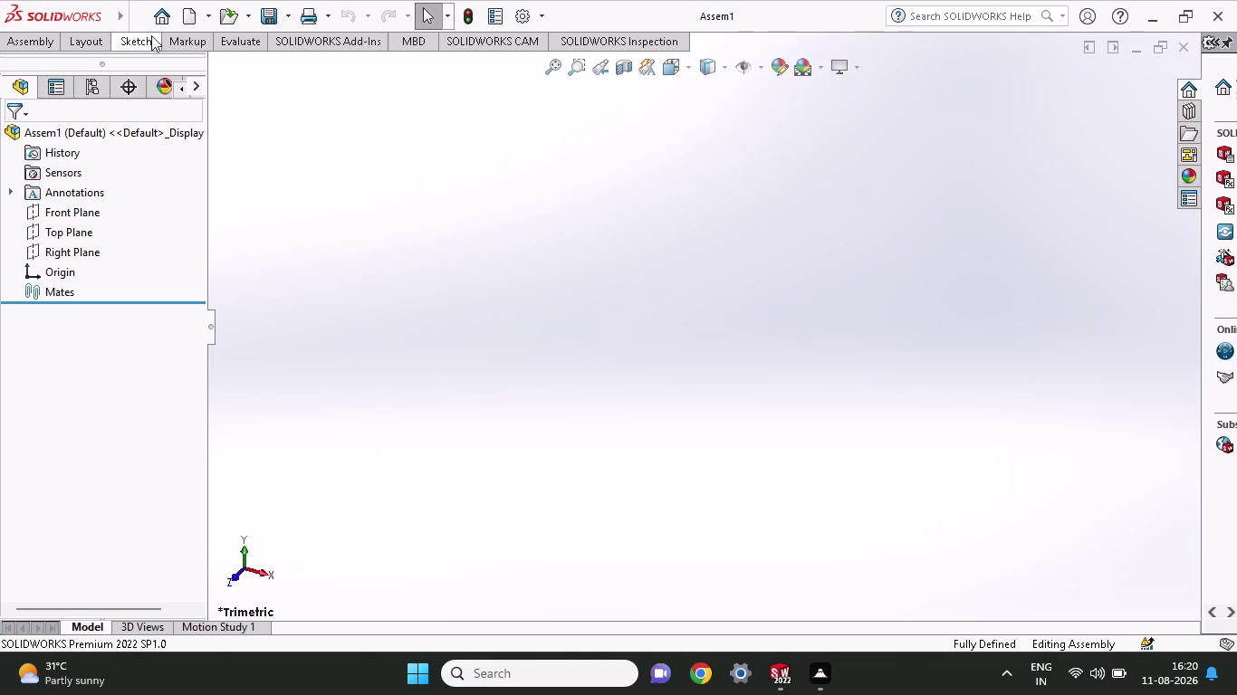
Create a new Part document from the New SOLIDWORKS Document dialog.
click(209, 15)
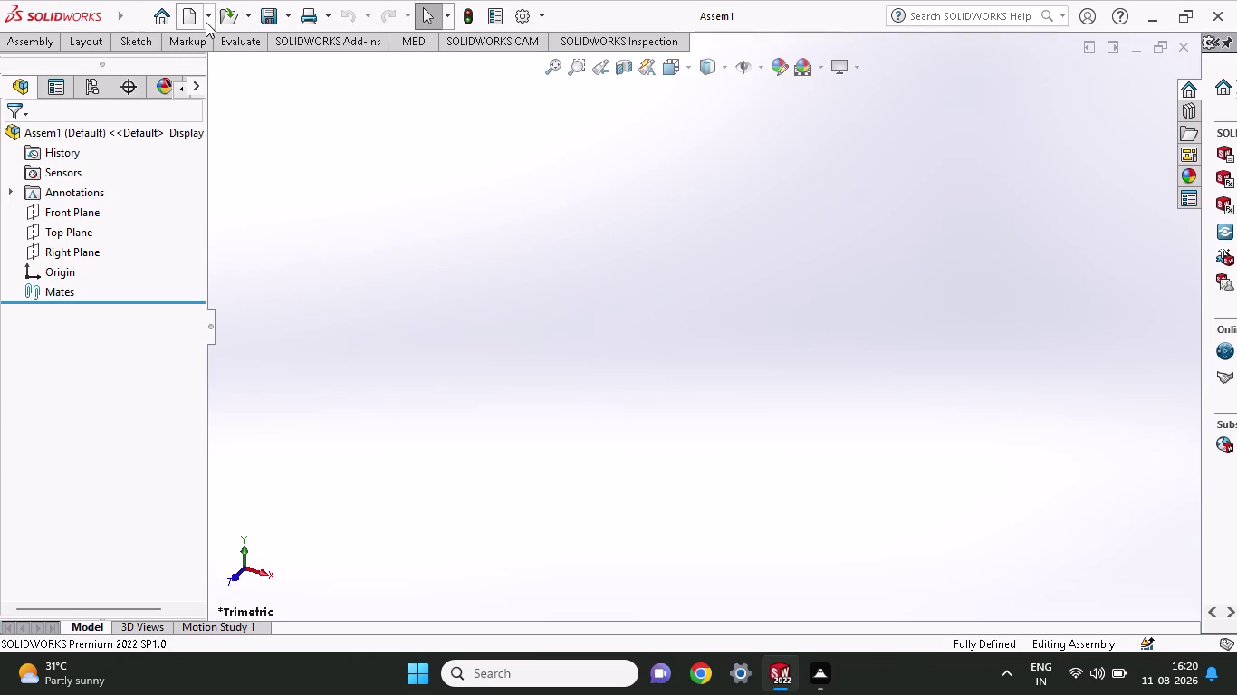
click(206, 22)
click(210, 40)
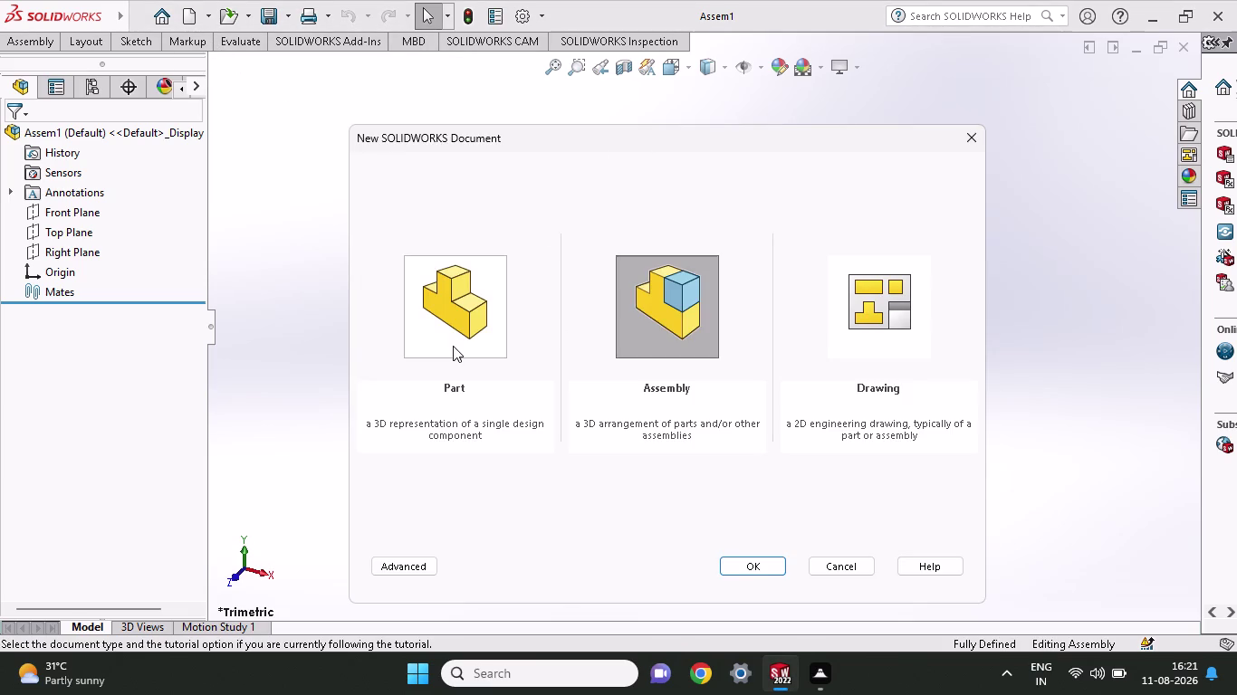
click(452, 346)
click(729, 560)
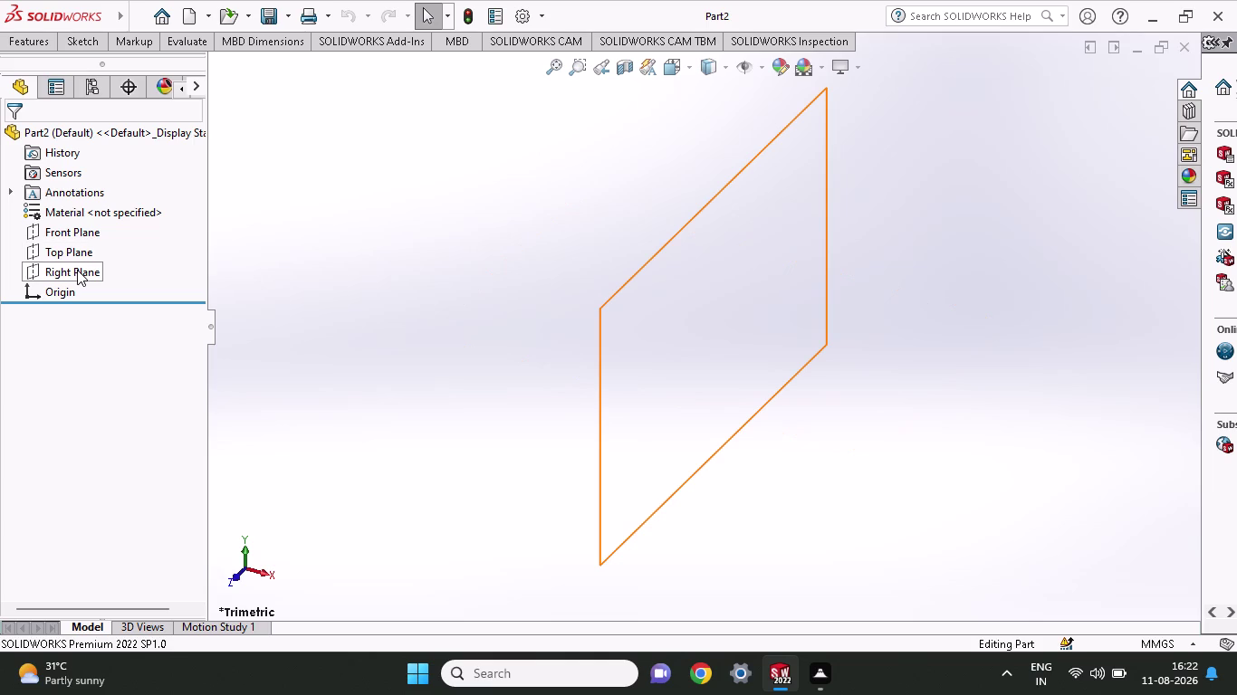
Sketch a center rectangle on the Front Plane, centred on the origin.
click(79, 231)
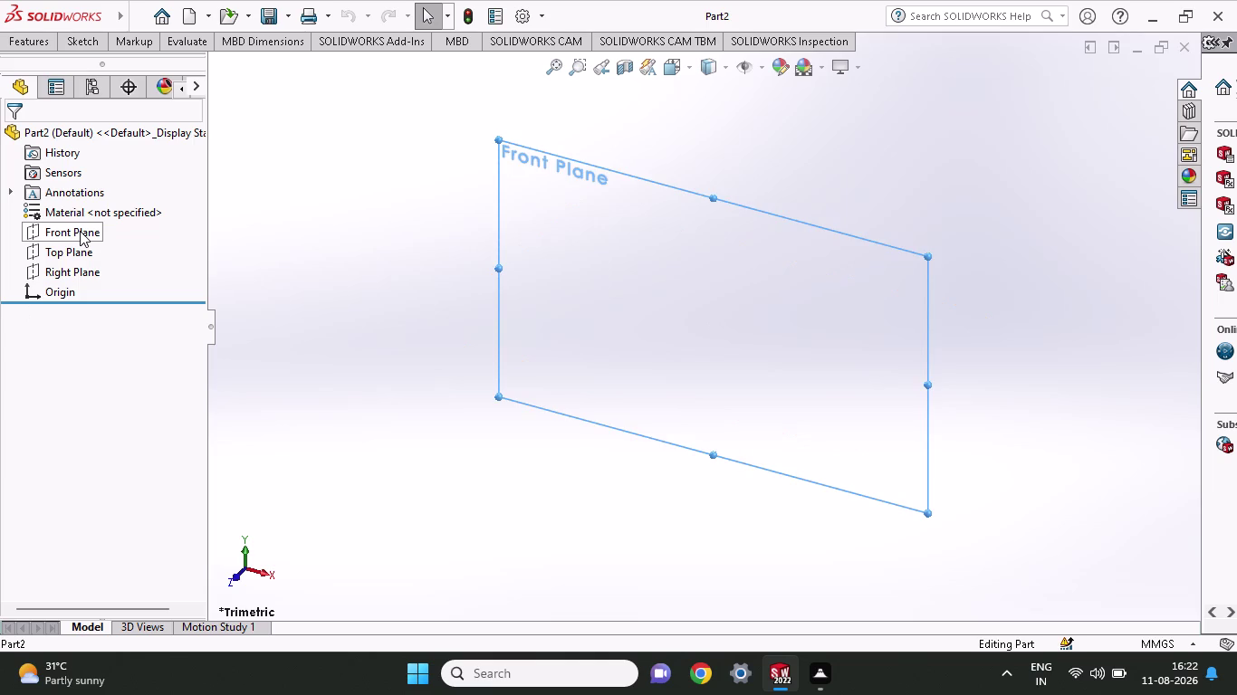
click(104, 210)
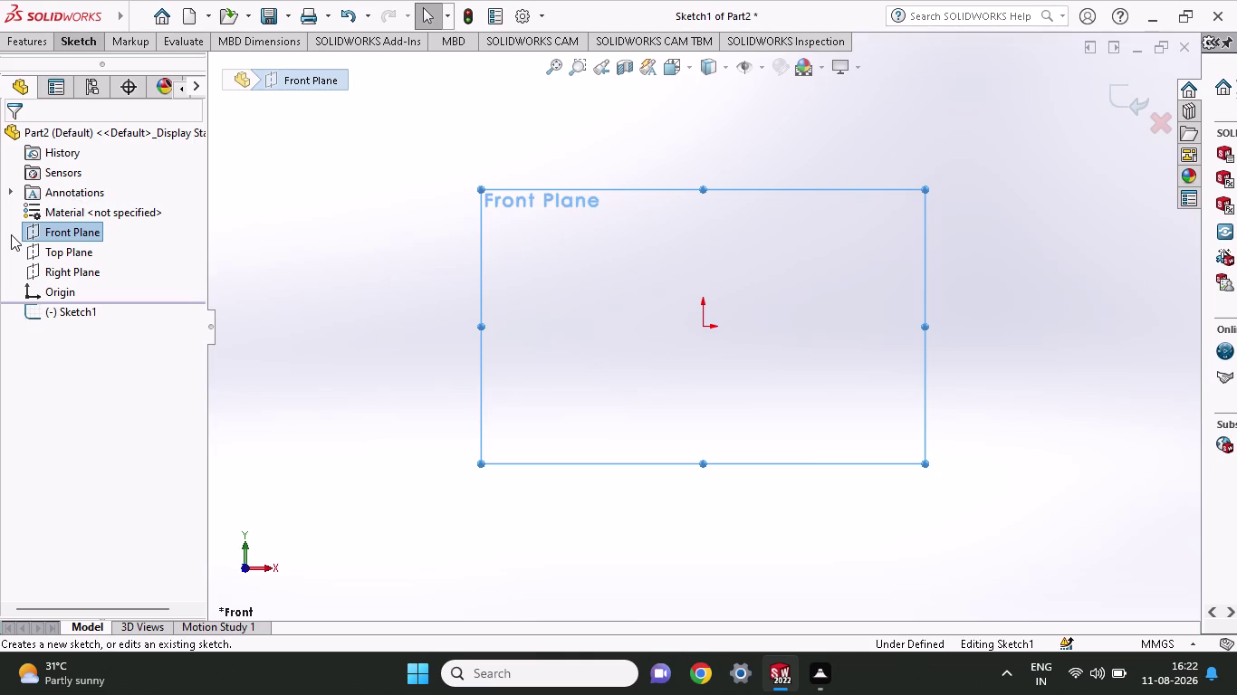
click(64, 43)
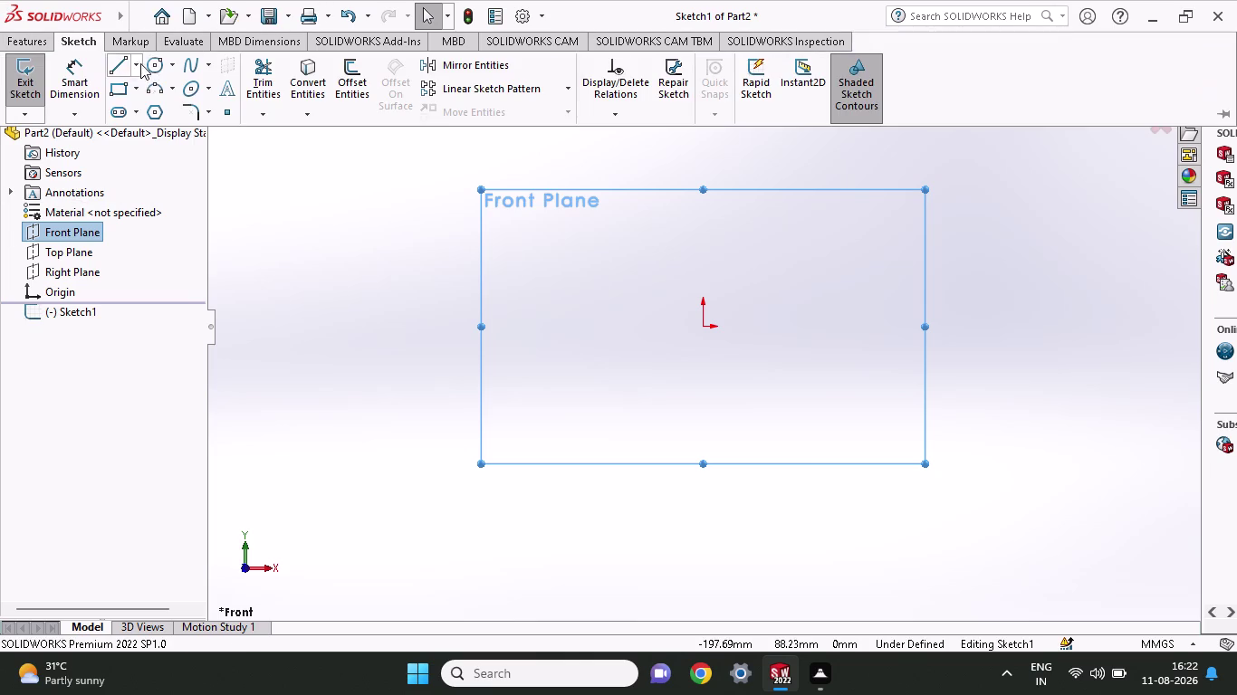
click(135, 96)
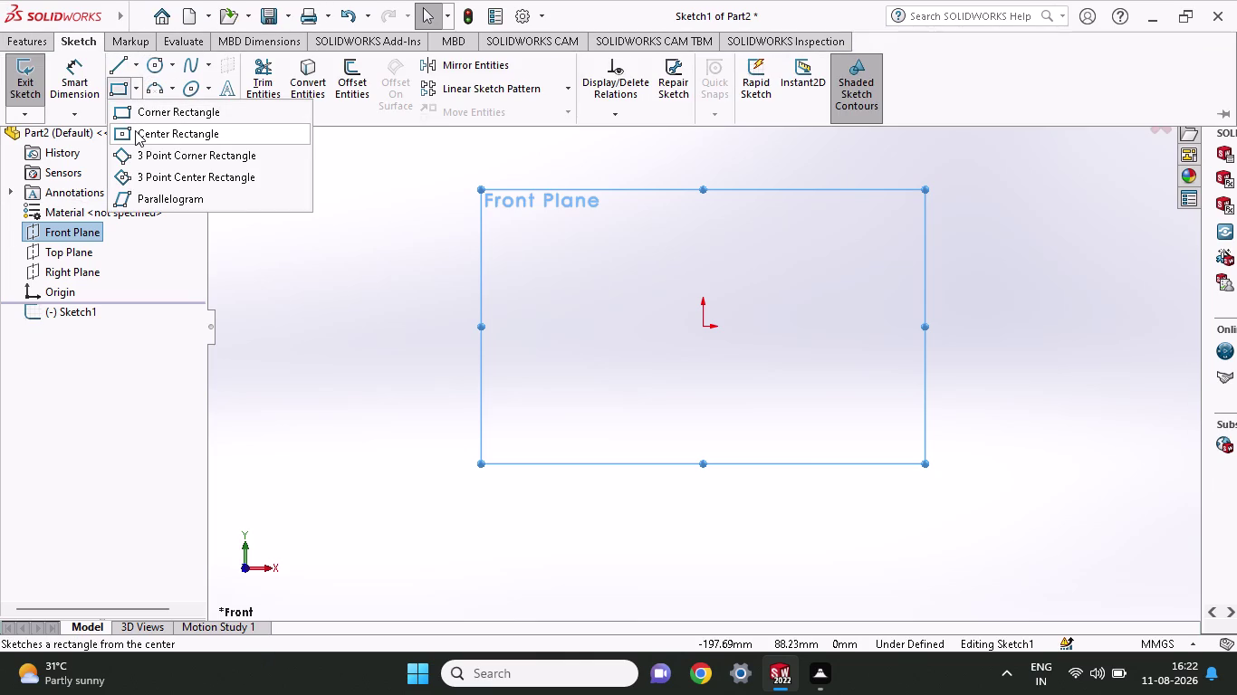
click(135, 130)
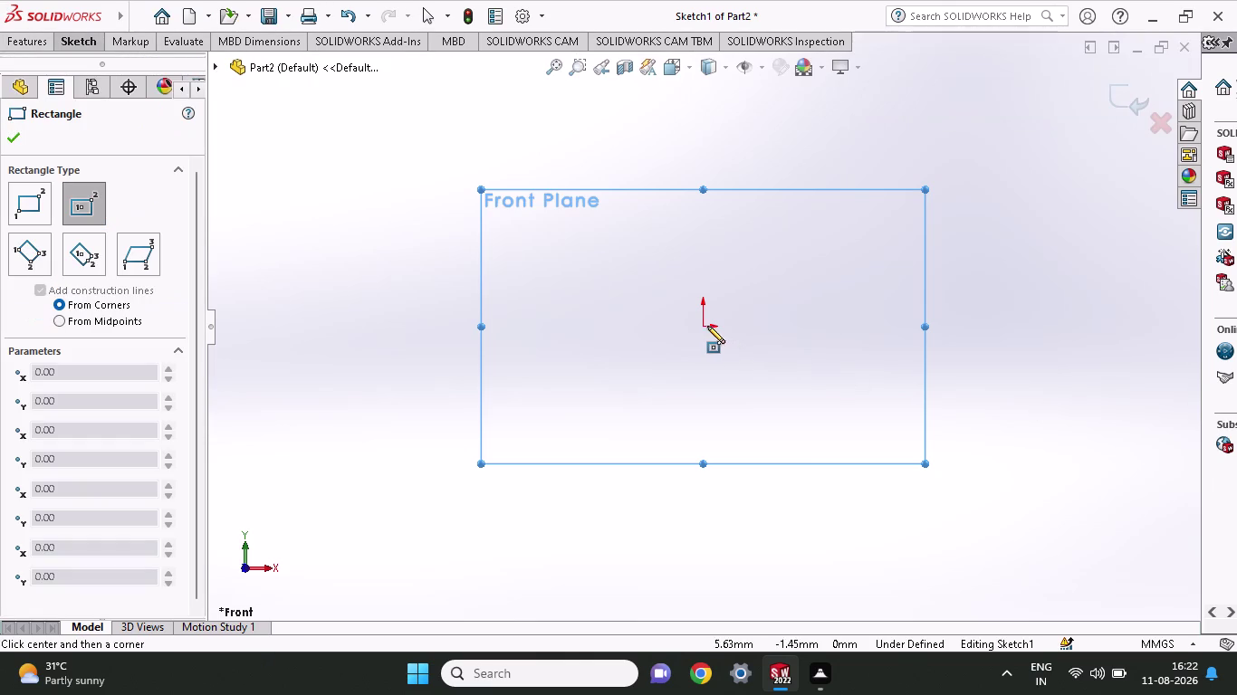
click(701, 326)
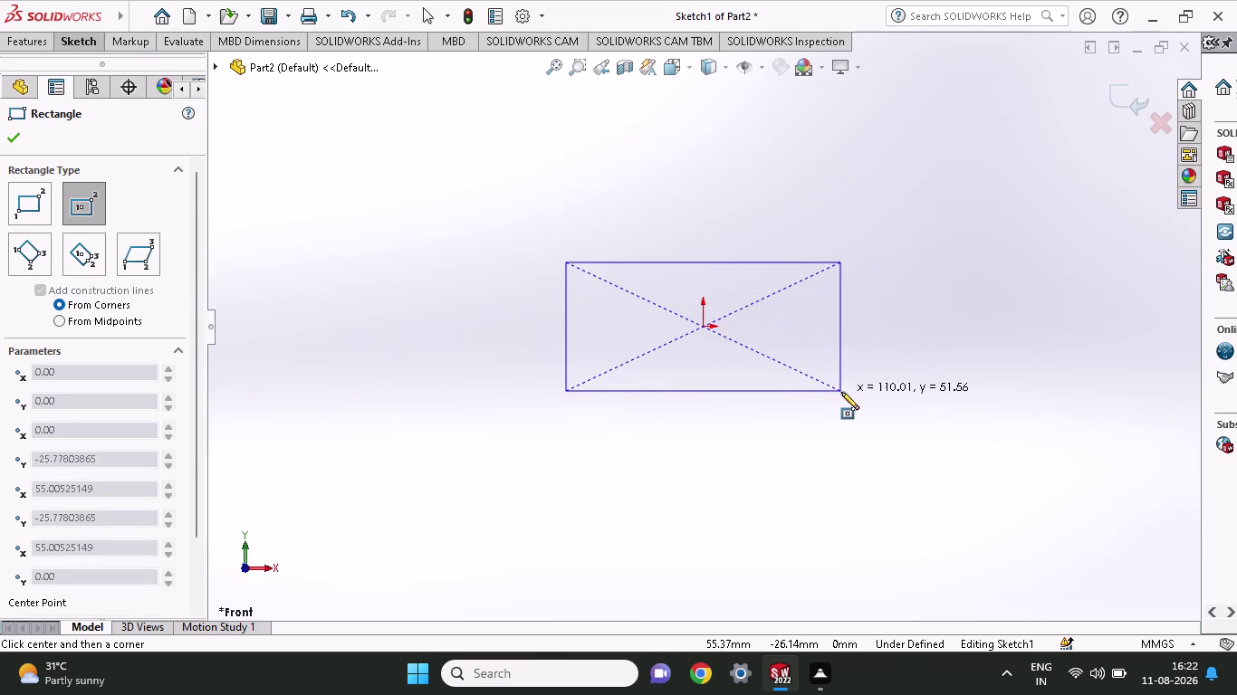
click(867, 417)
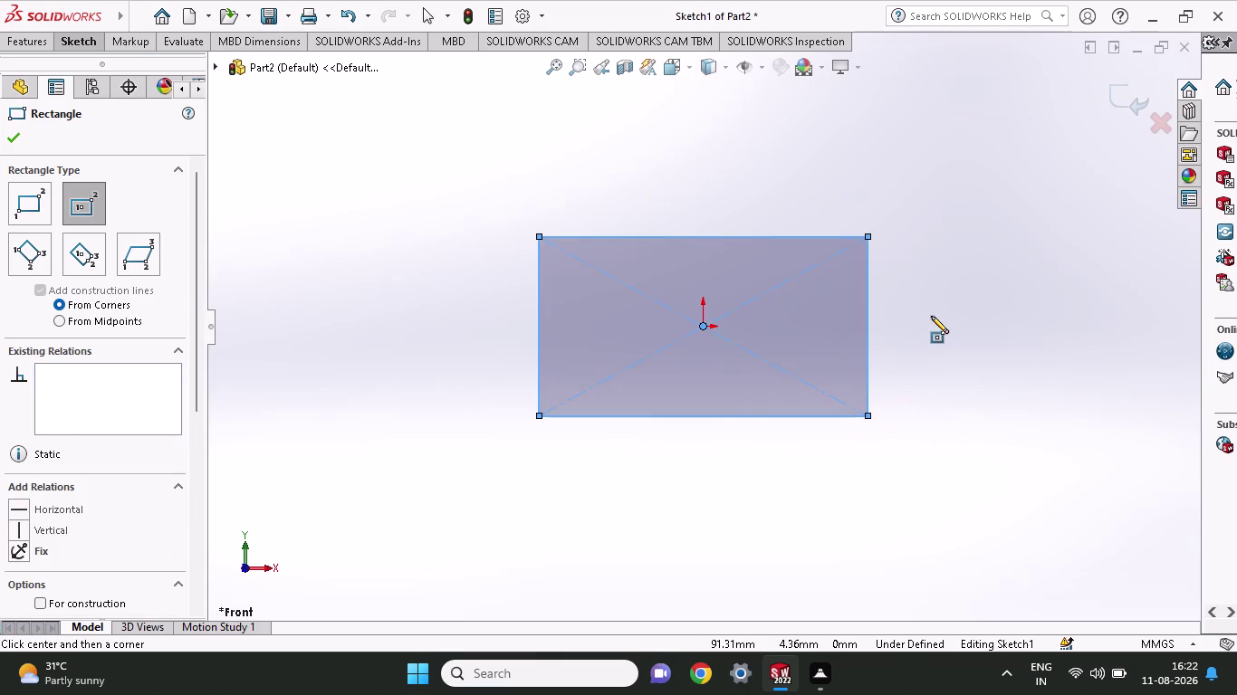
click(76, 37)
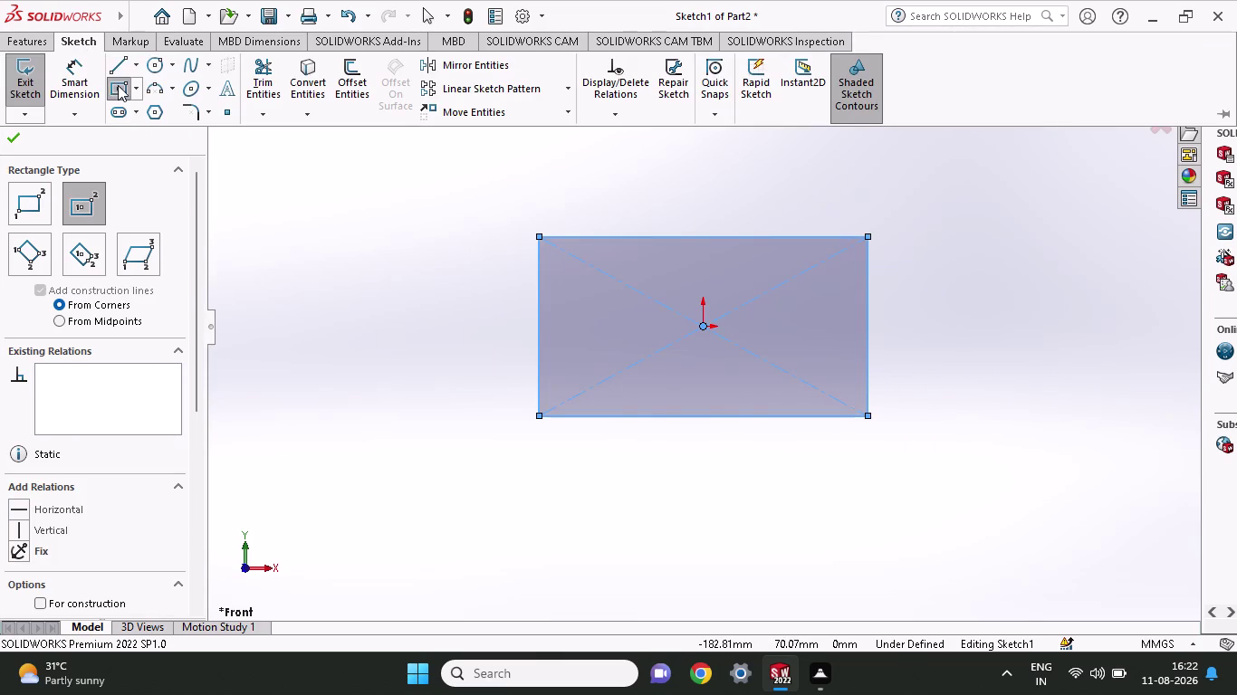
click(93, 83)
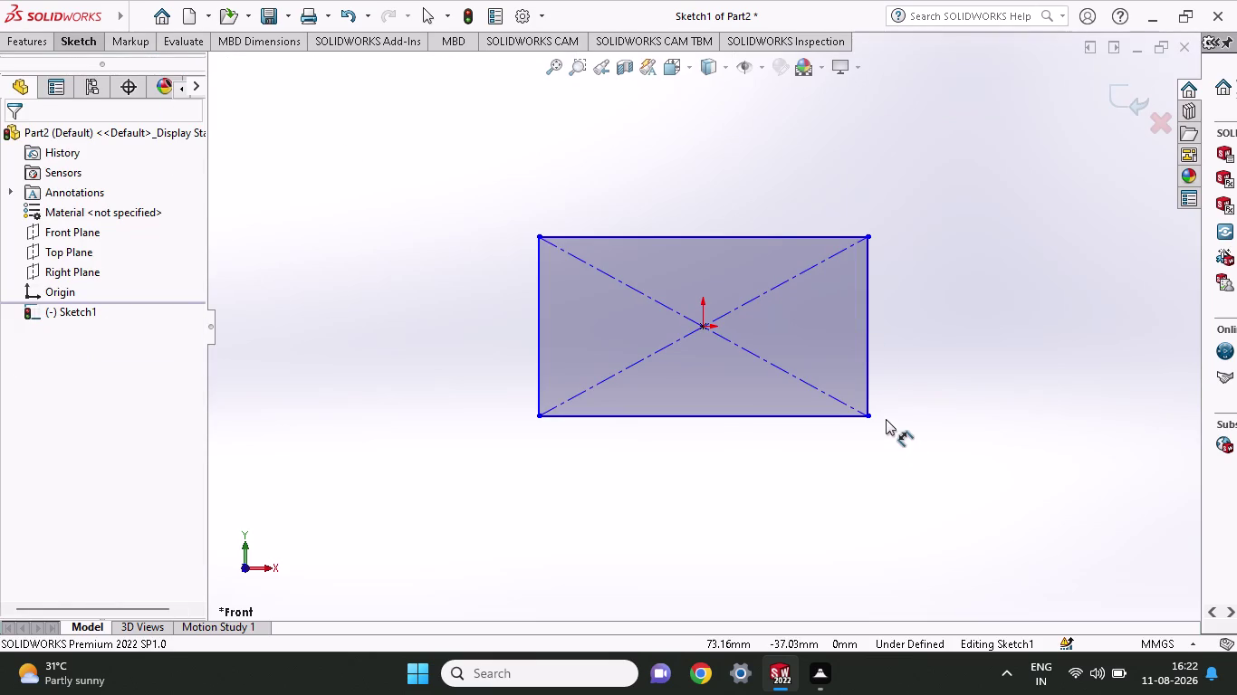
Dimension the rectangle's vertical side to 180 mm.
click(866, 419)
click(867, 238)
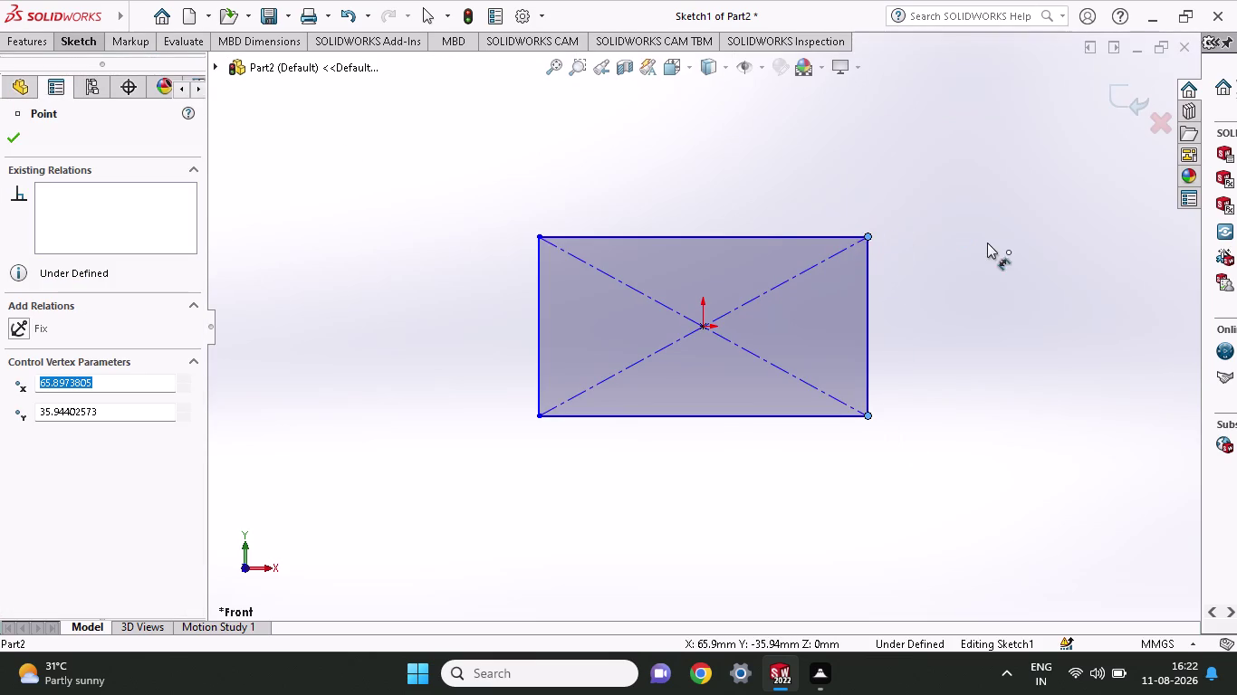
click(1003, 300)
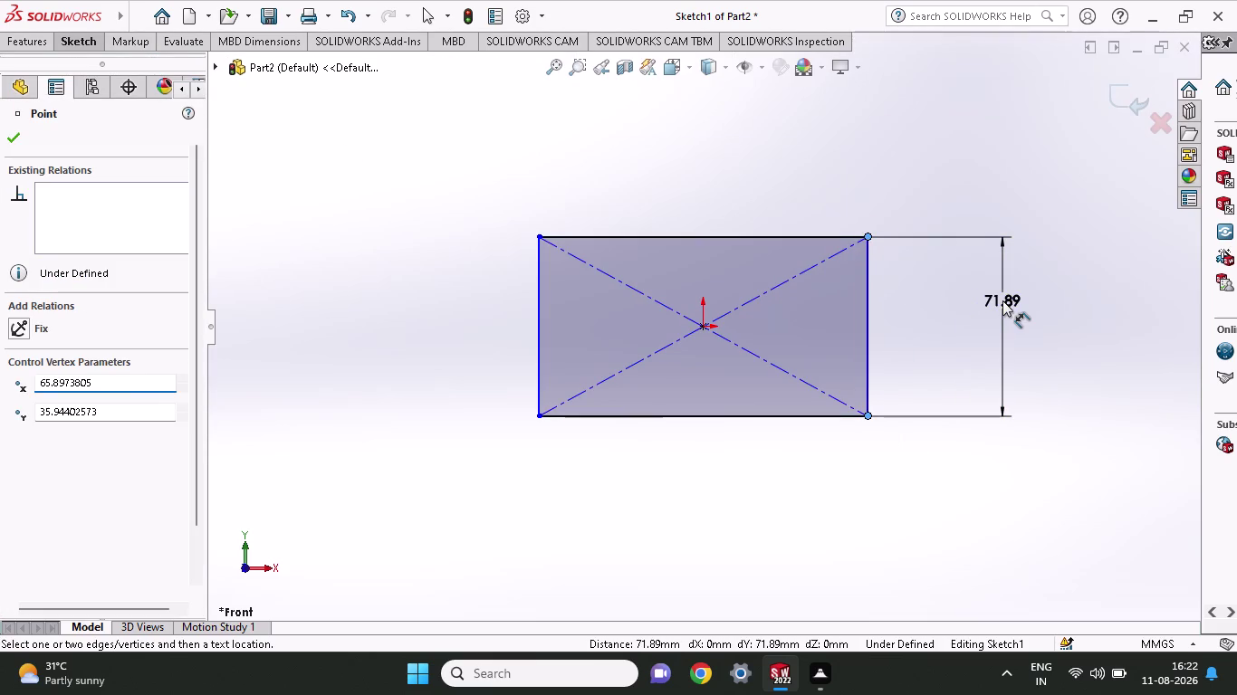
text(18)
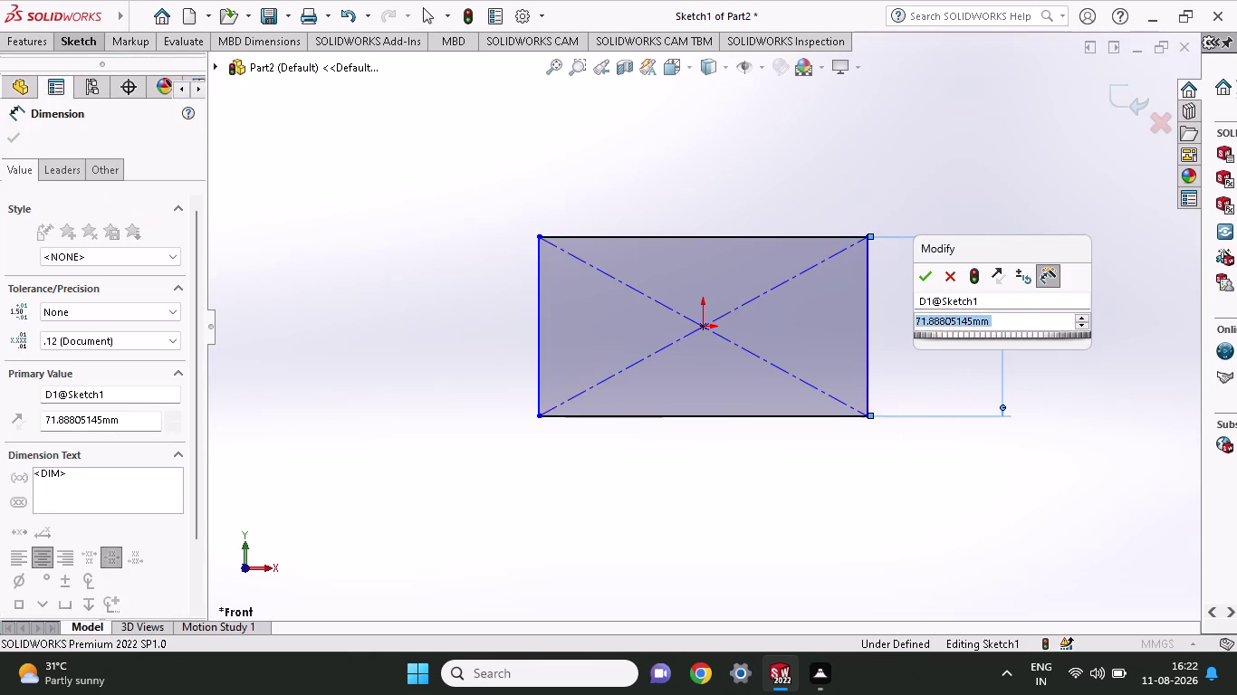
key(0)
key(Return)
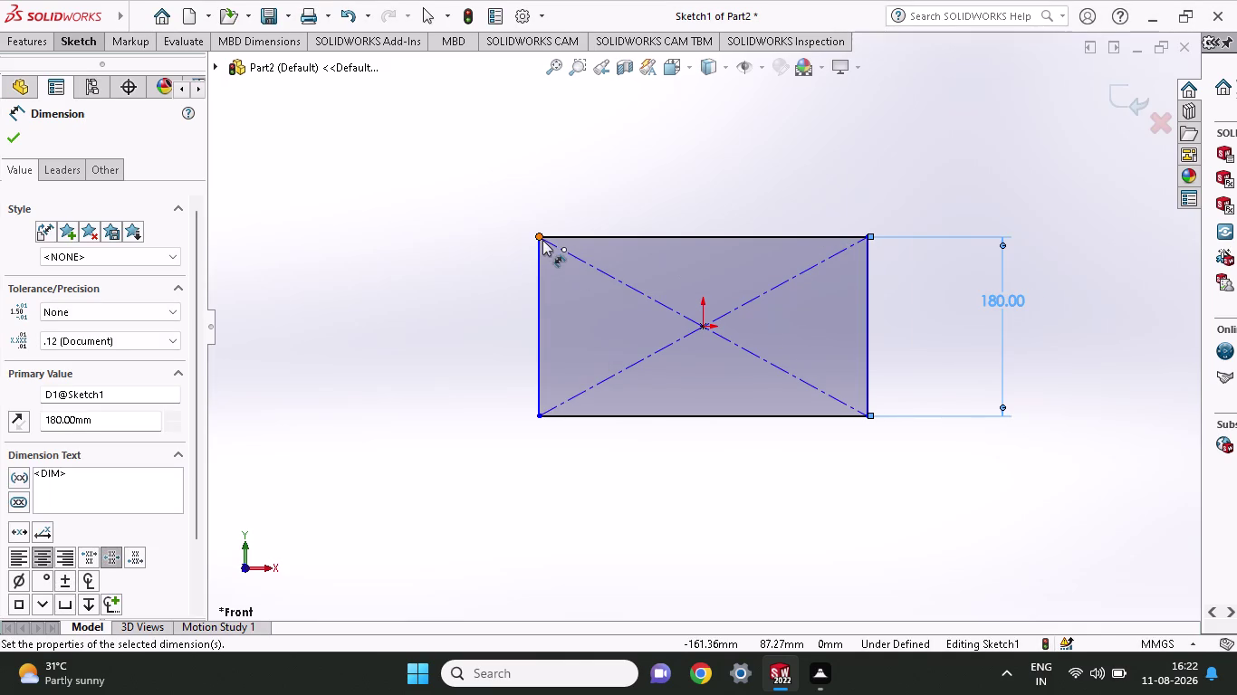
Dimension the rectangle's horizontal side to 300 mm.
click(542, 240)
click(864, 234)
click(865, 166)
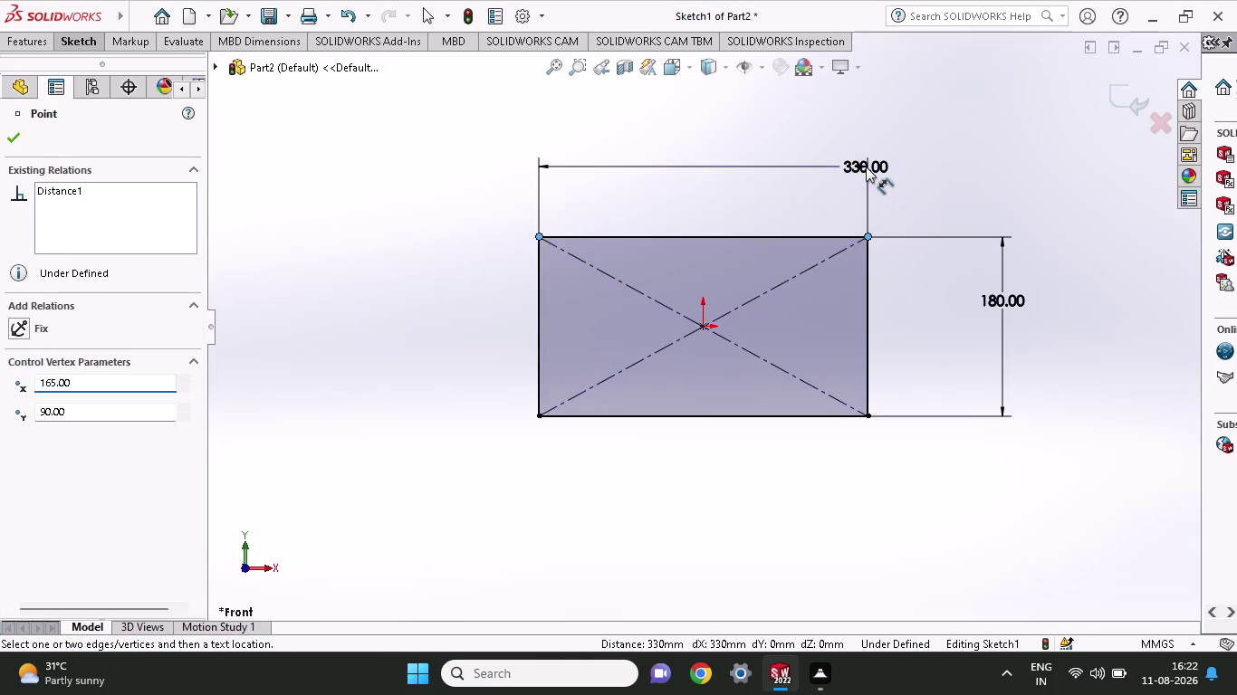
key(3)
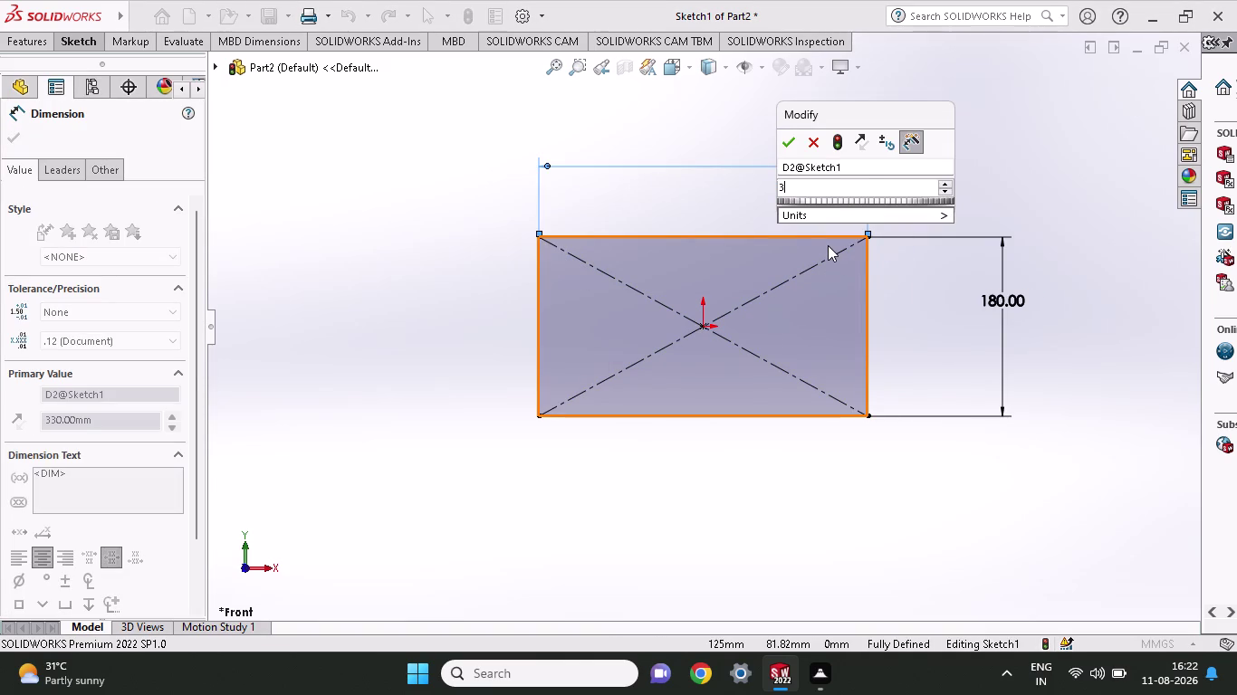
text(00)
click(793, 140)
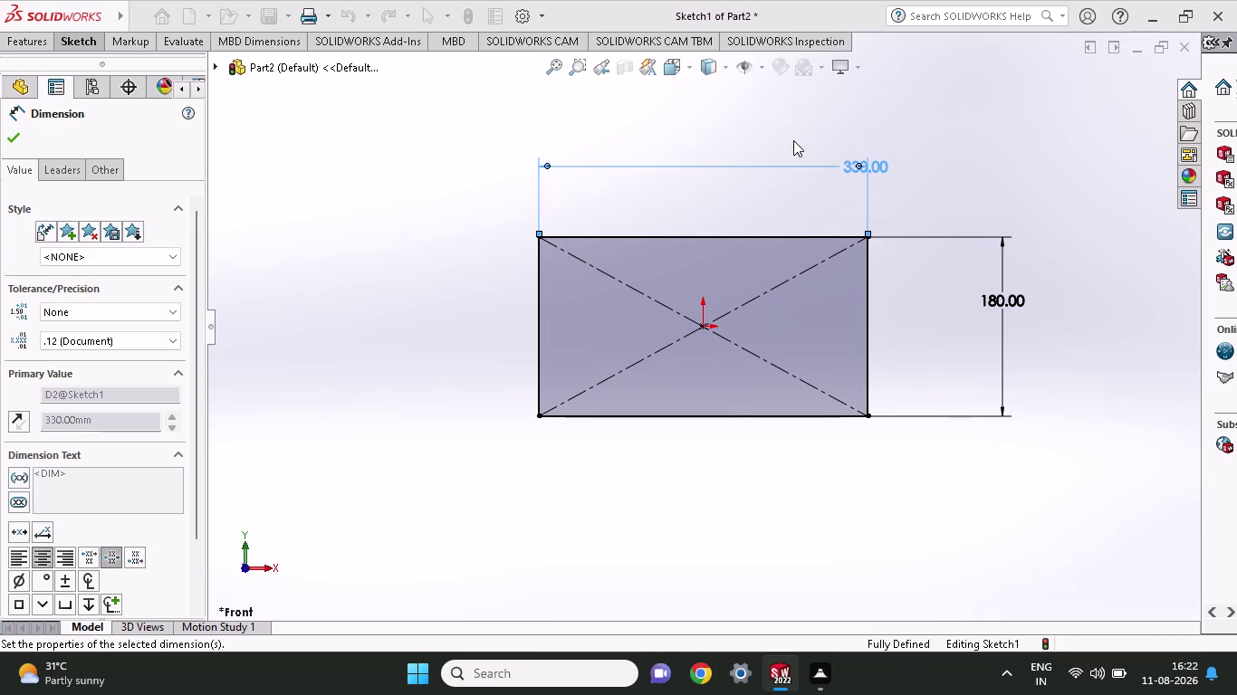
click(89, 46)
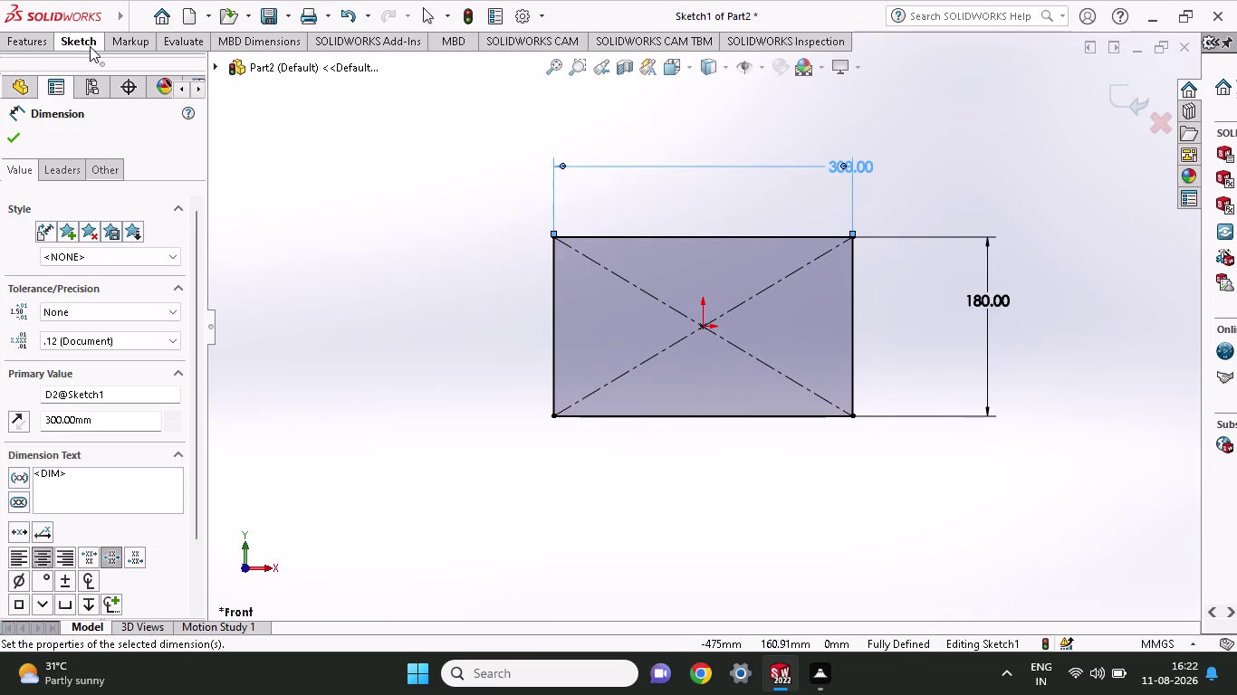
Start the Circle tool and cancel it.
click(144, 73)
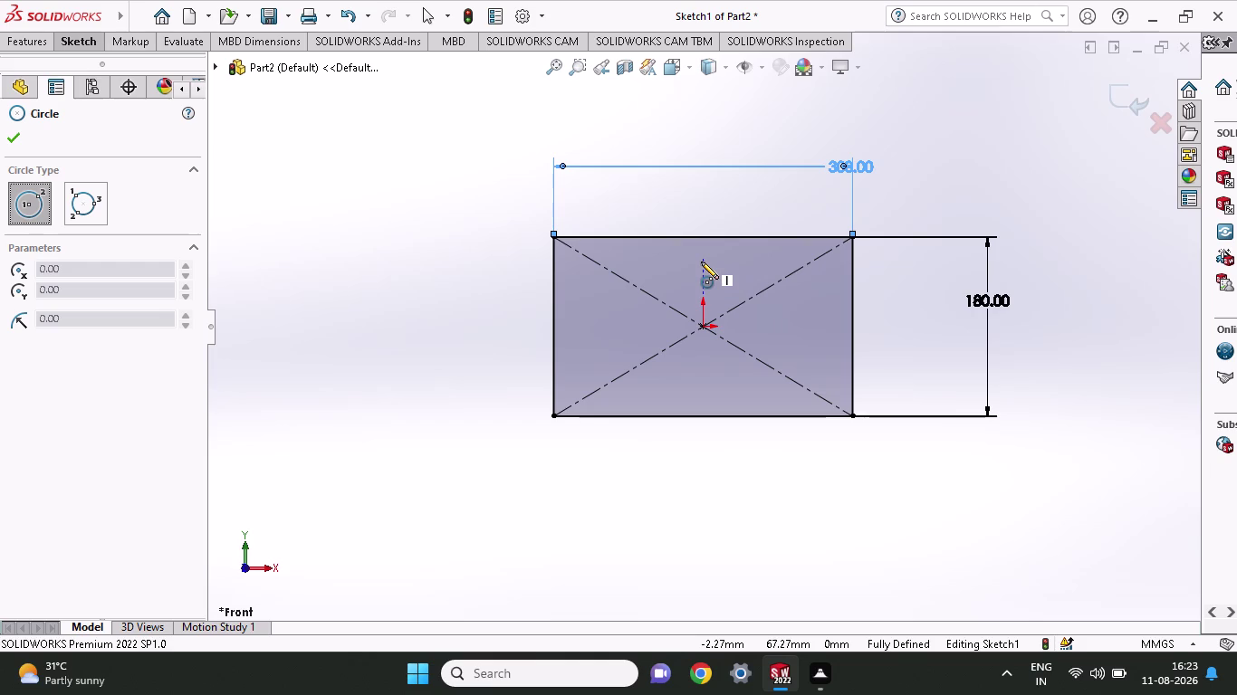
click(581, 259)
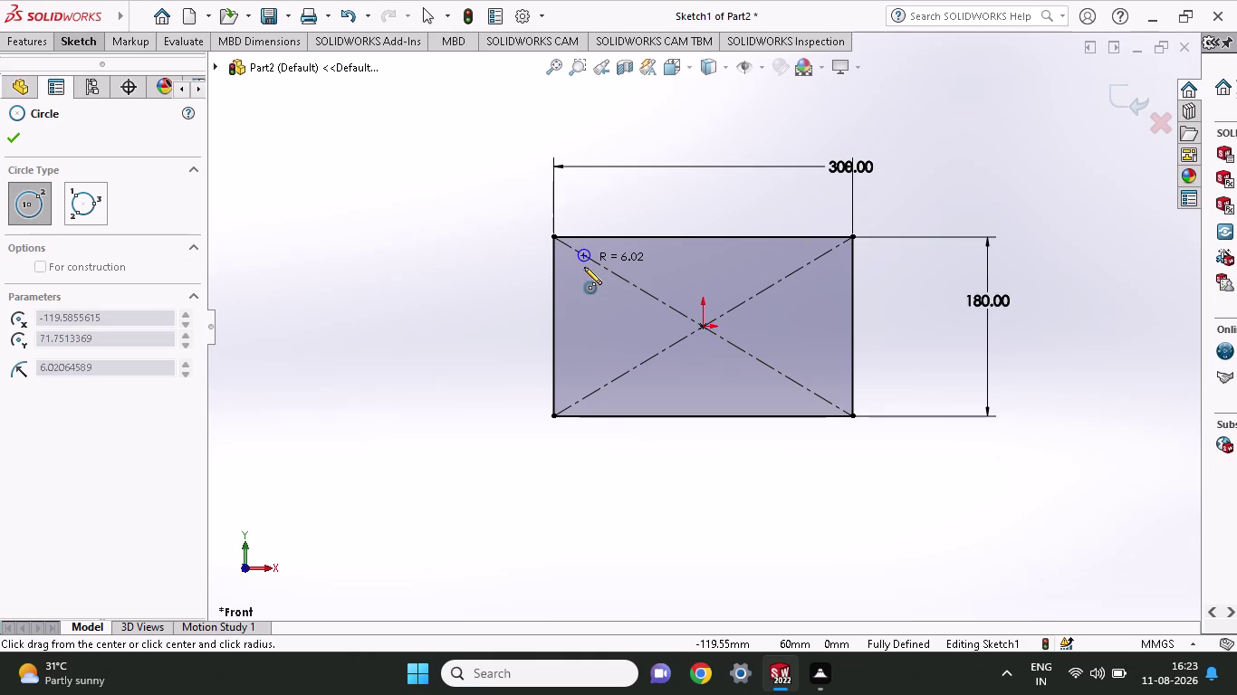
right_click(584, 267)
click(596, 284)
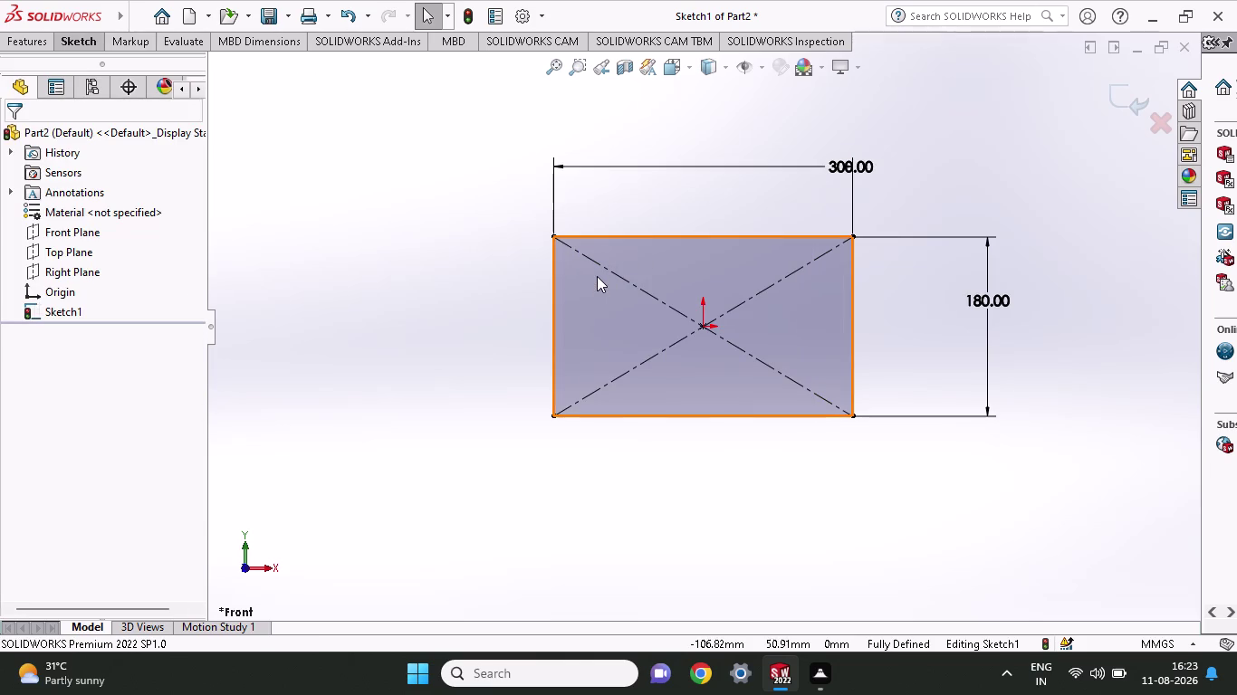
Extrude Sketch1 into a 25 mm thick solid plate.
click(15, 48)
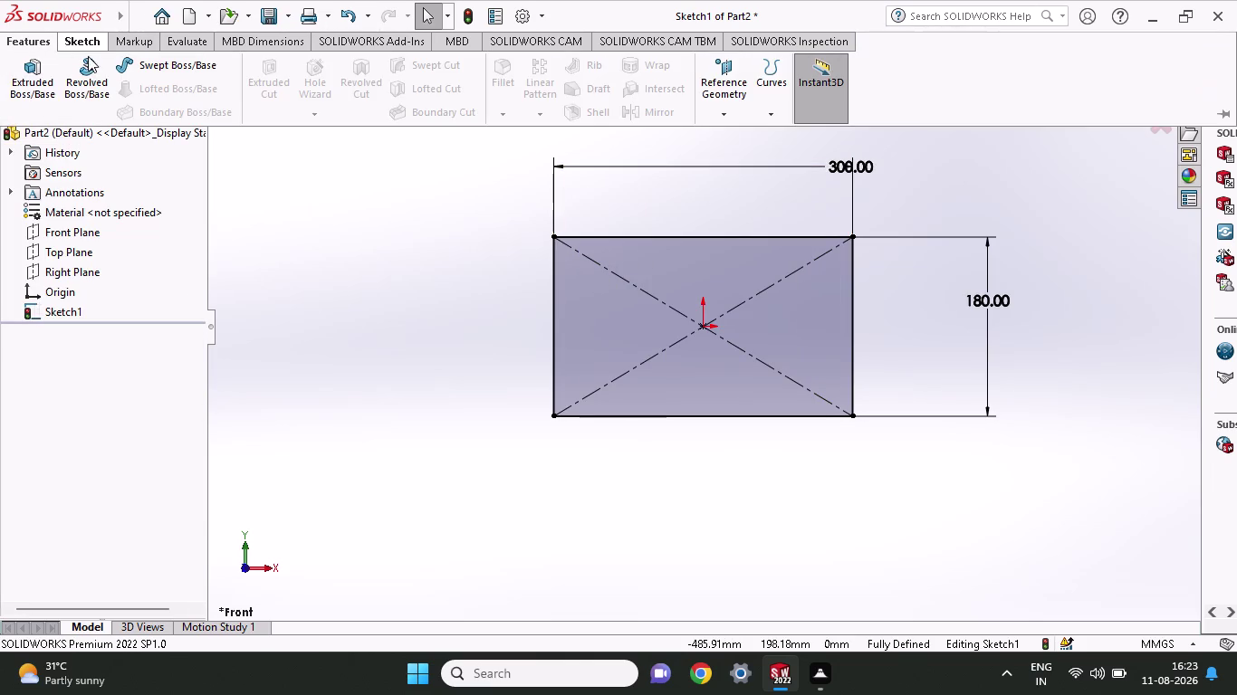
click(34, 85)
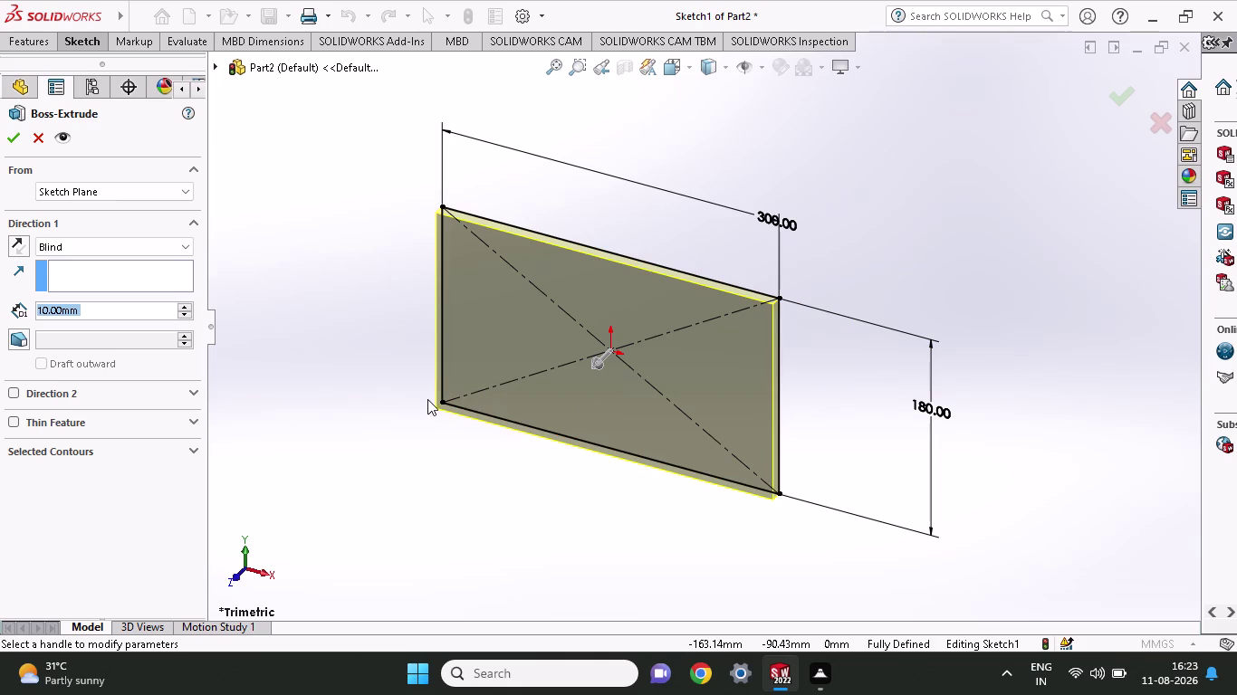
key(2)
key(5)
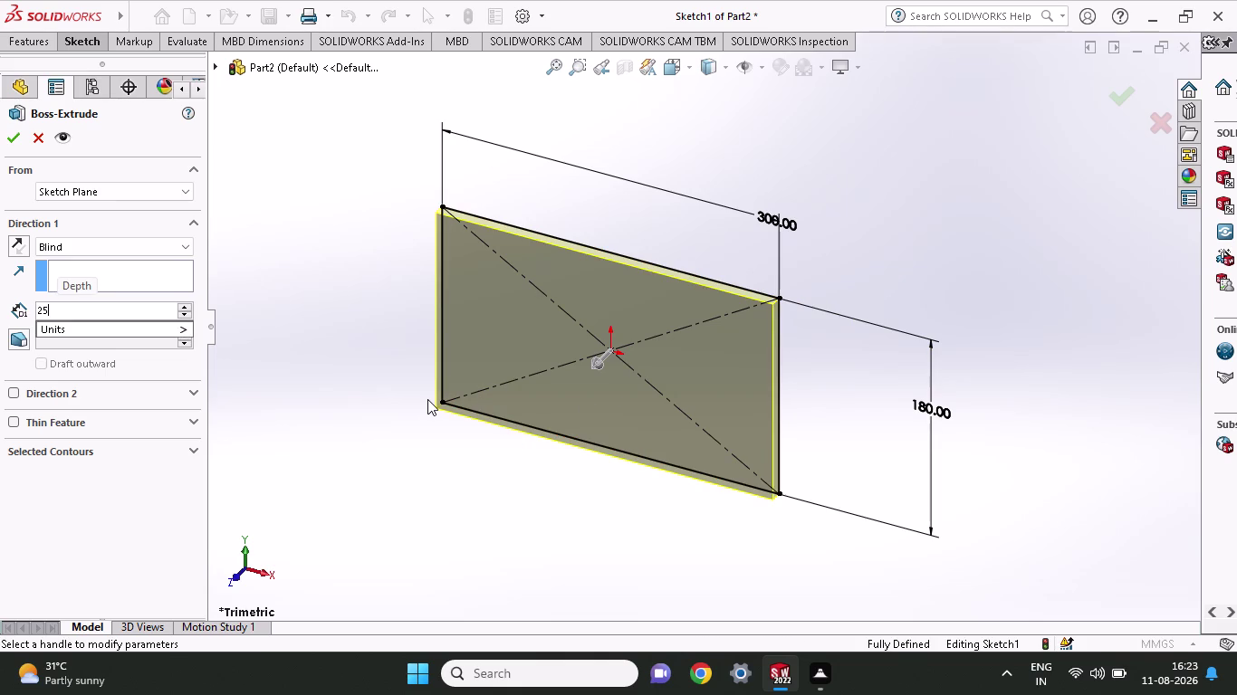
key(Return)
click(10, 144)
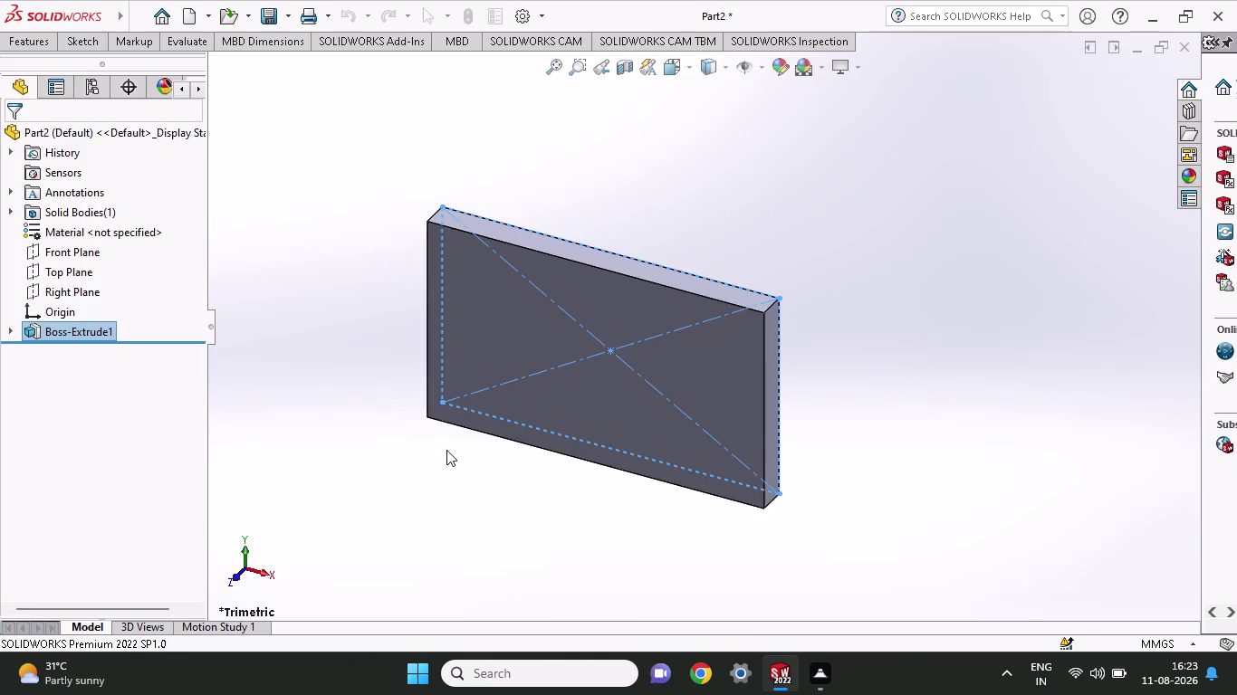
scroll(up, 3)
scroll(down, 3)
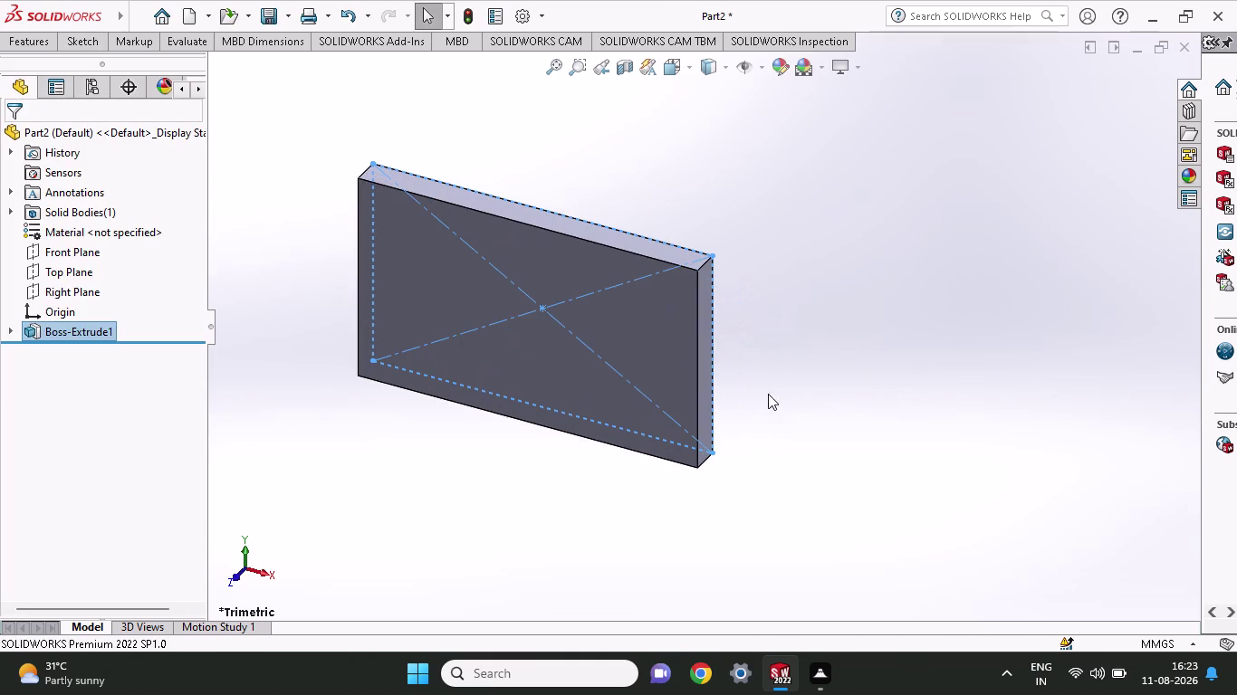
scroll(down, 3)
scroll(up, 3)
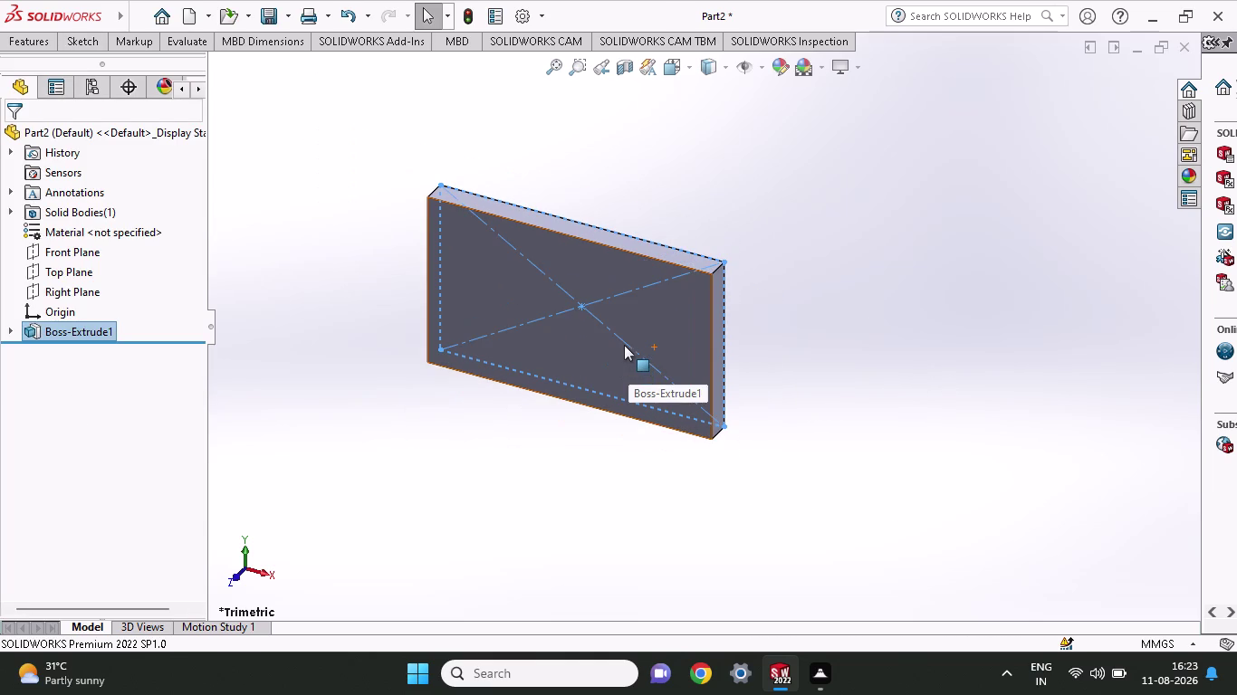
click(624, 345)
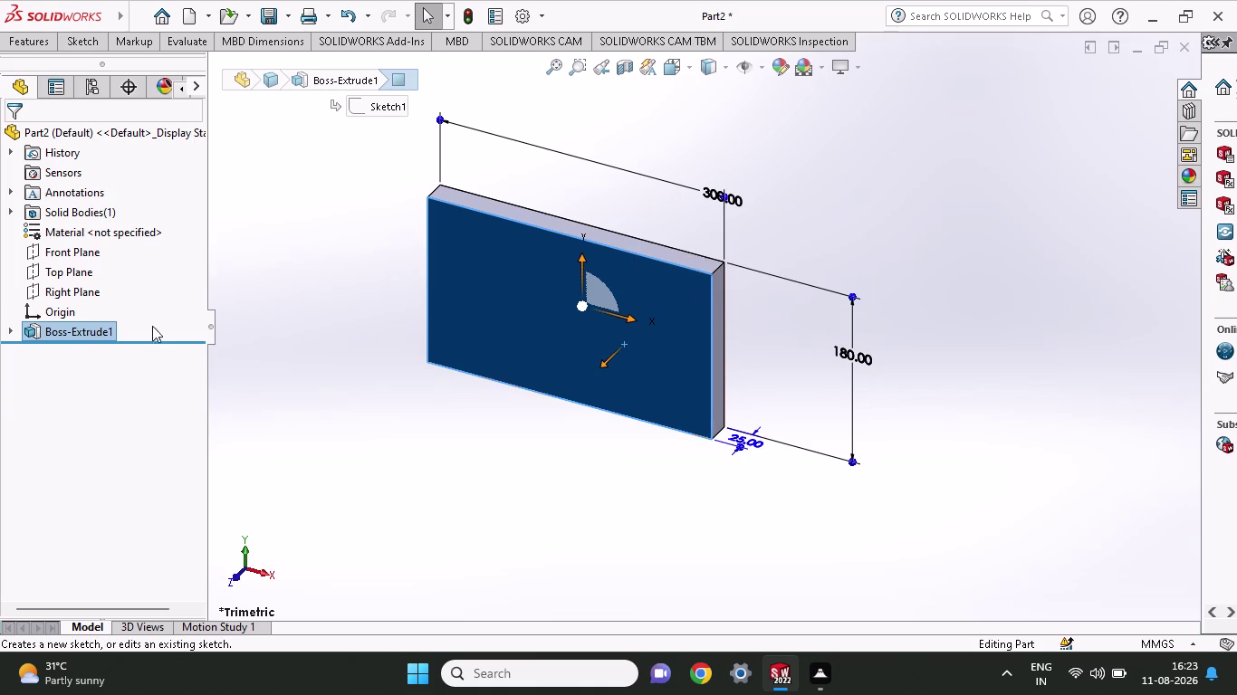
Start a sketch on the Front Plane and draw three circles along the top of the plate.
click(74, 246)
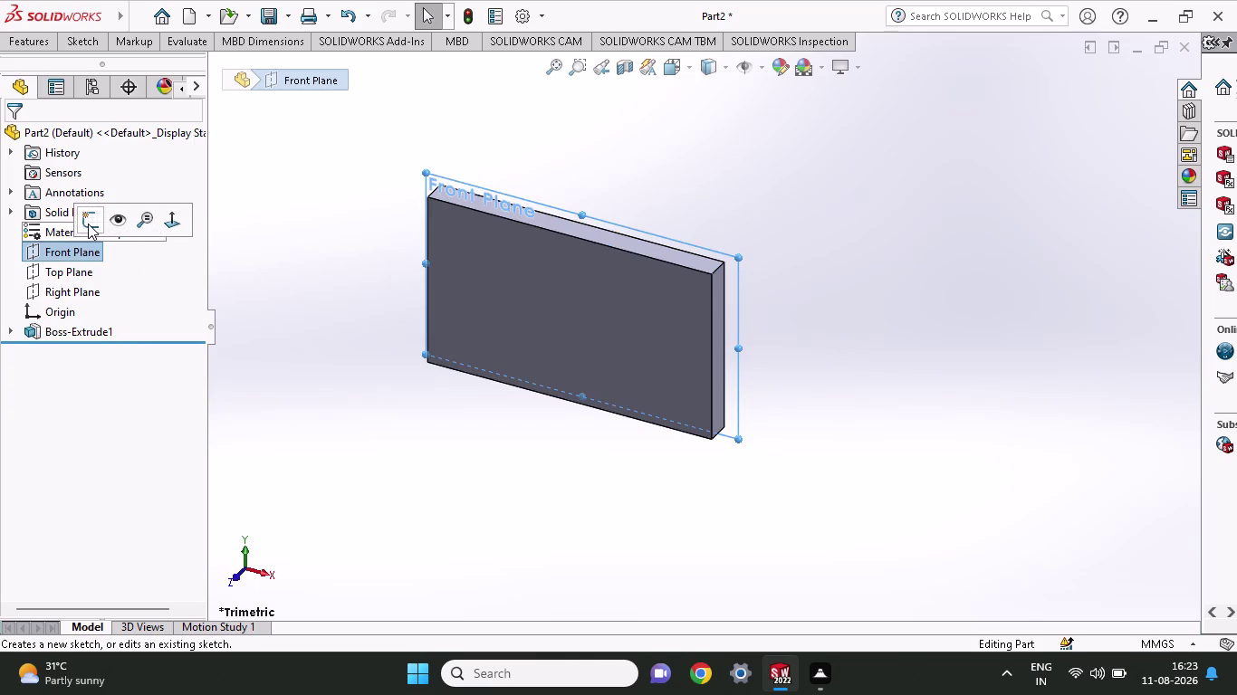
click(88, 224)
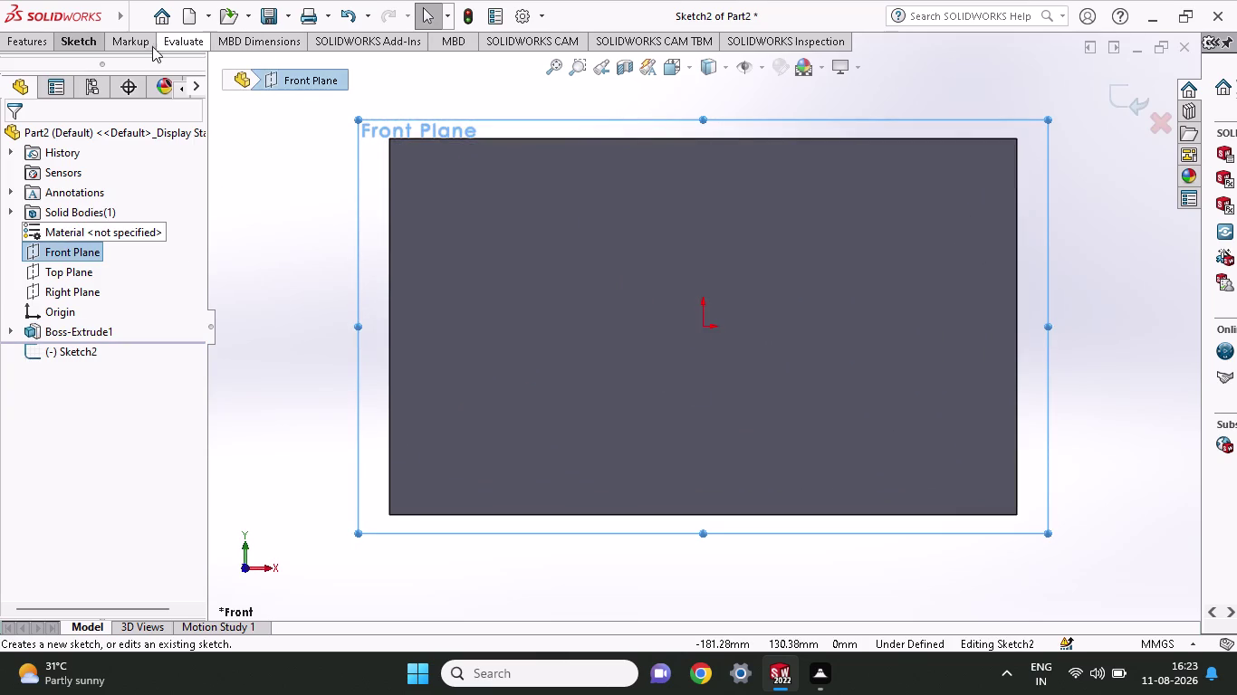
click(92, 46)
click(154, 66)
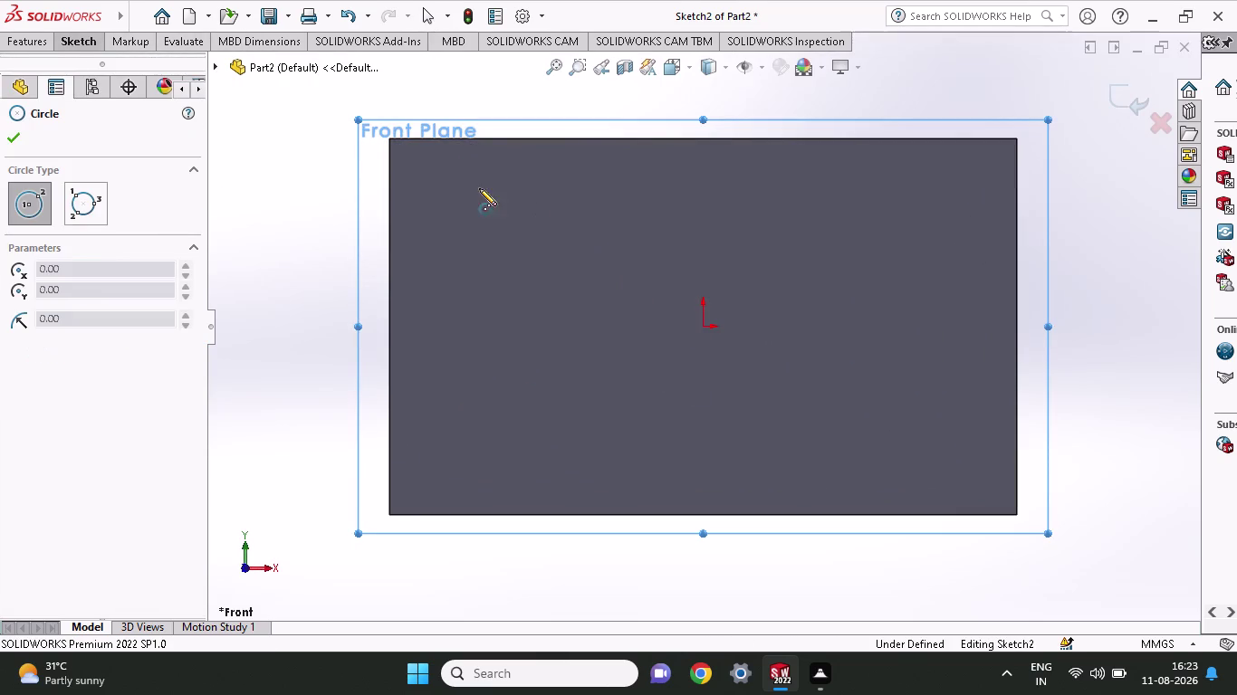
click(461, 196)
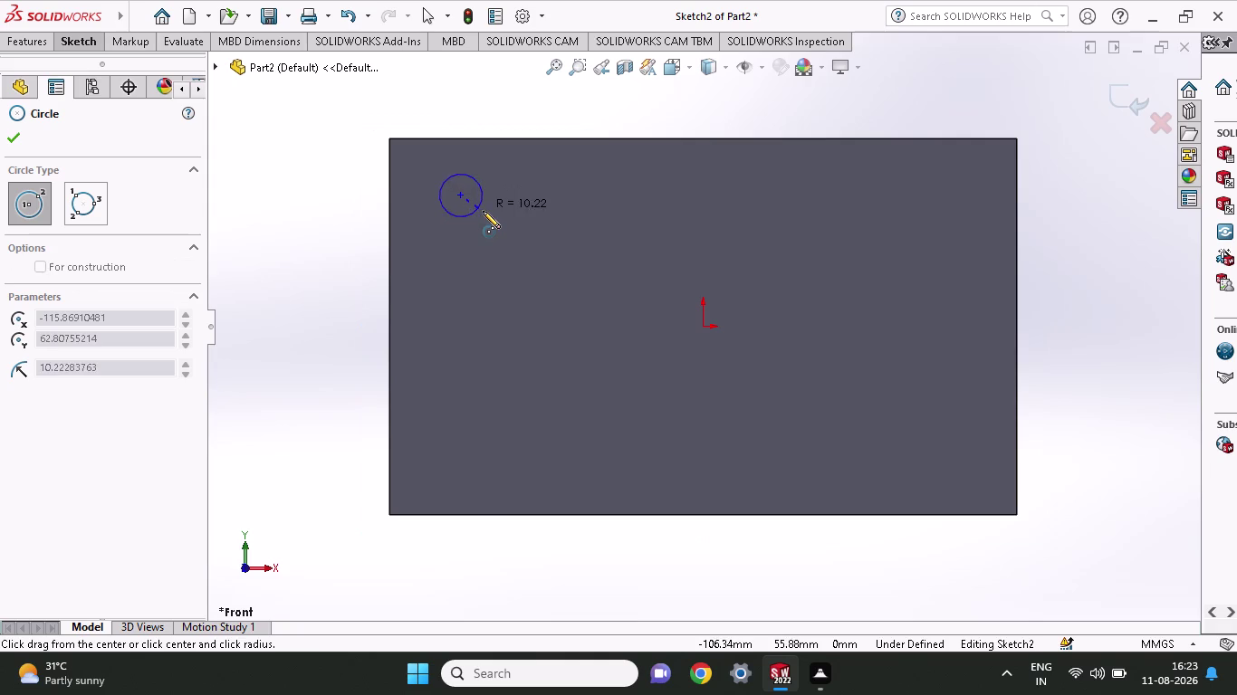
click(483, 211)
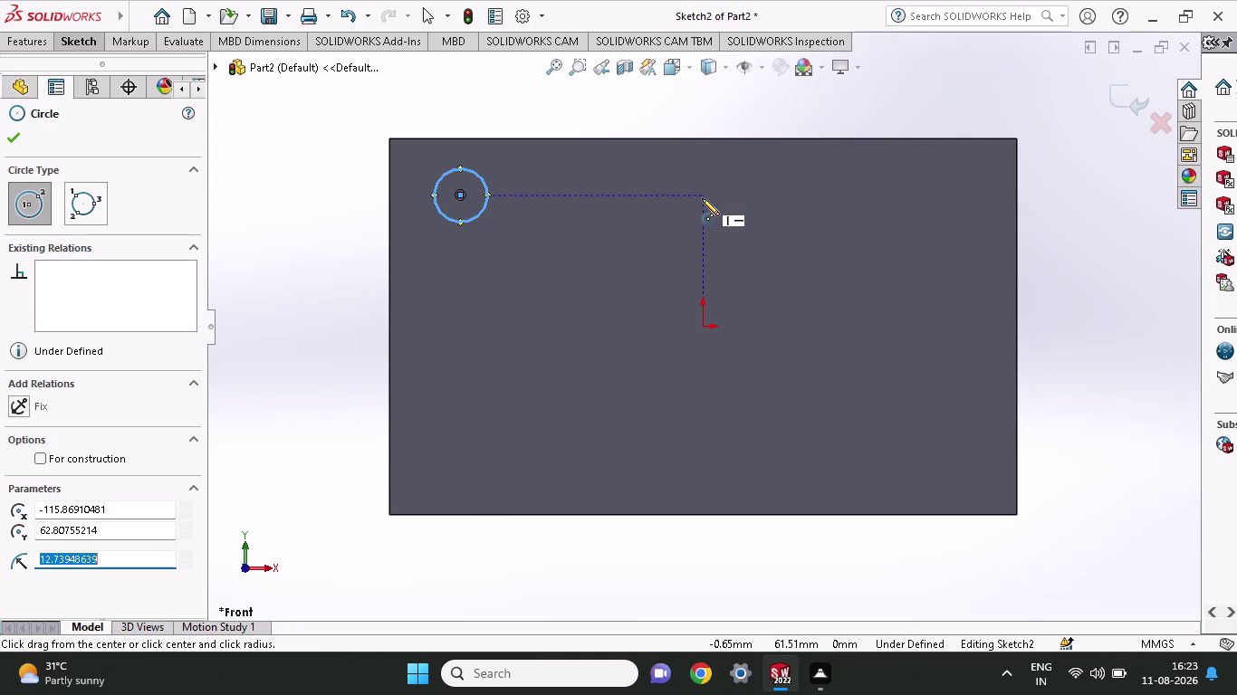
click(702, 199)
click(726, 215)
click(963, 187)
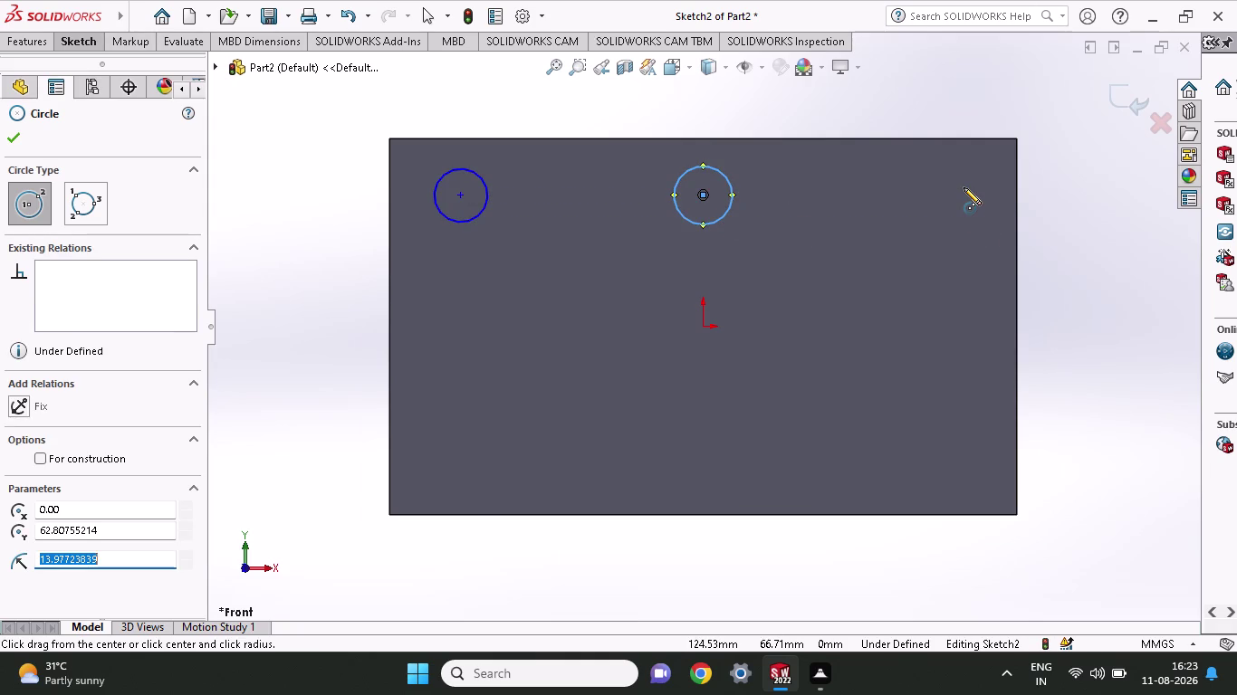
click(978, 211)
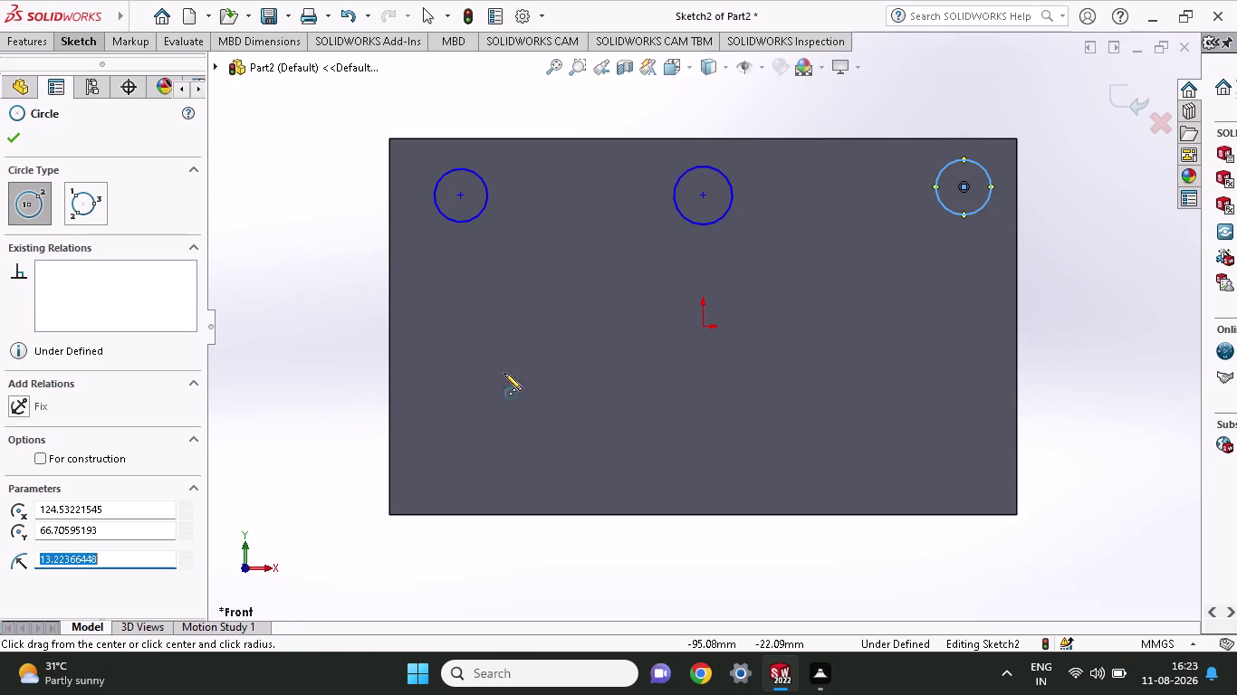
Draw three more circles along the bottom of the plate.
click(465, 421)
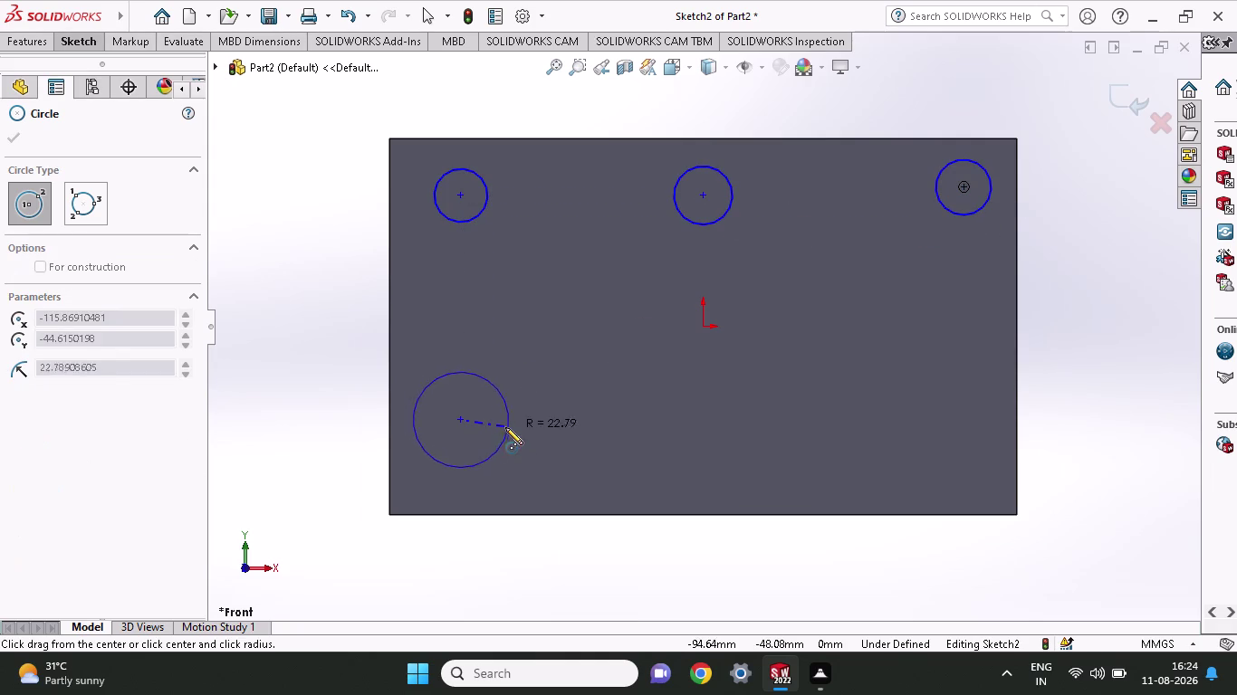
click(486, 420)
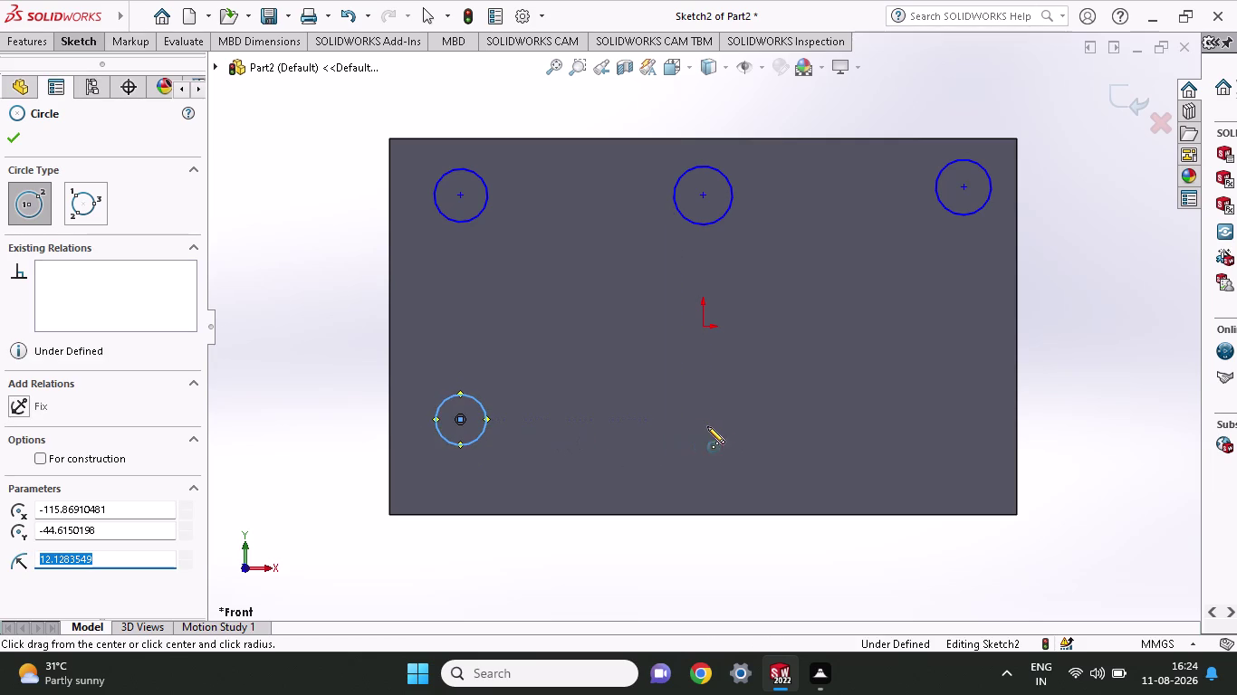
click(709, 427)
click(725, 438)
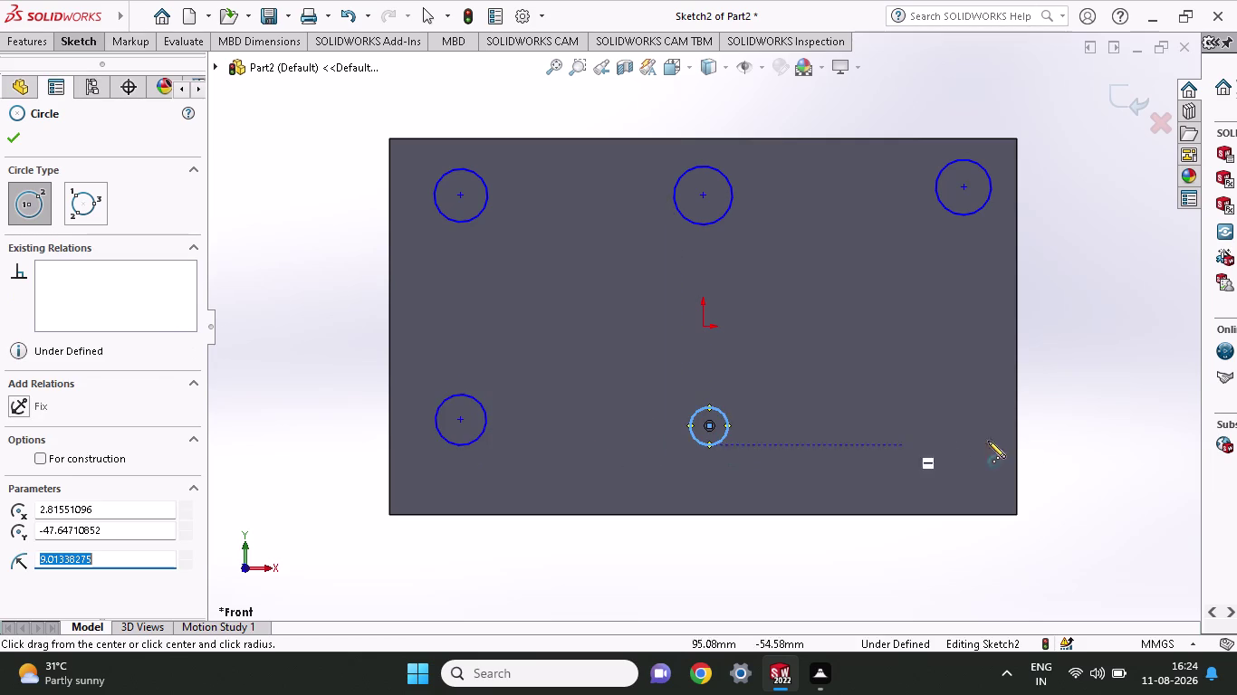
click(965, 430)
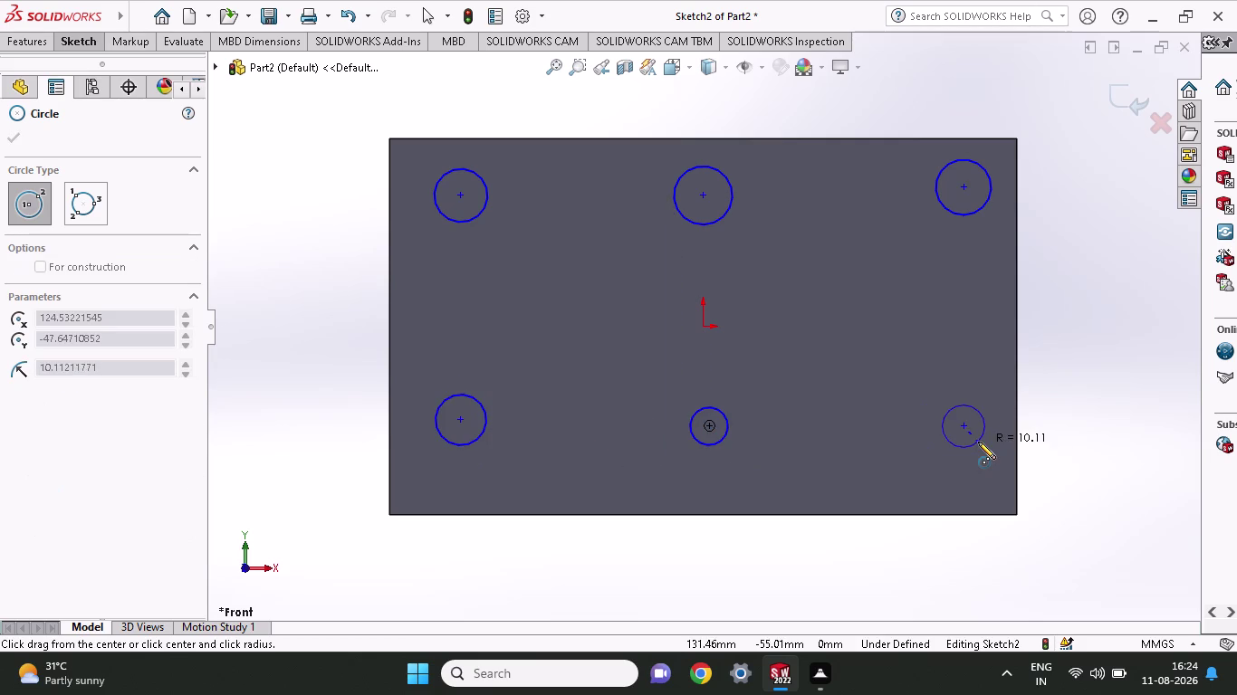
click(978, 442)
click(32, 46)
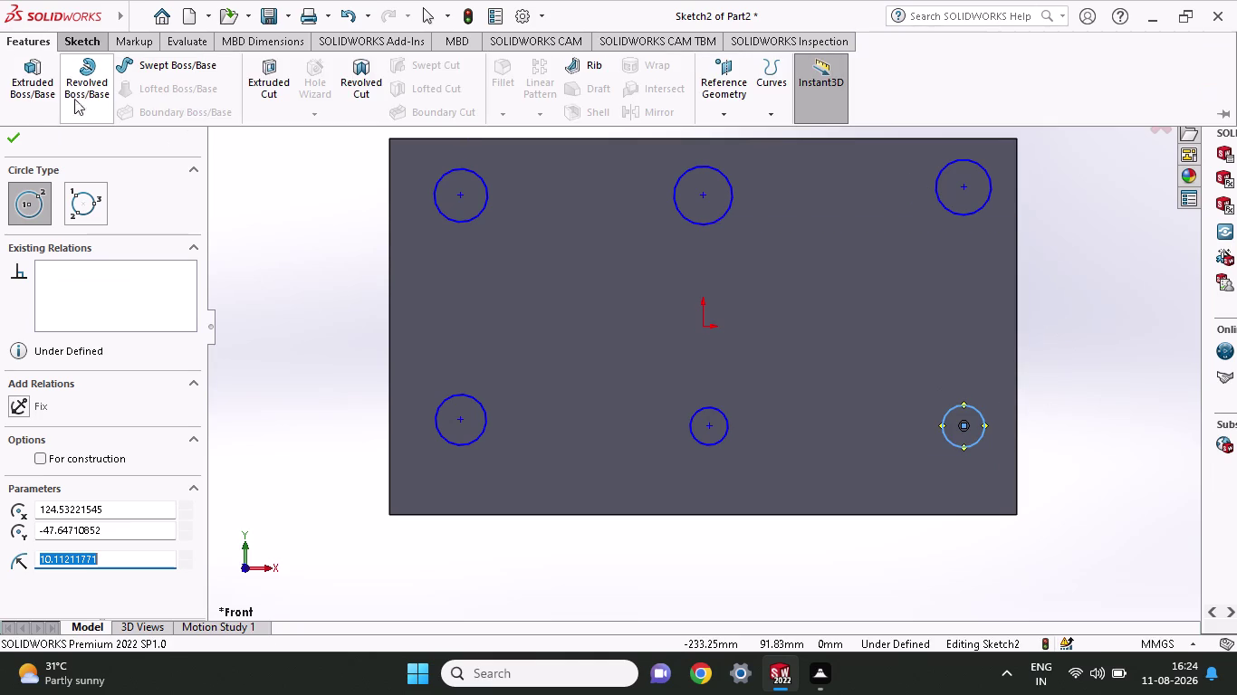
click(87, 36)
click(79, 78)
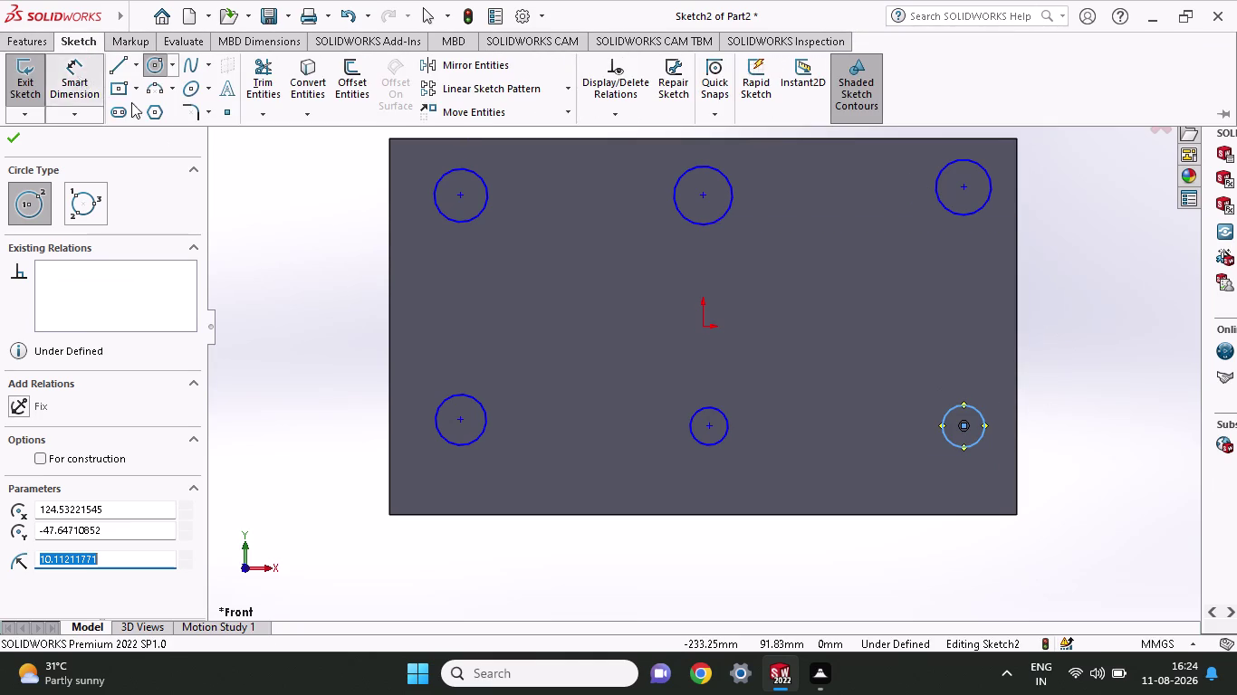
Dimension the top-left circle at 20 mm diameter, then select the top-left and bottom-left circles.
click(451, 220)
click(284, 181)
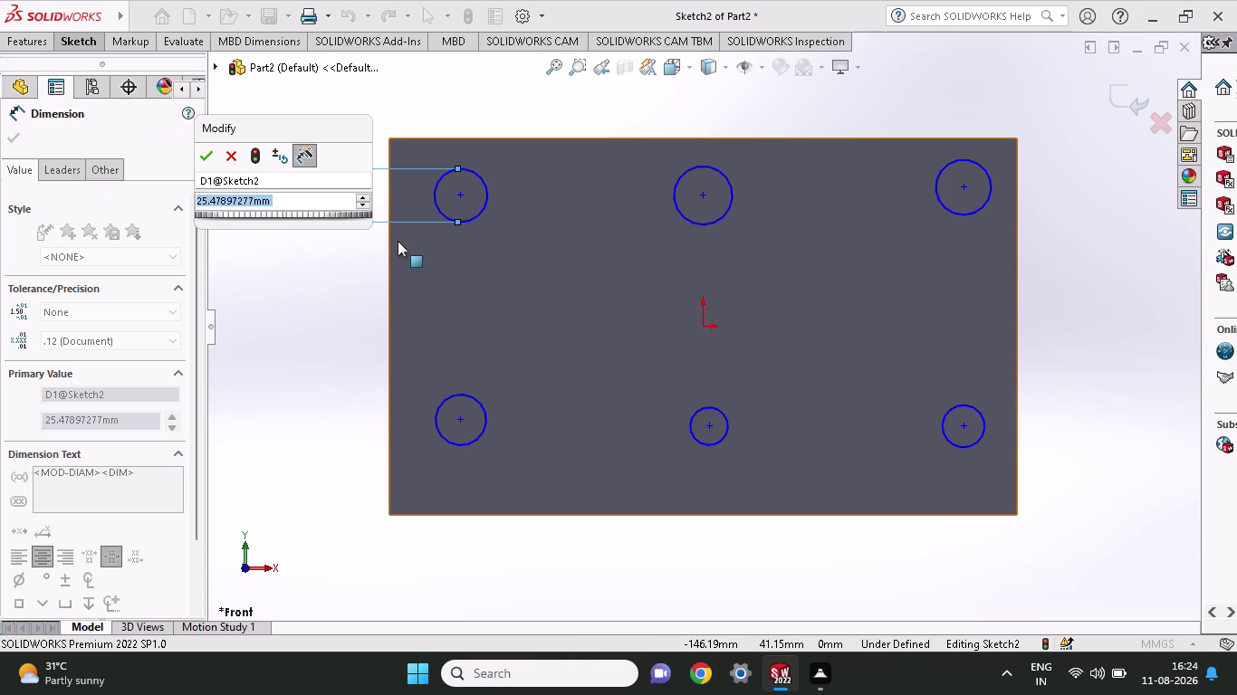
text(20)
key(Return)
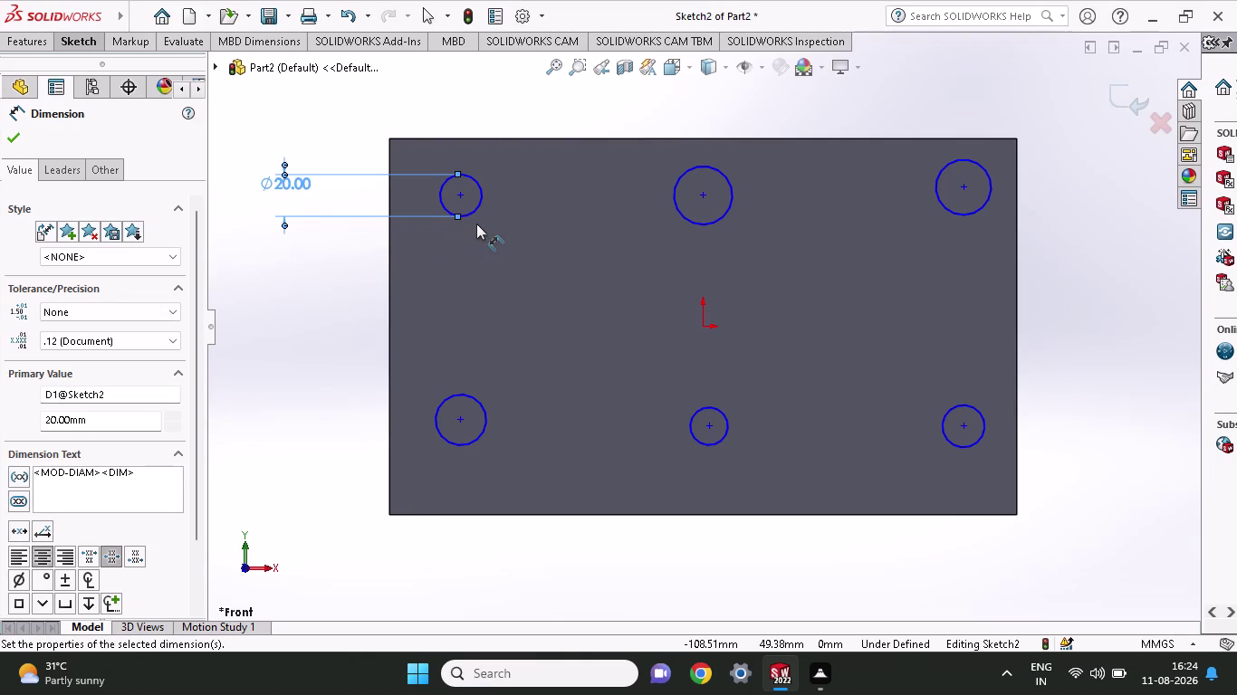
key(Escape)
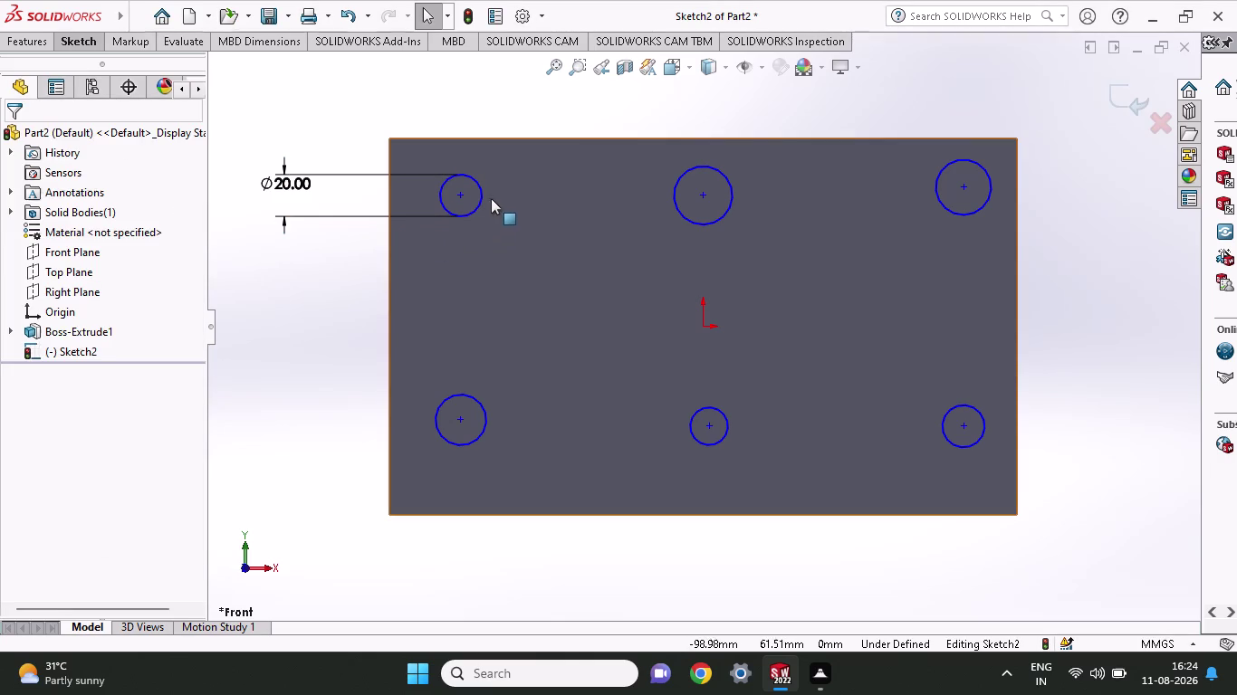
click(480, 207)
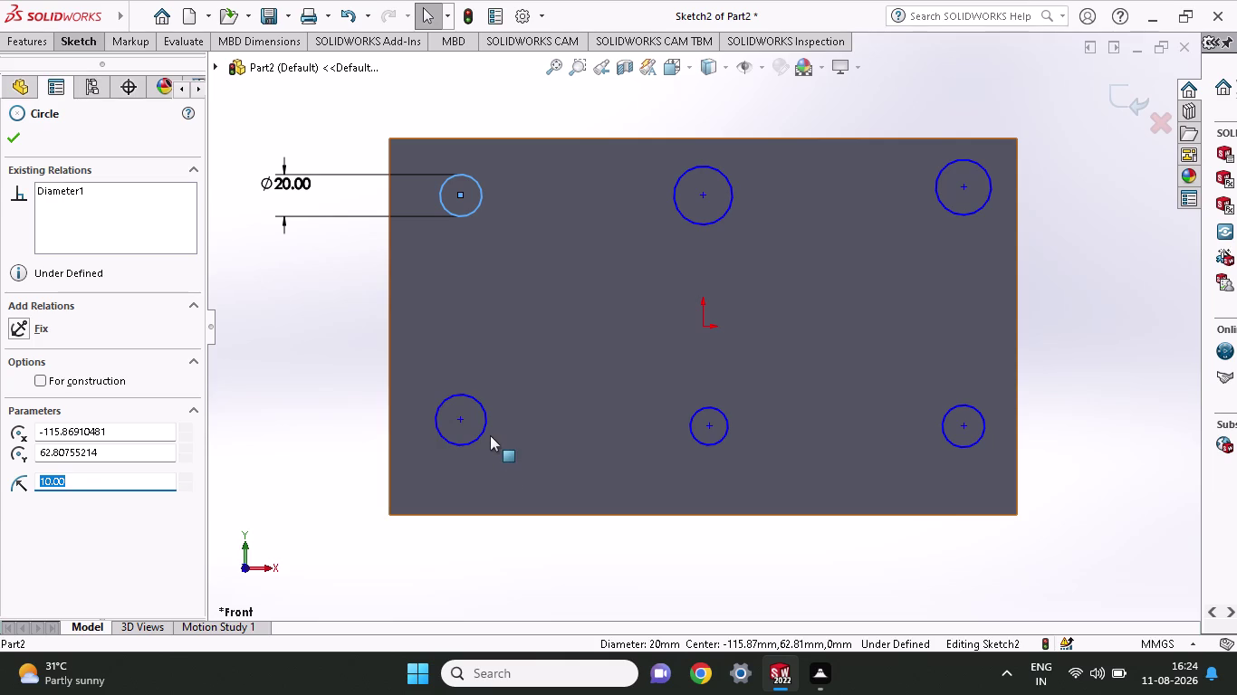
click(482, 435)
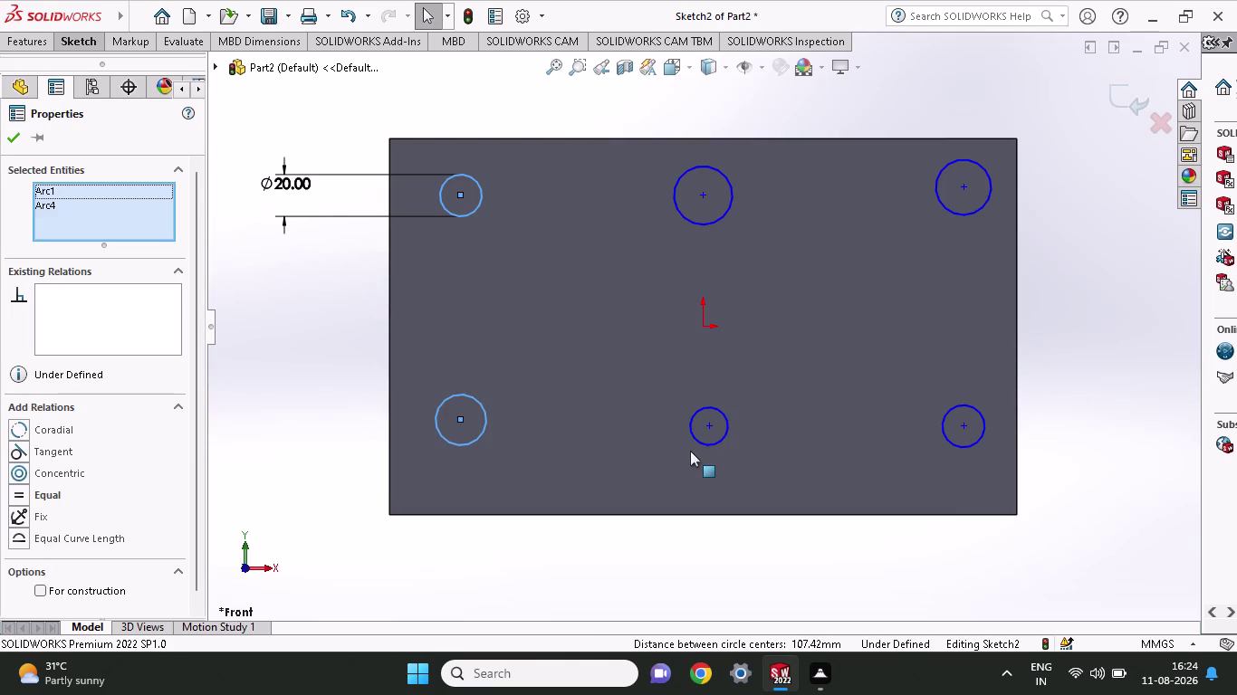
Add the remaining four circles to the selection and apply an Equal relation.
click(706, 447)
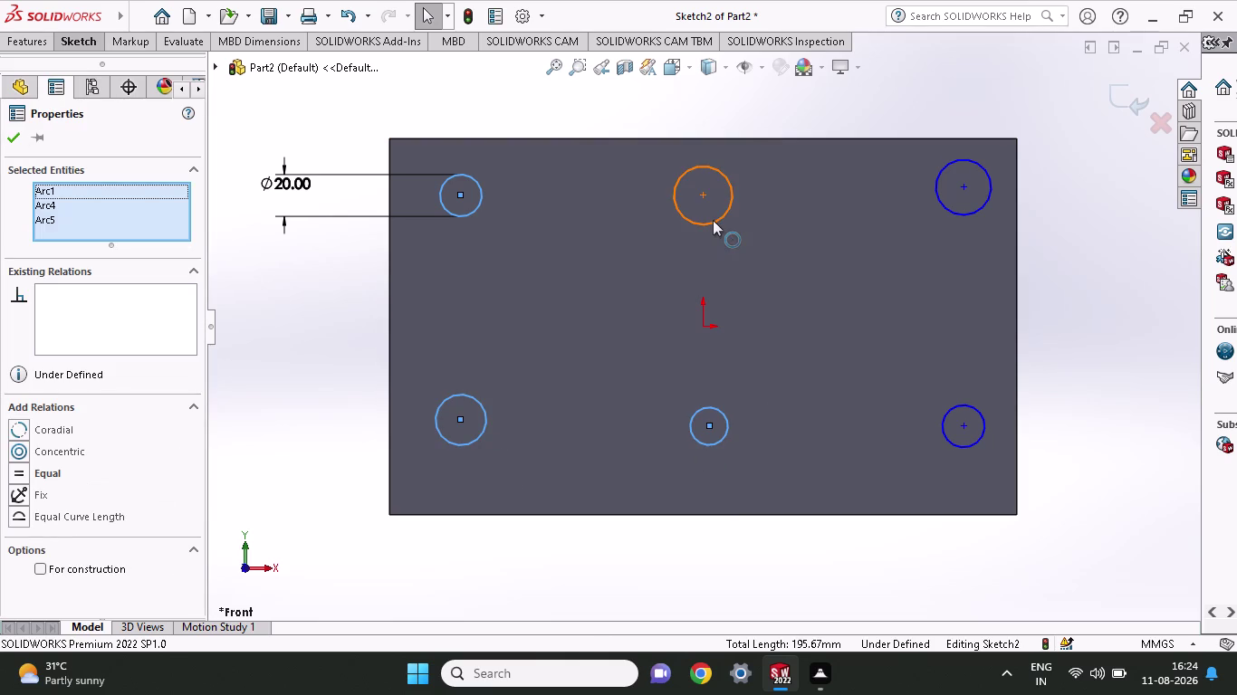
click(712, 221)
click(963, 212)
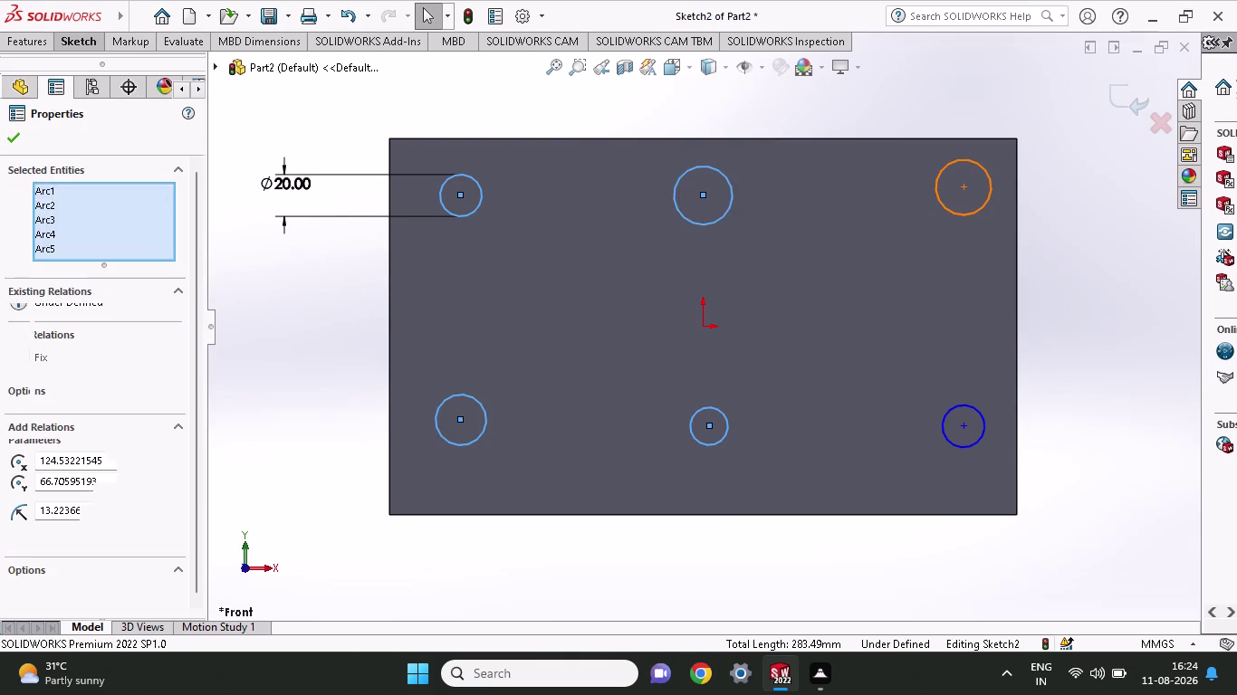
click(959, 442)
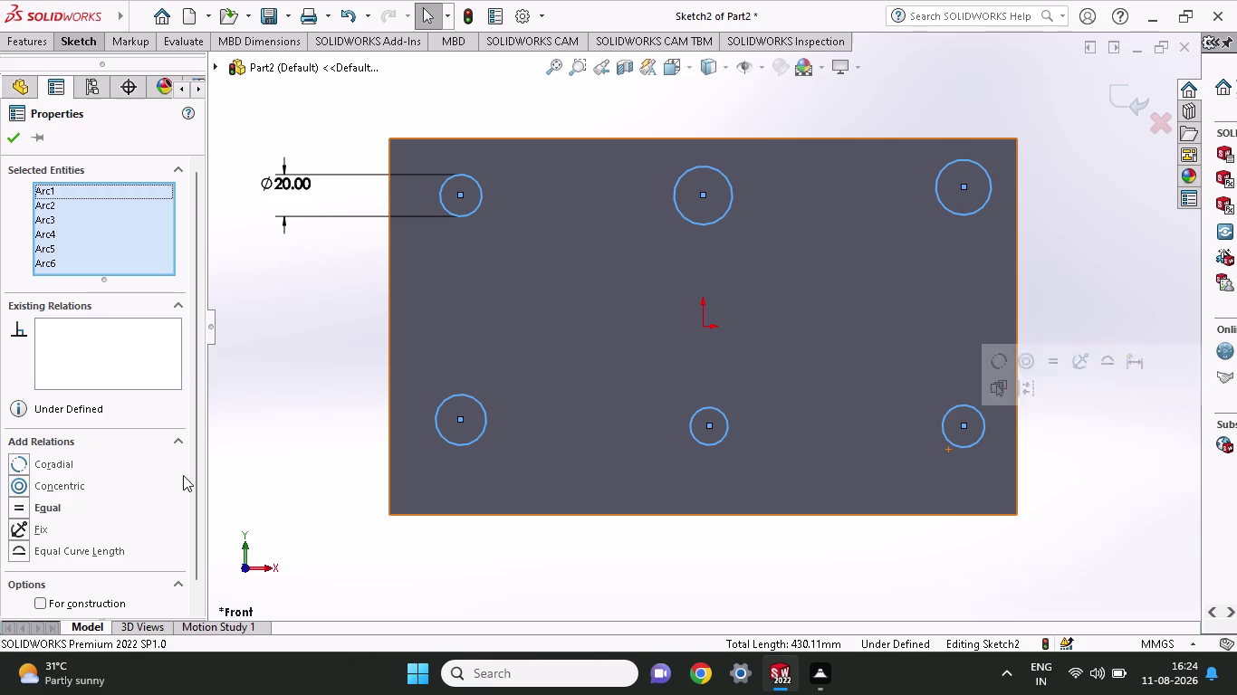
click(47, 513)
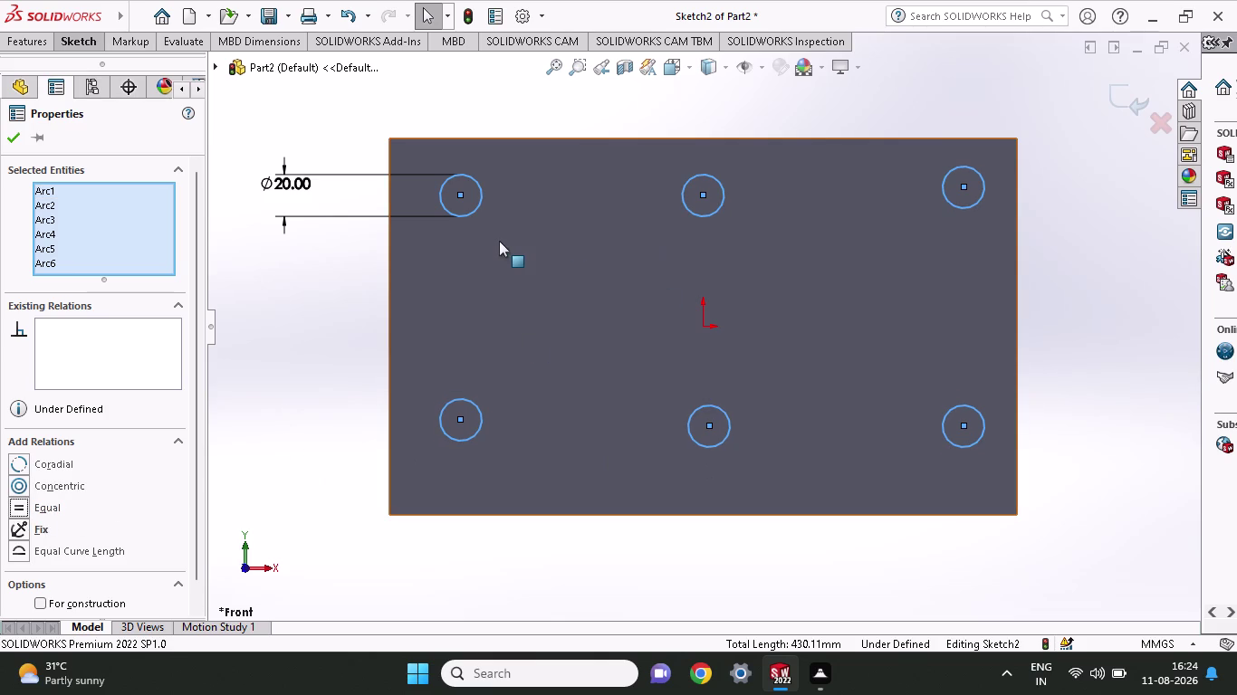
click(44, 43)
click(82, 48)
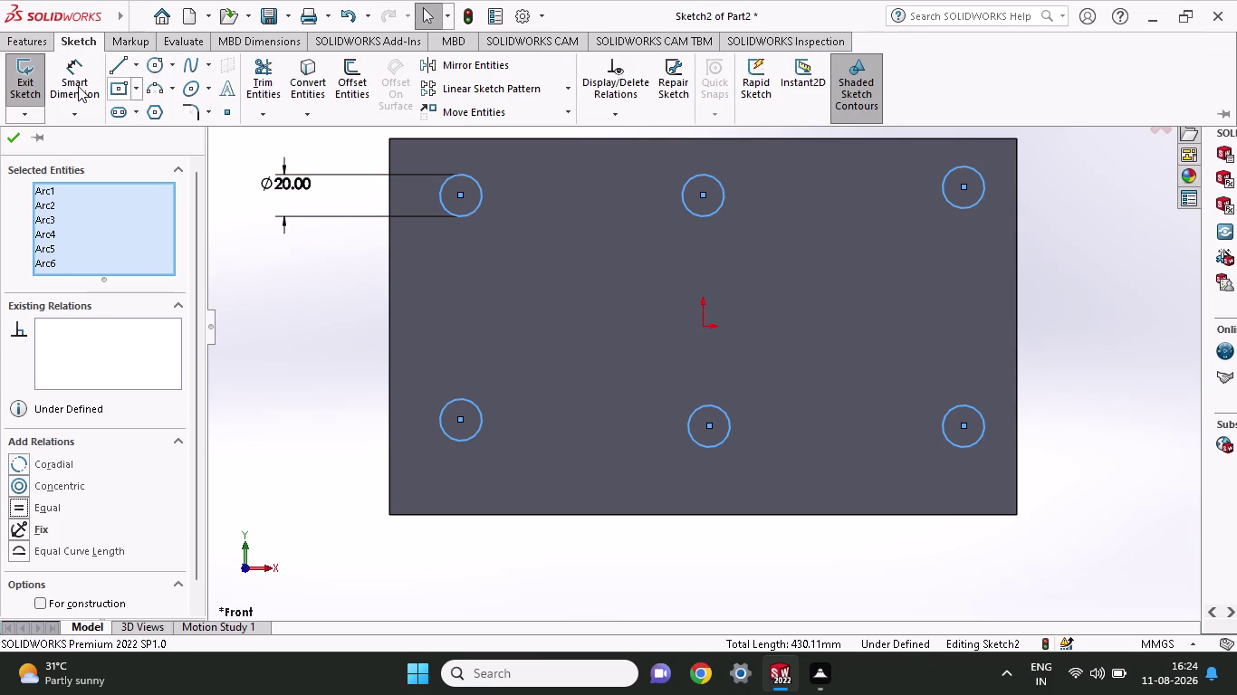
Dimension the top-left hole centre's distance to the plate's top edge, entering 30.
click(78, 86)
click(460, 196)
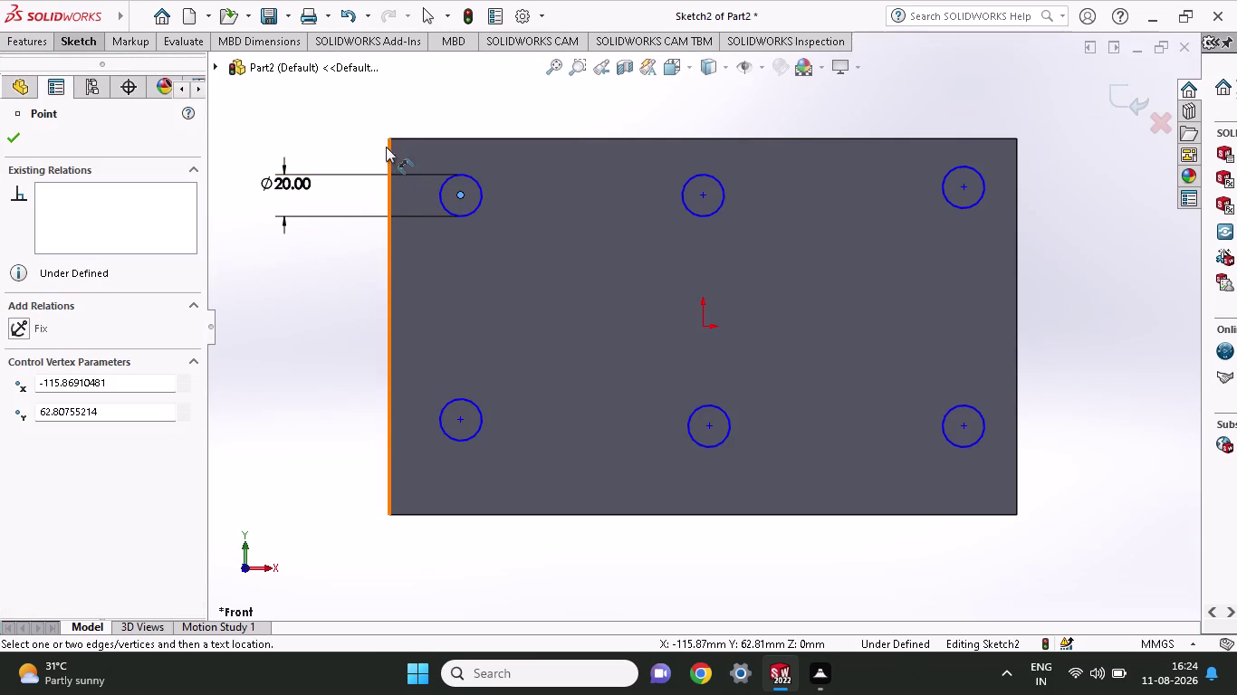
click(387, 139)
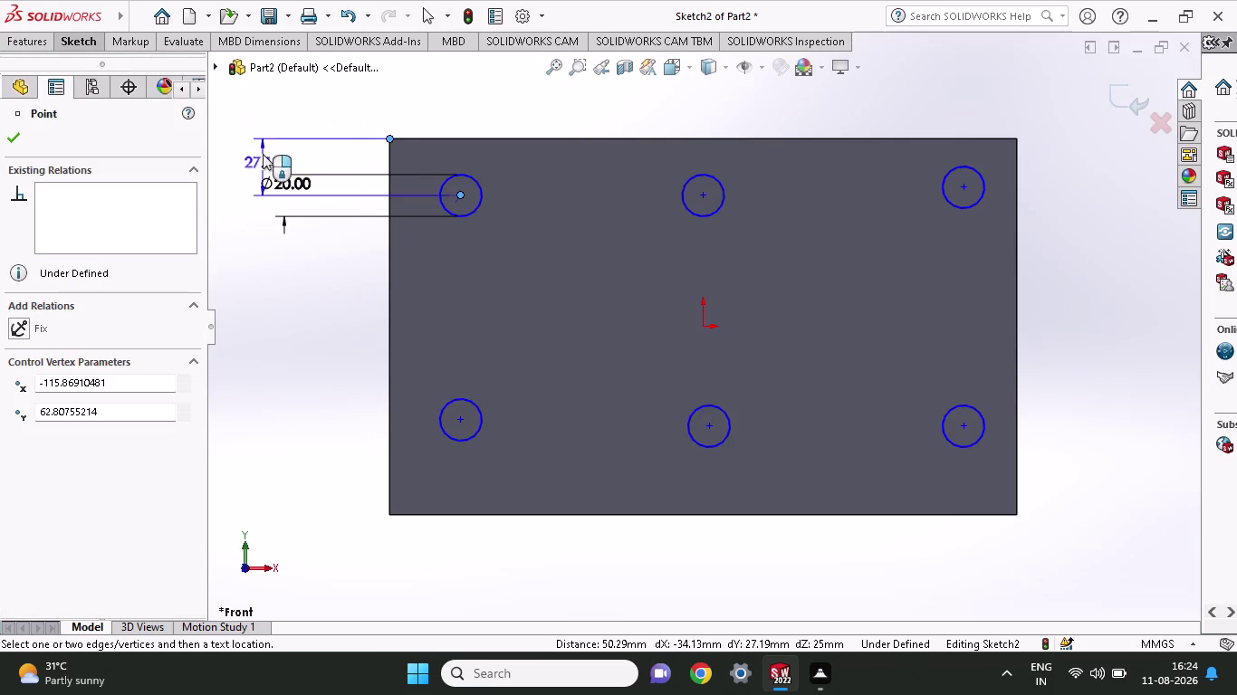
click(240, 161)
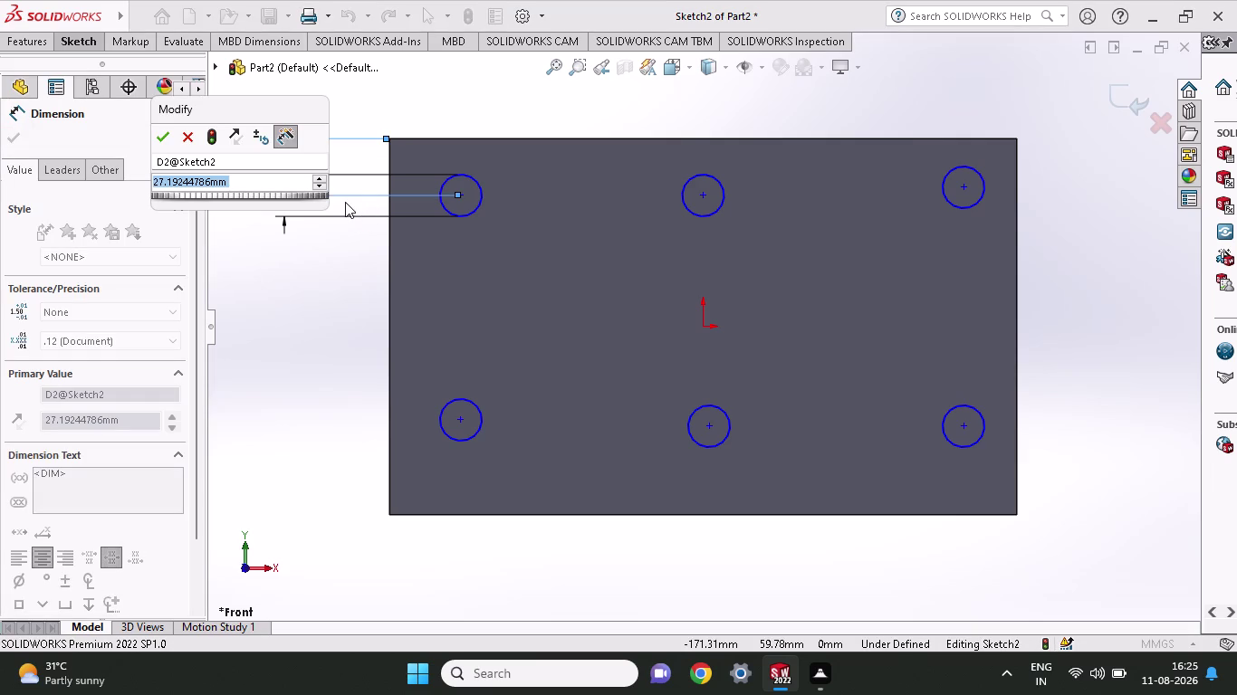
text(13)
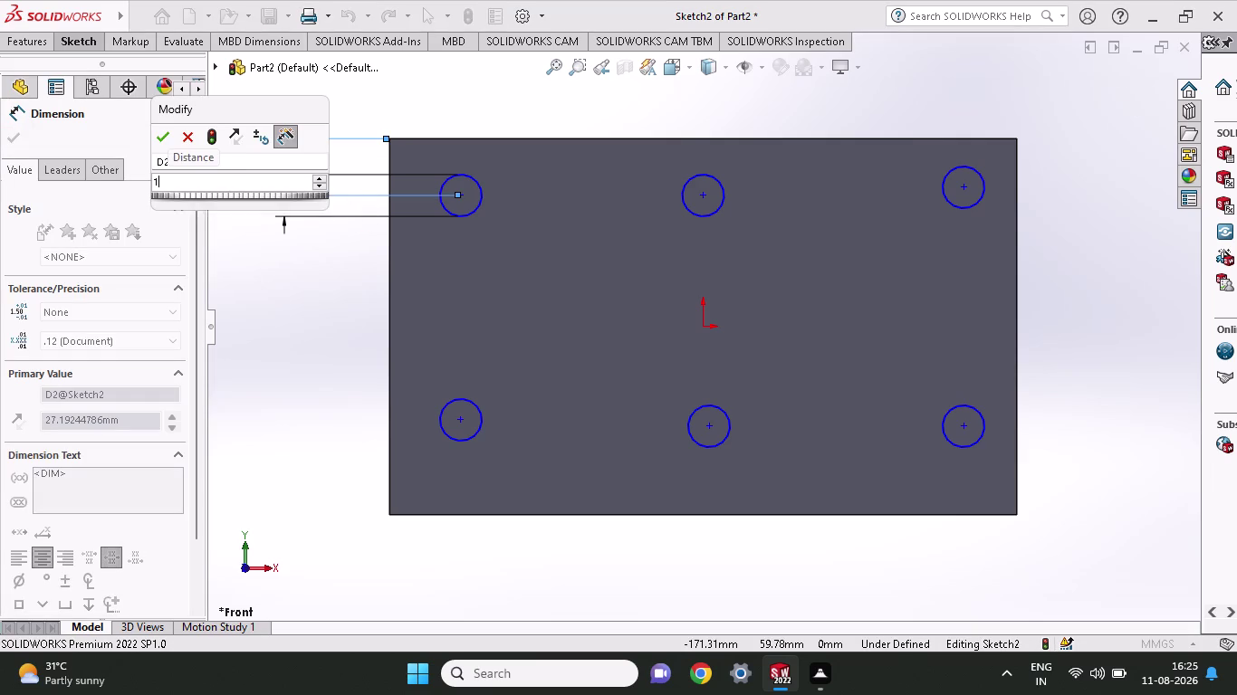
text(0)
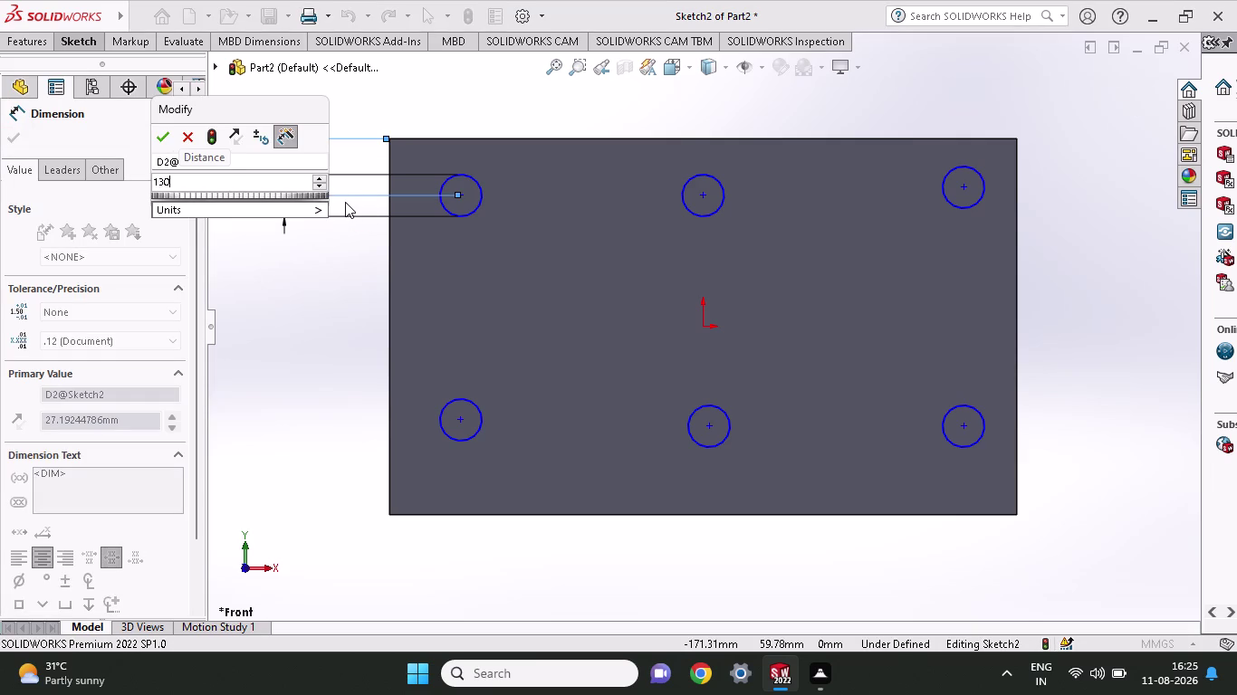
key(BackSpace)
key(BackSpace)
key(BackSpace)
text(1)
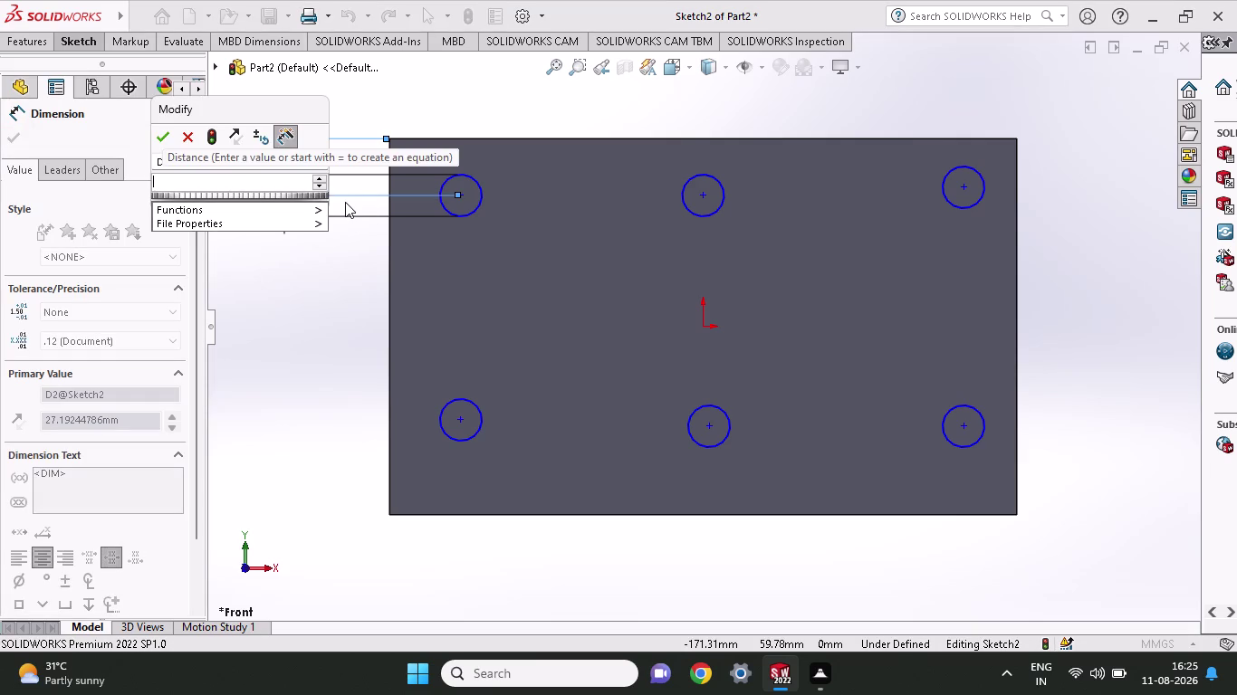
text(80-1)
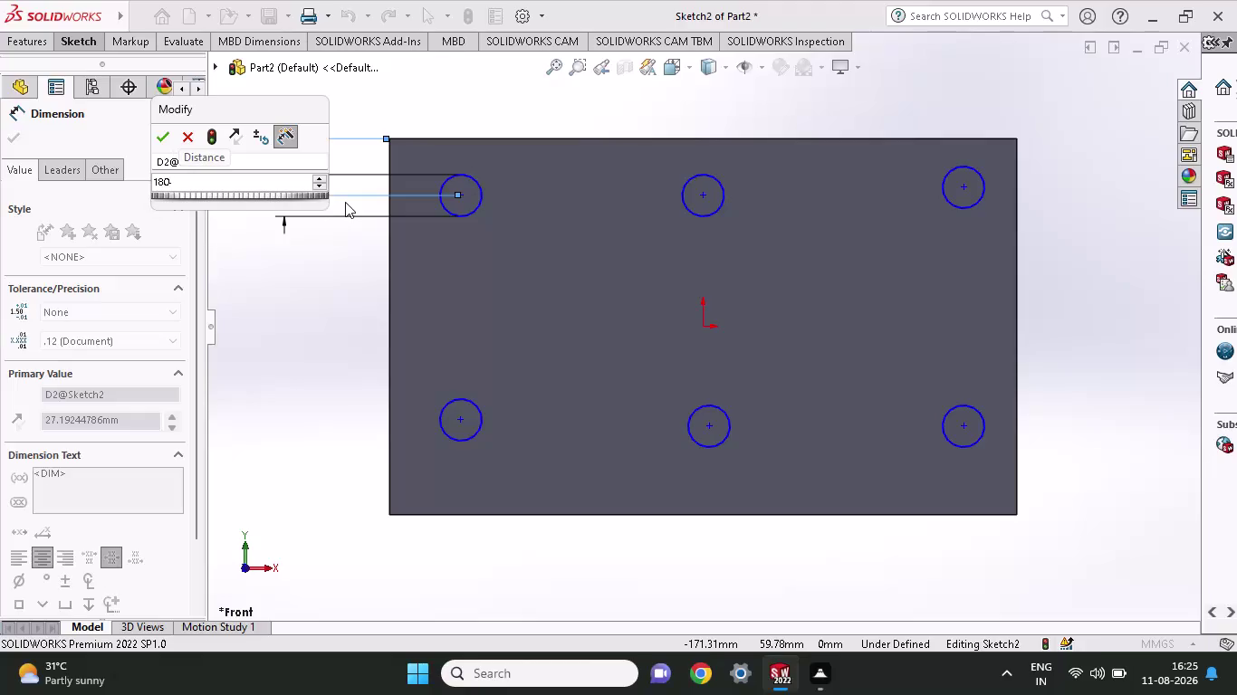
text(30)
key(Return)
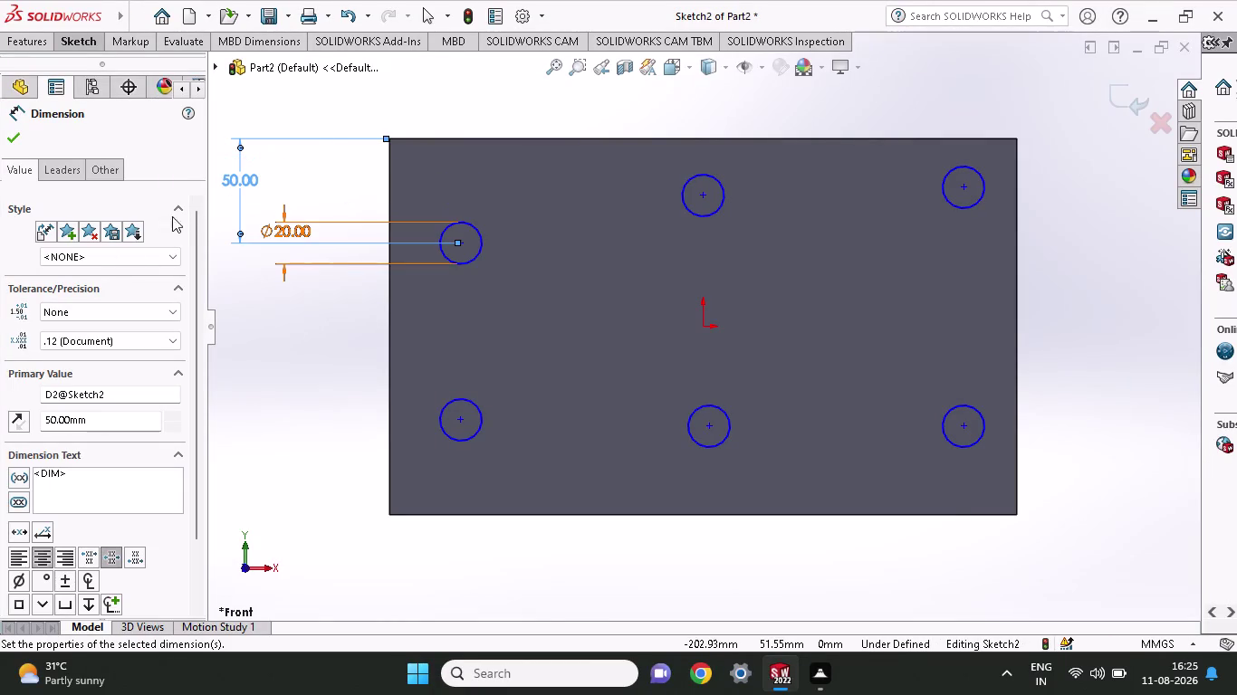
Change the top-edge distance dimension to 25 mm.
double_click(242, 178)
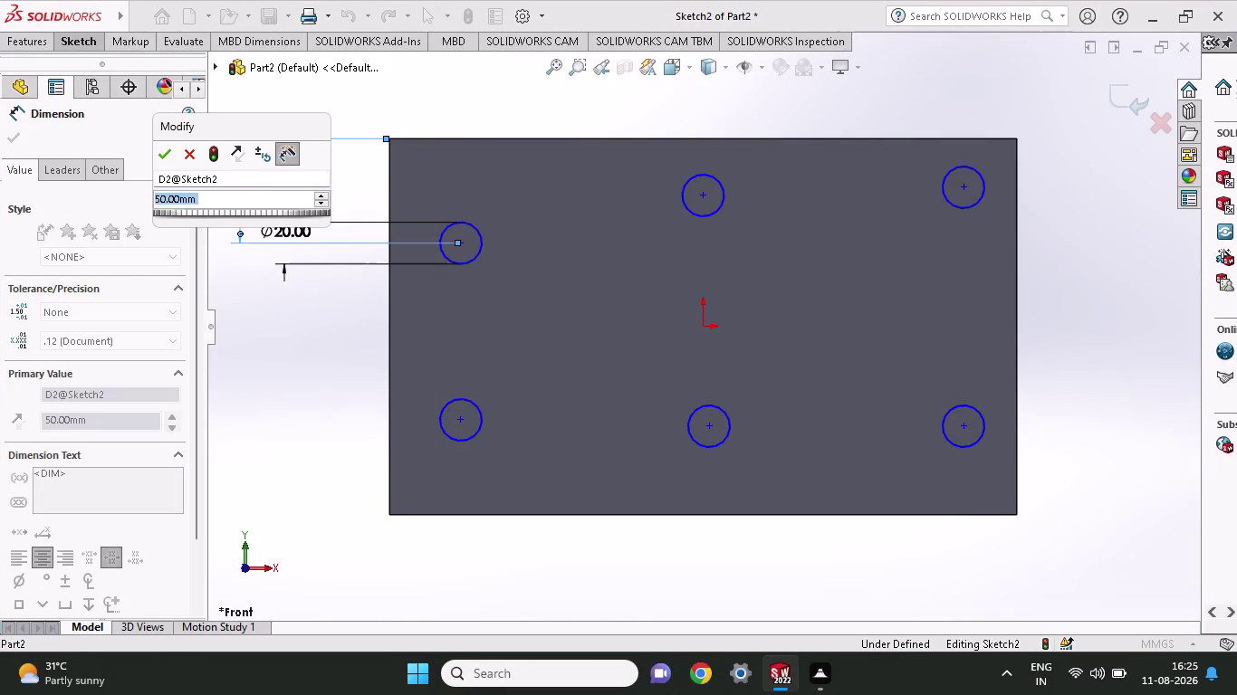
text(25)
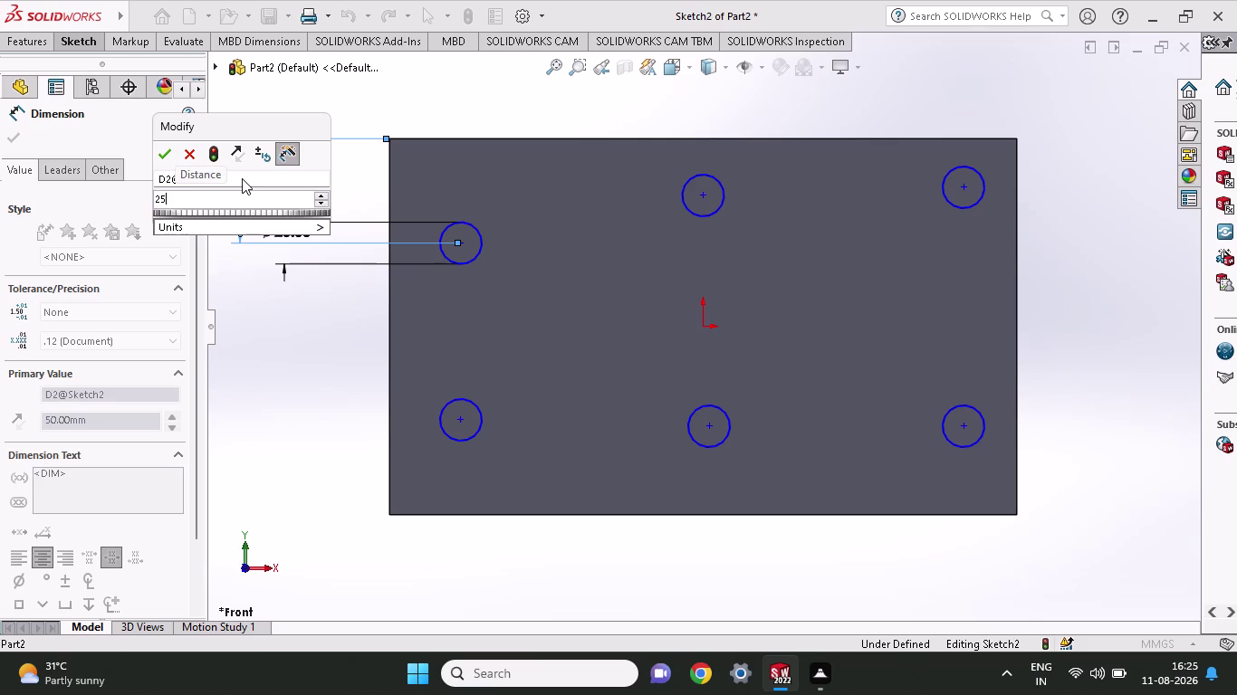
key(Return)
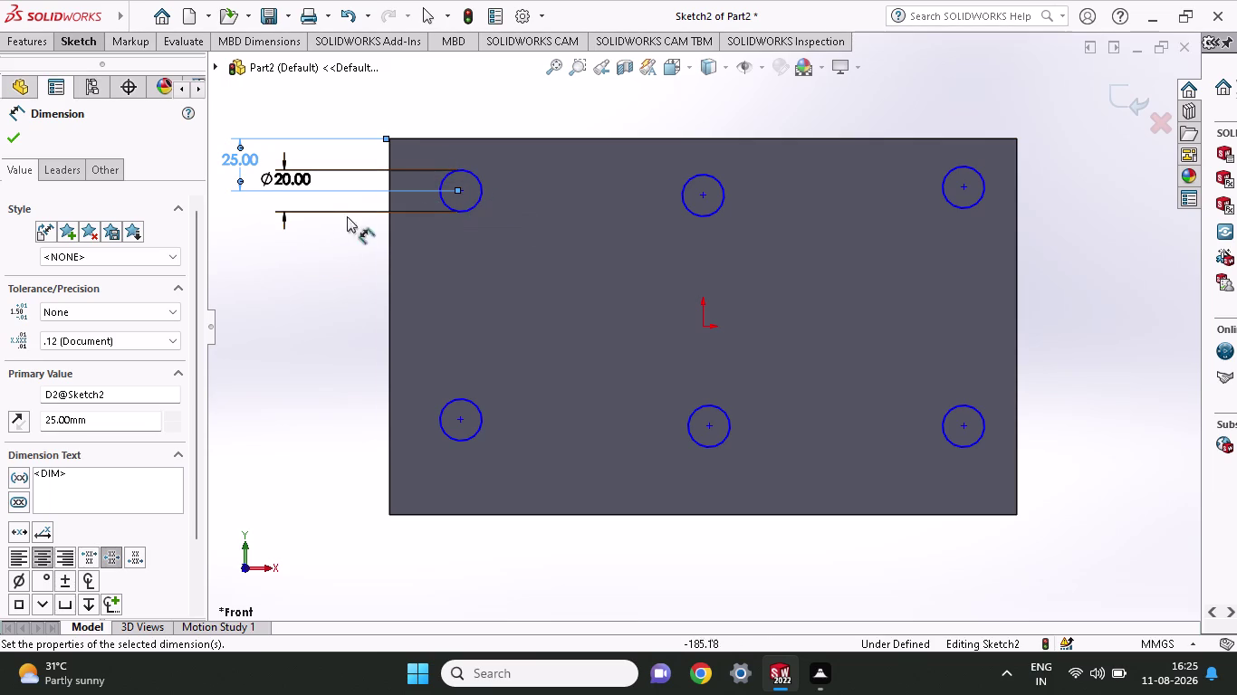
click(463, 191)
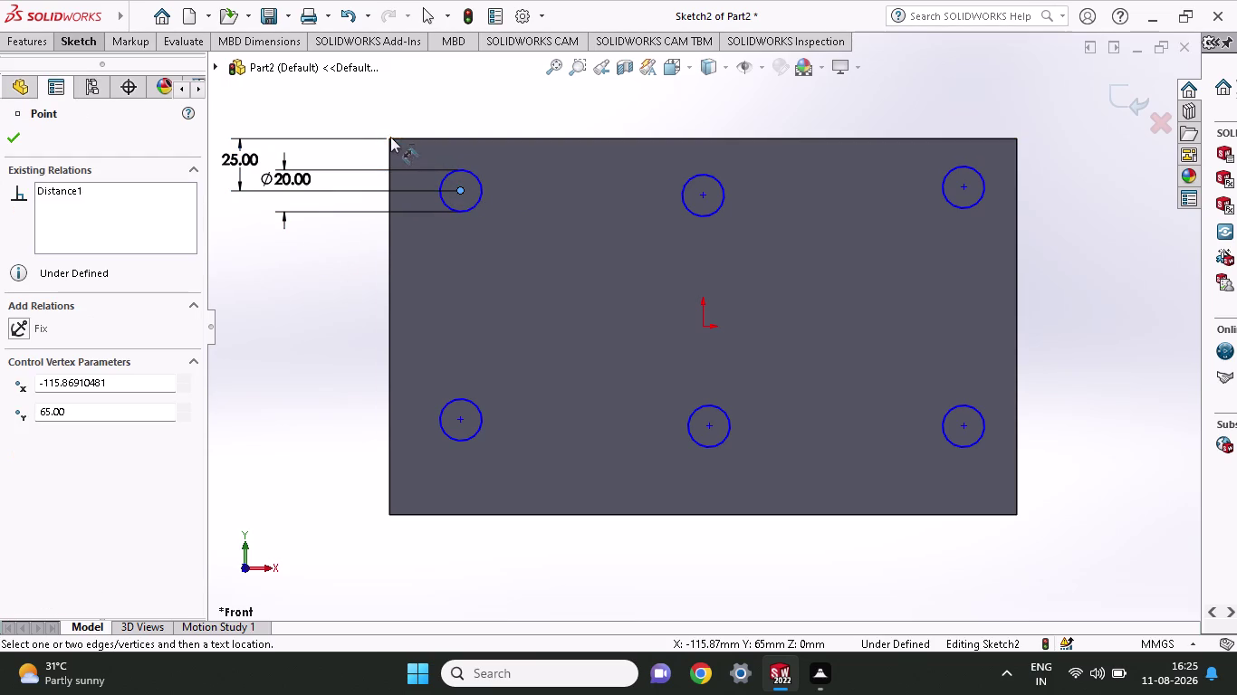
Dimension the top-left hole centre's horizontal distance from the plate's top-left corner.
click(392, 139)
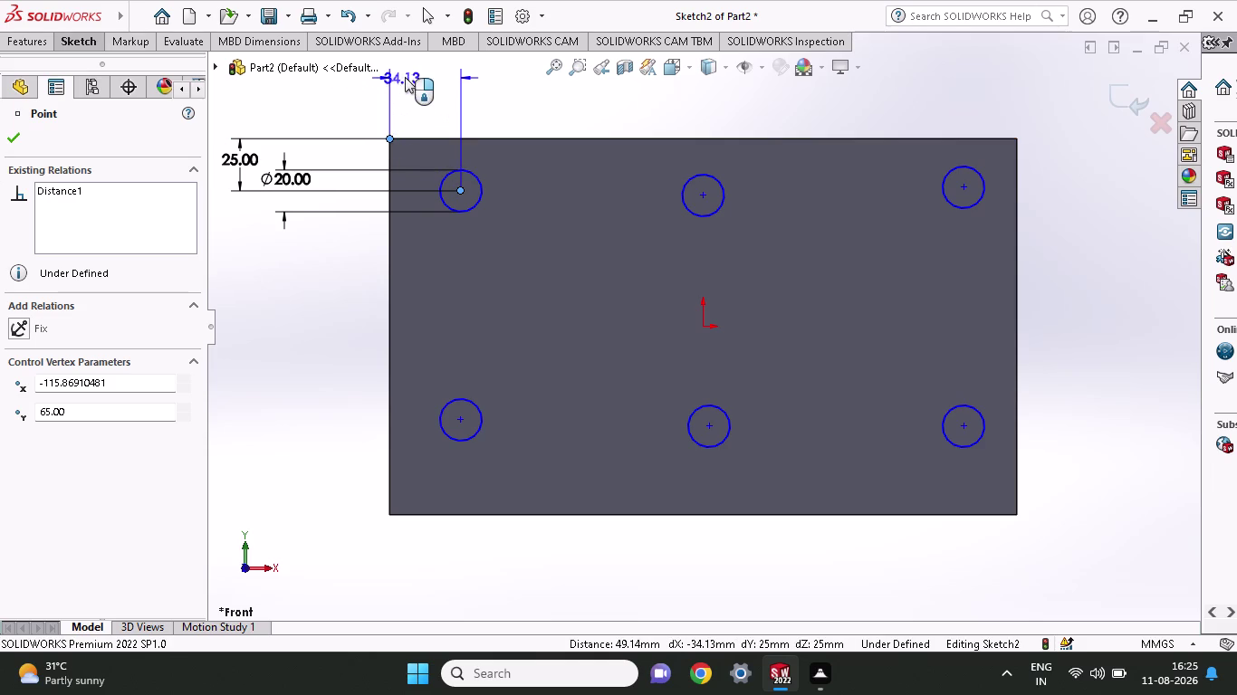
click(399, 89)
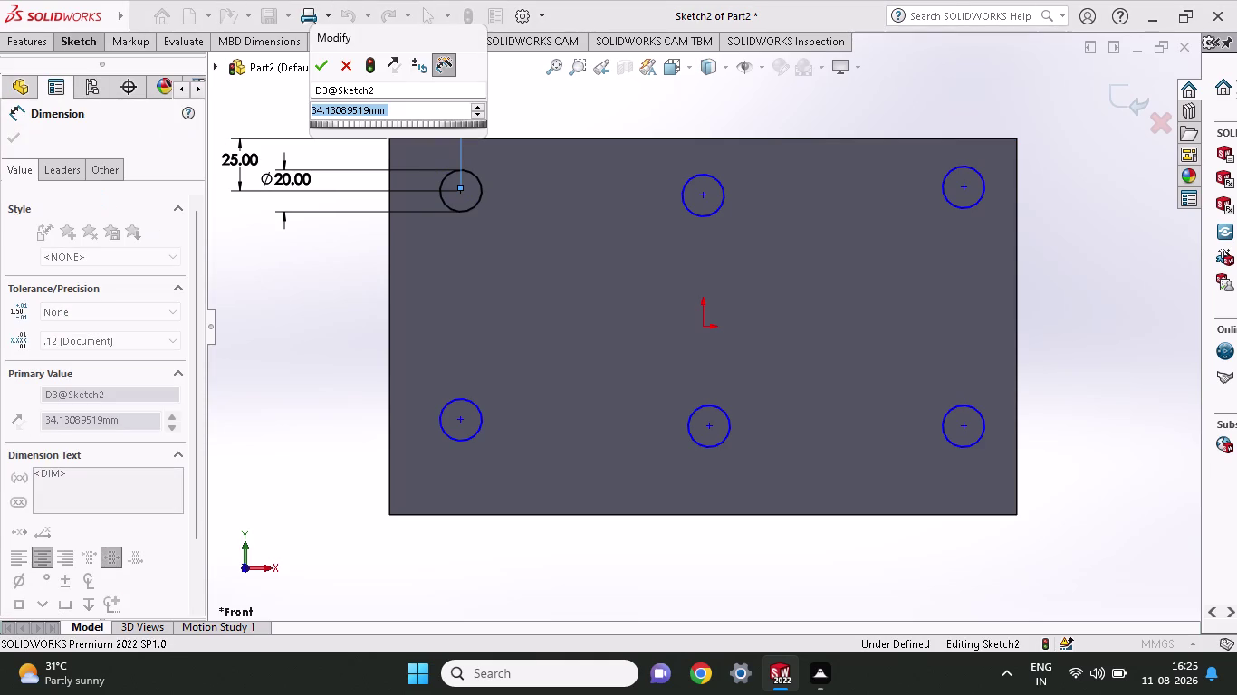
text(300)
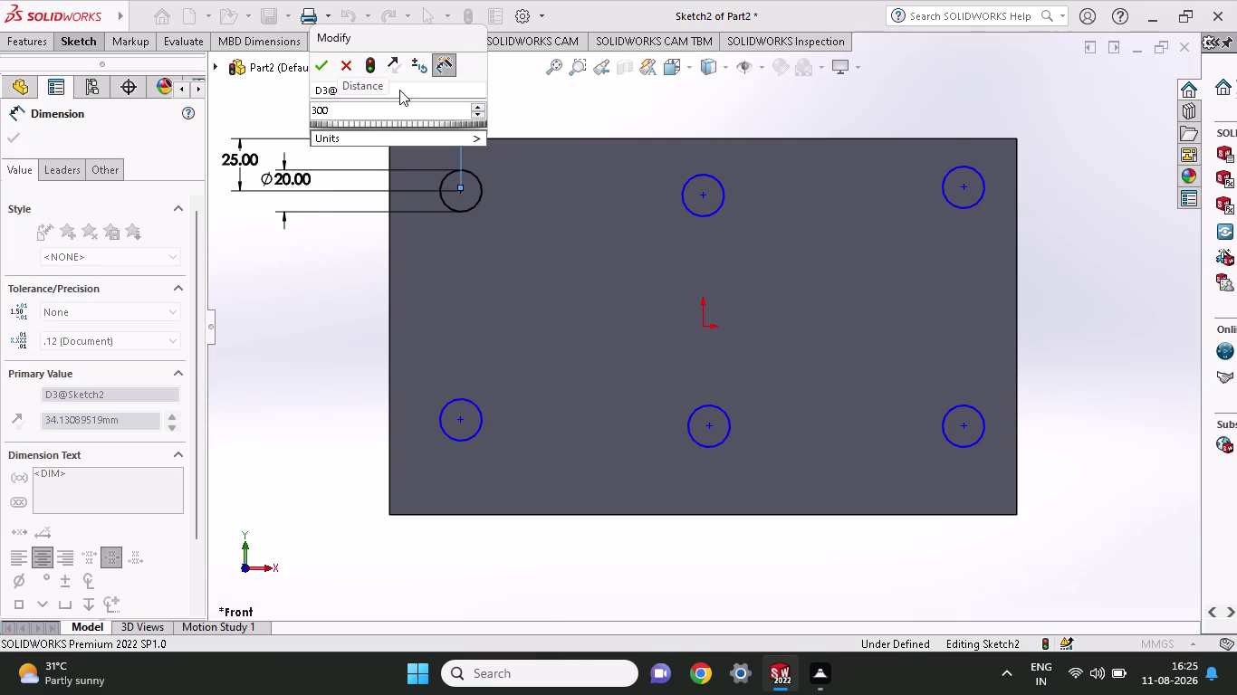
text(-250)
key(Return)
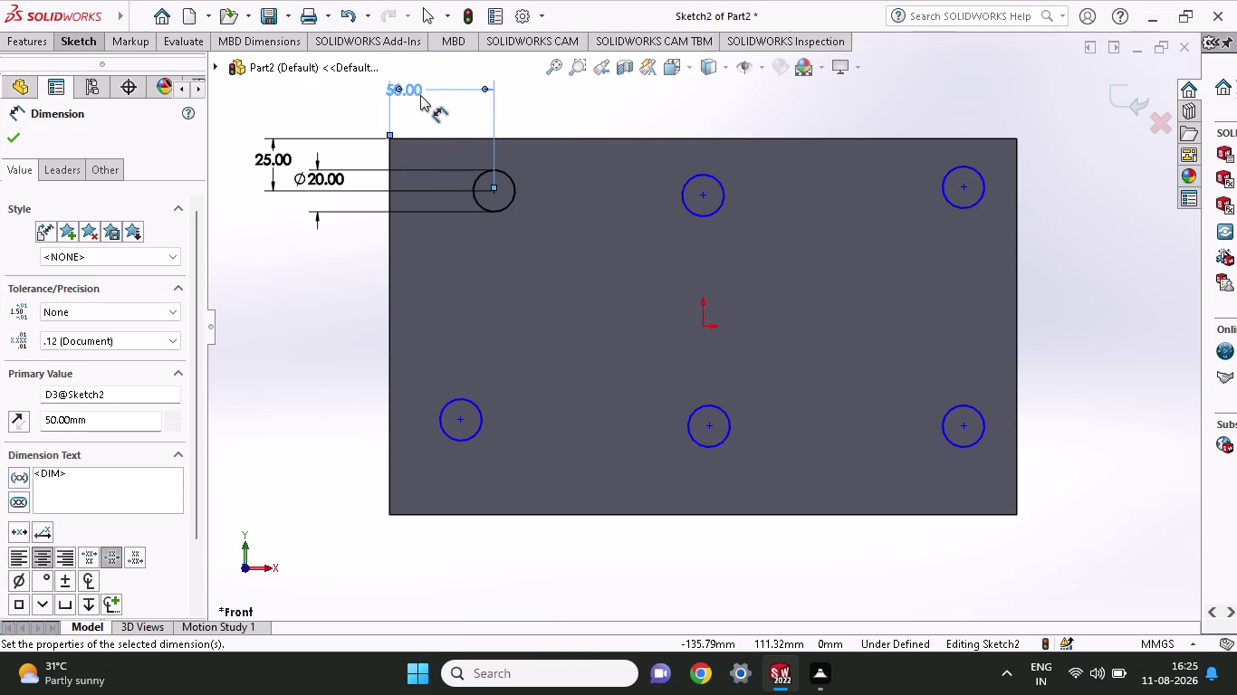
Correct the left-edge distance to 25 mm and measure toward the top-right hole centre.
click(415, 93)
click(415, 93)
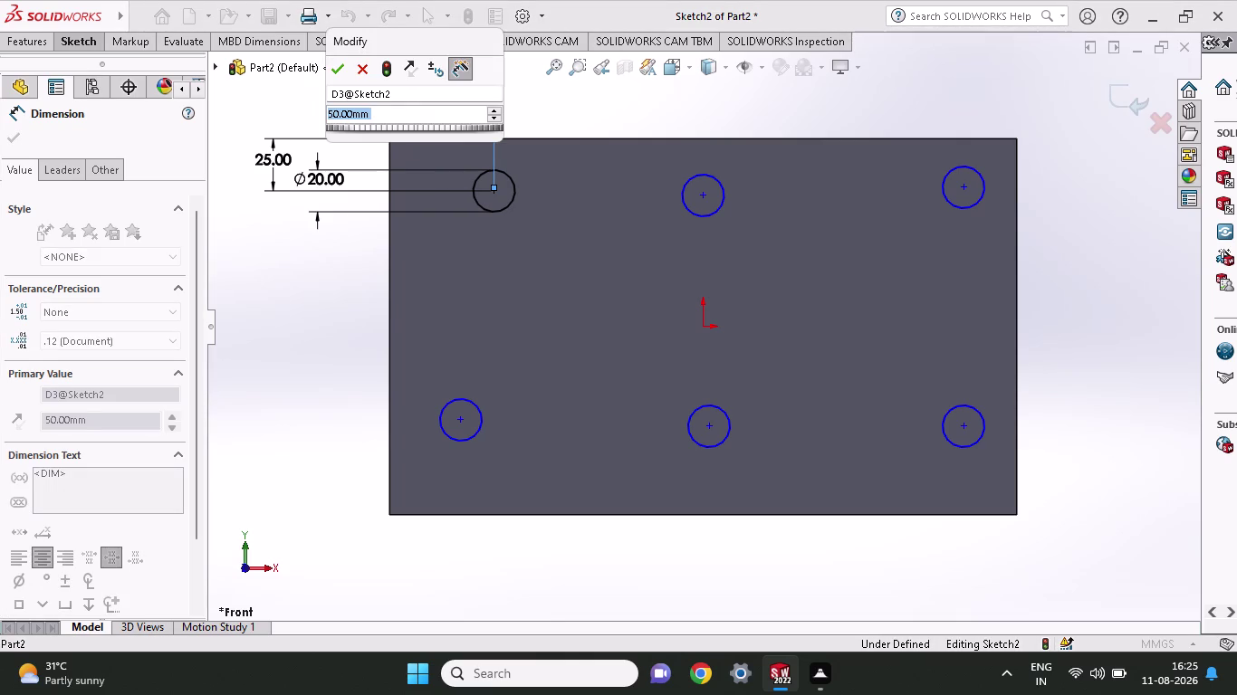
text(28)
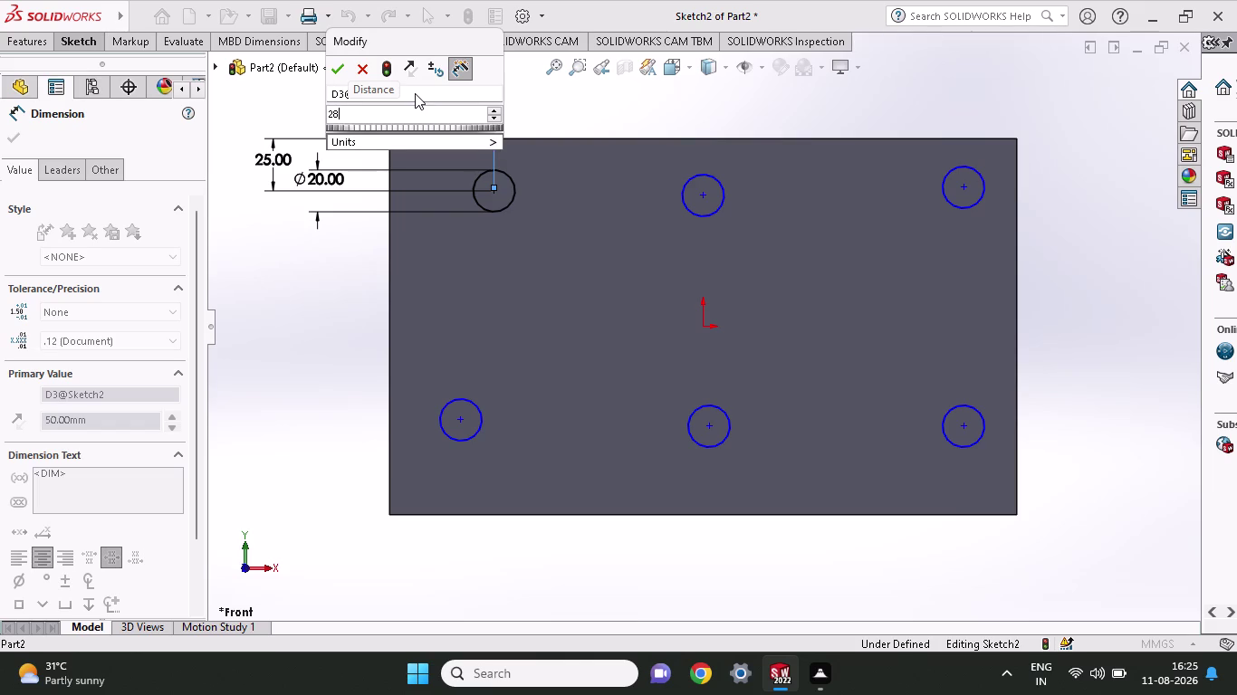
key(BackSpace)
key(5)
key(Return)
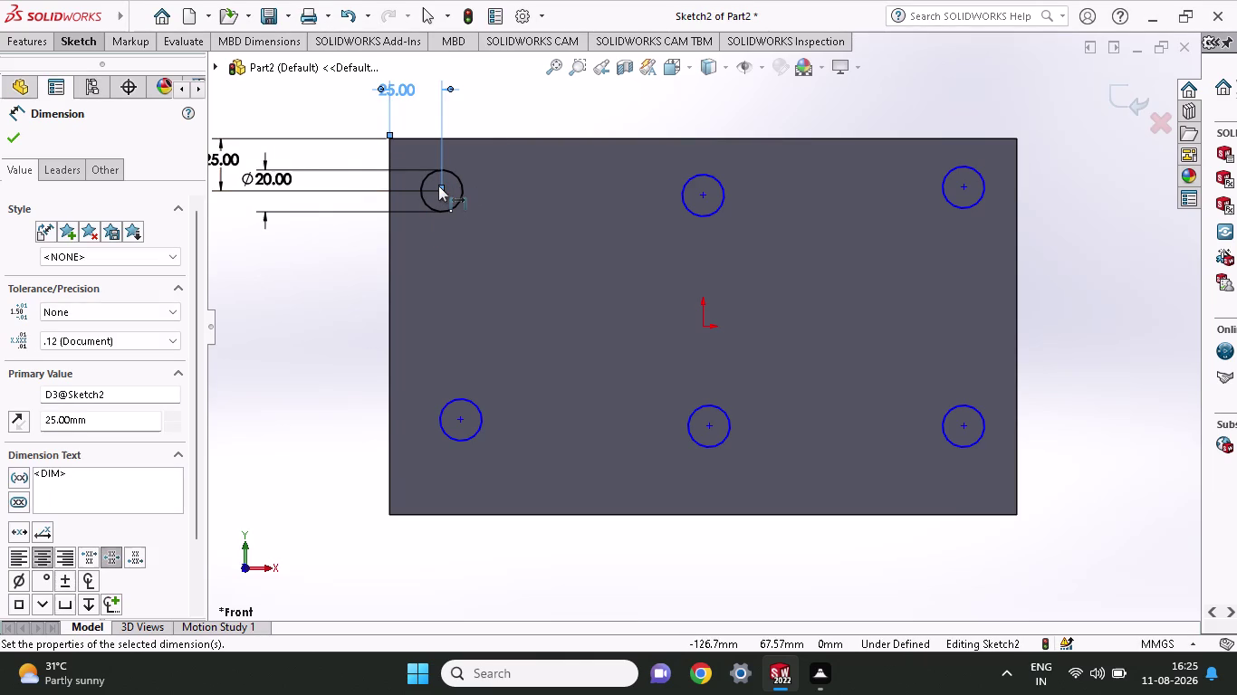
click(439, 189)
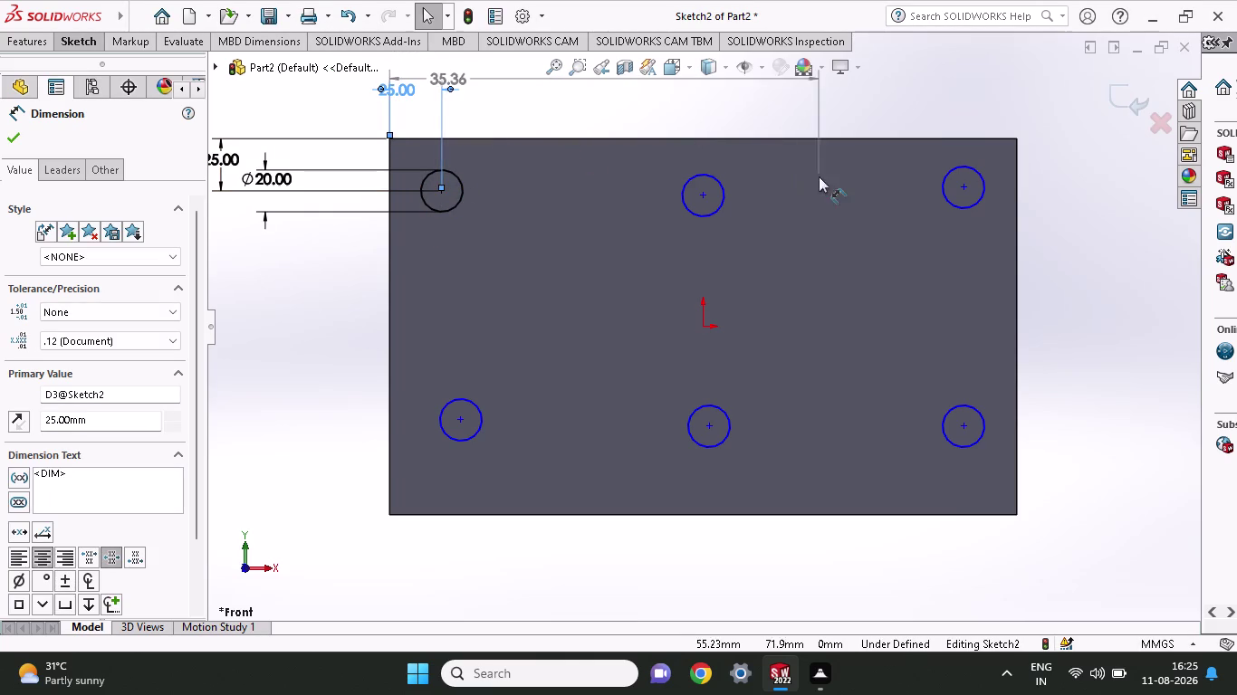
click(963, 190)
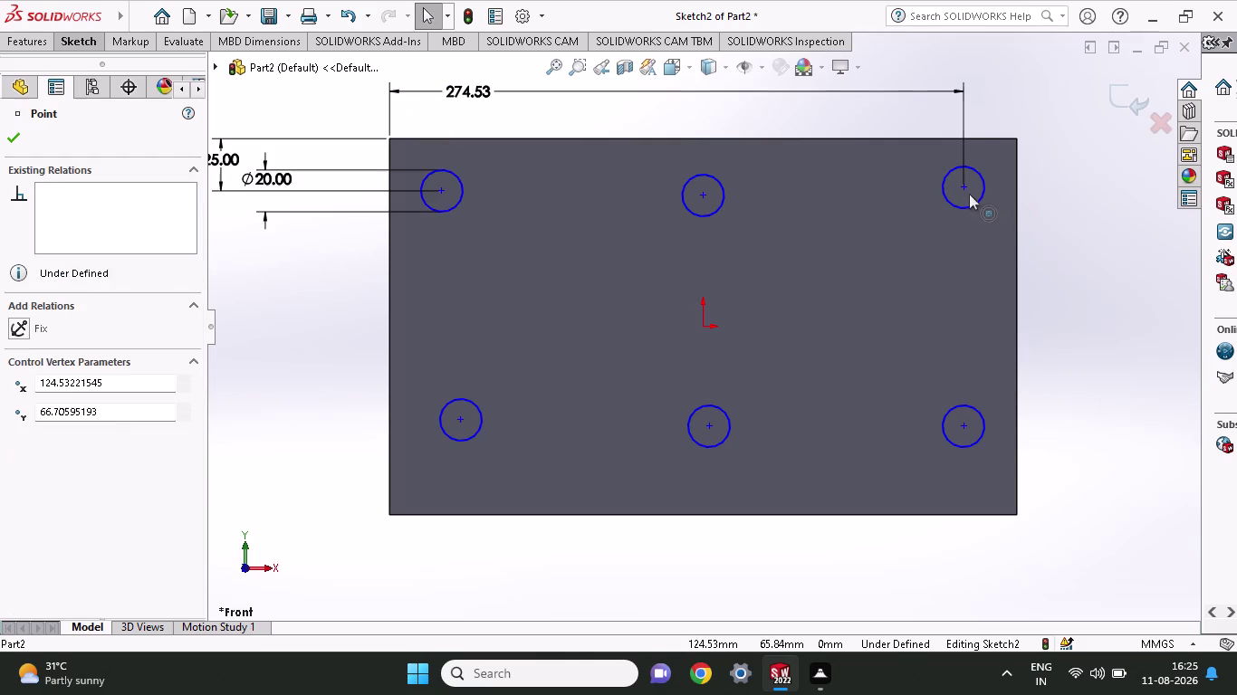
Delete the 274.53 dimension.
right_click(478, 109)
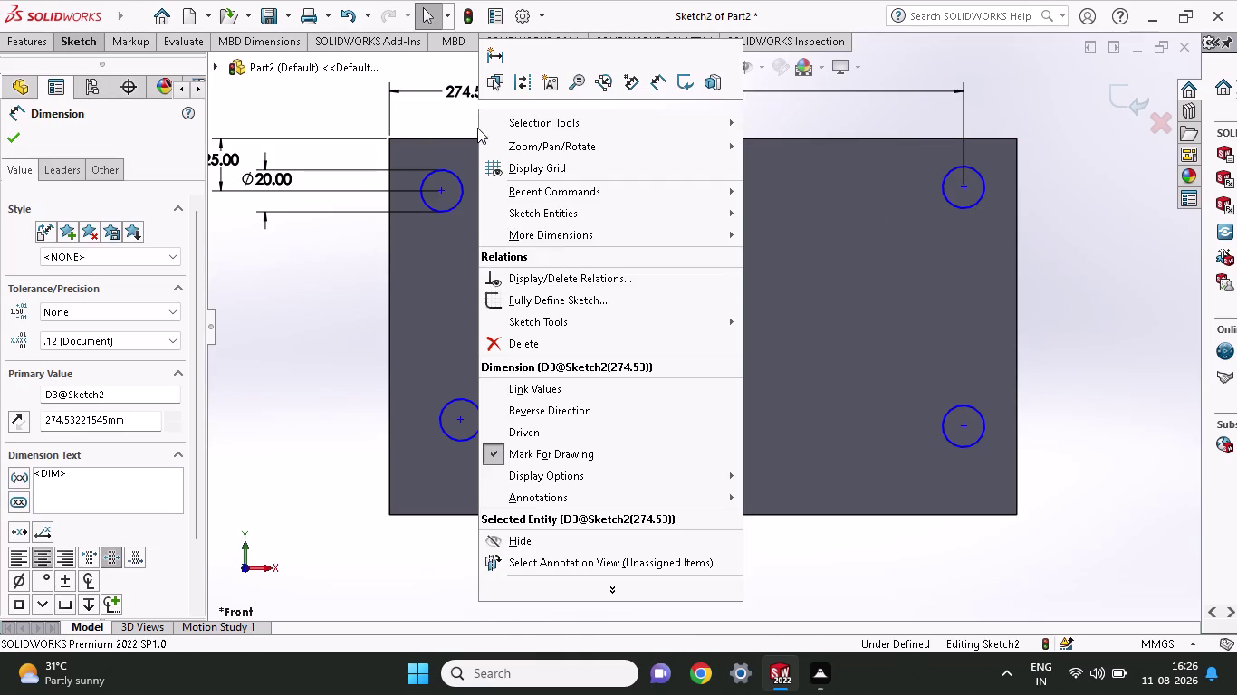
click(549, 348)
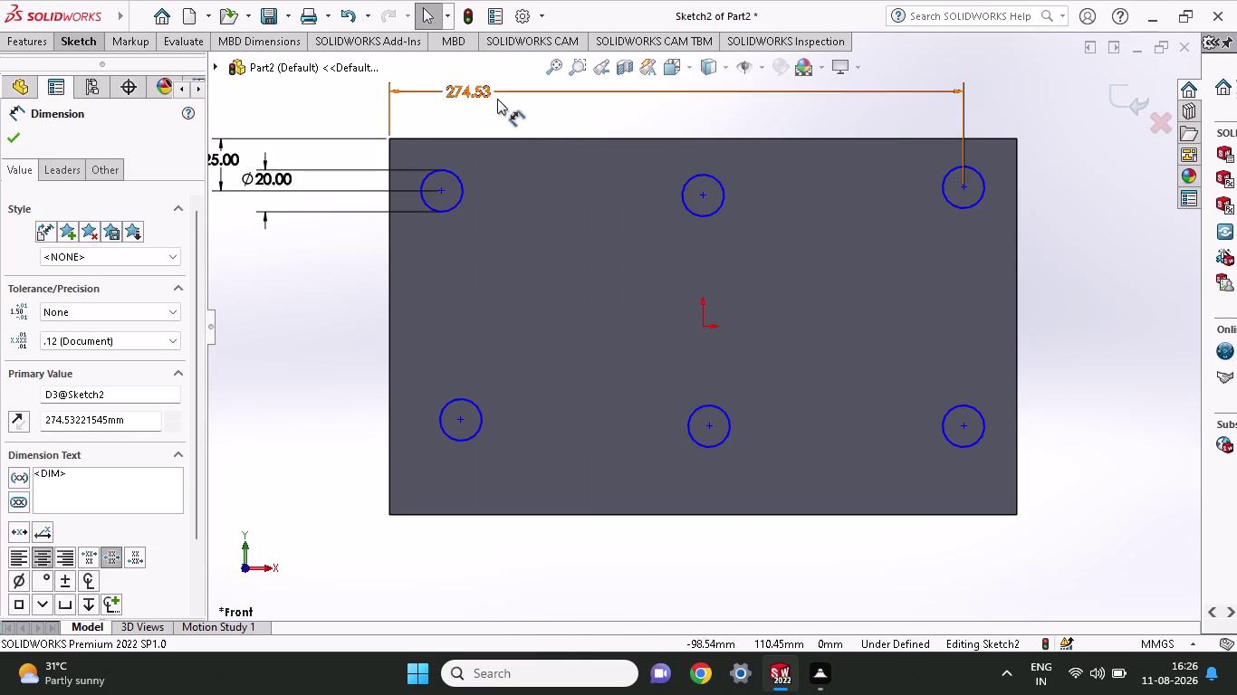
click(513, 94)
right_click(552, 105)
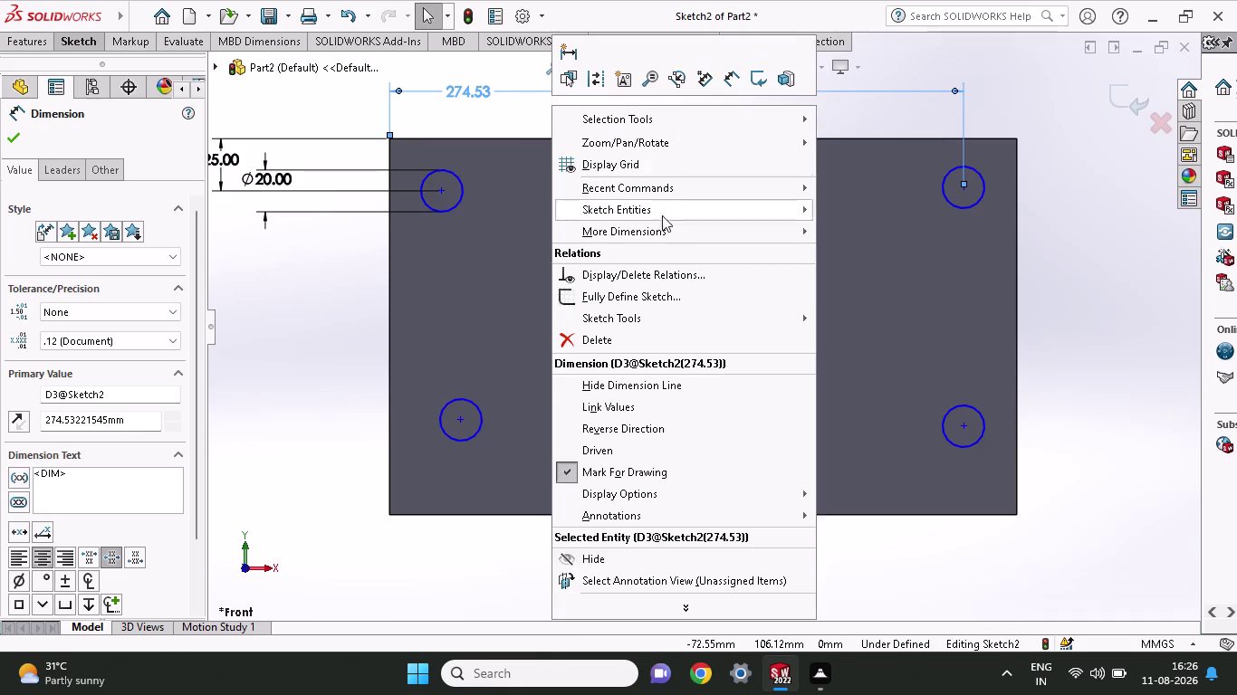
click(610, 333)
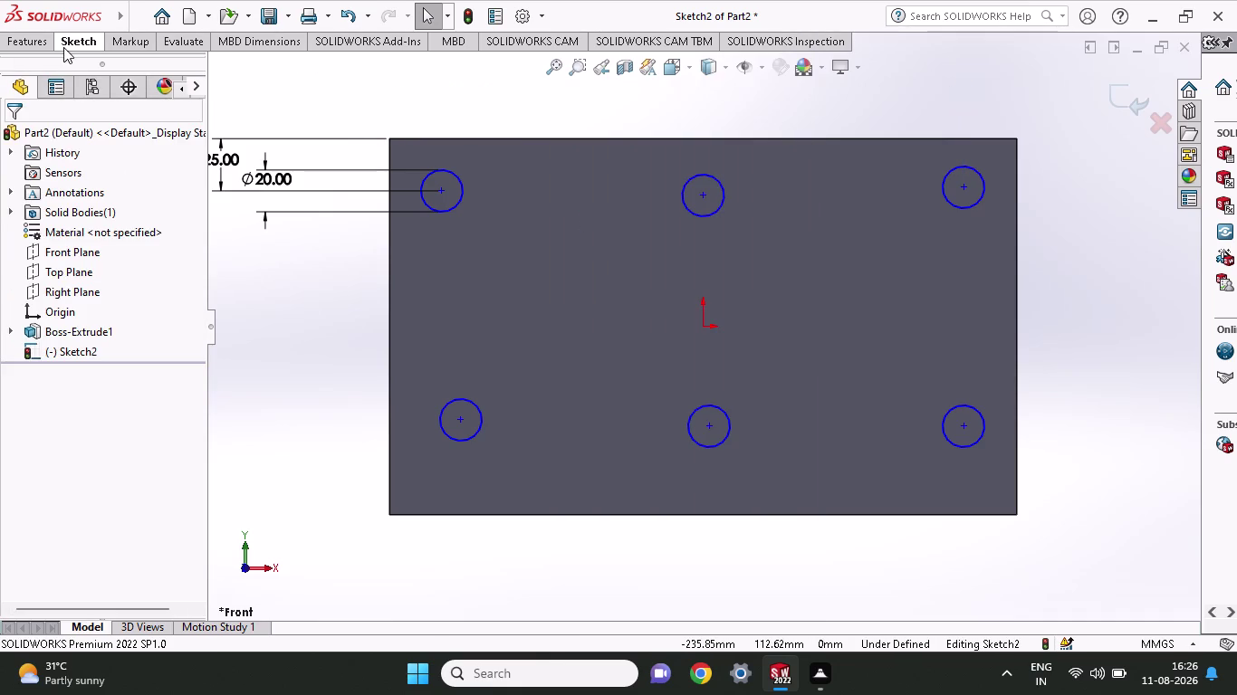
Dimension the top-left and top-right hole centres 250 mm apart.
click(66, 44)
click(77, 85)
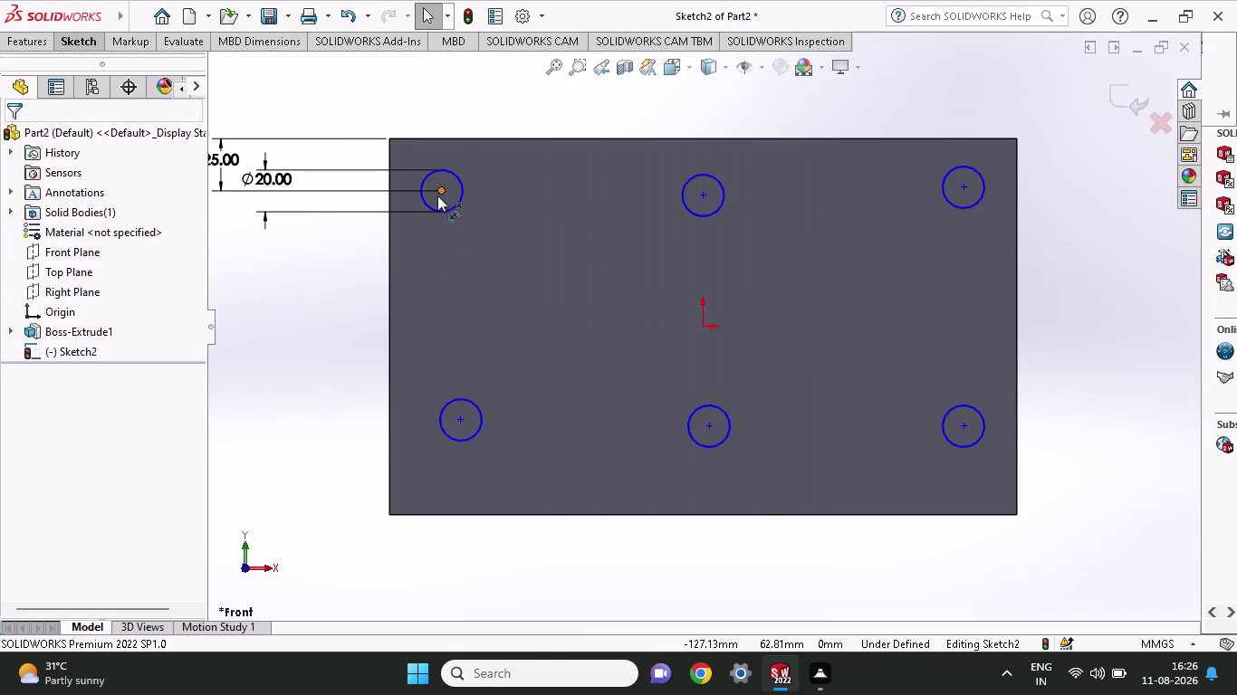
click(439, 189)
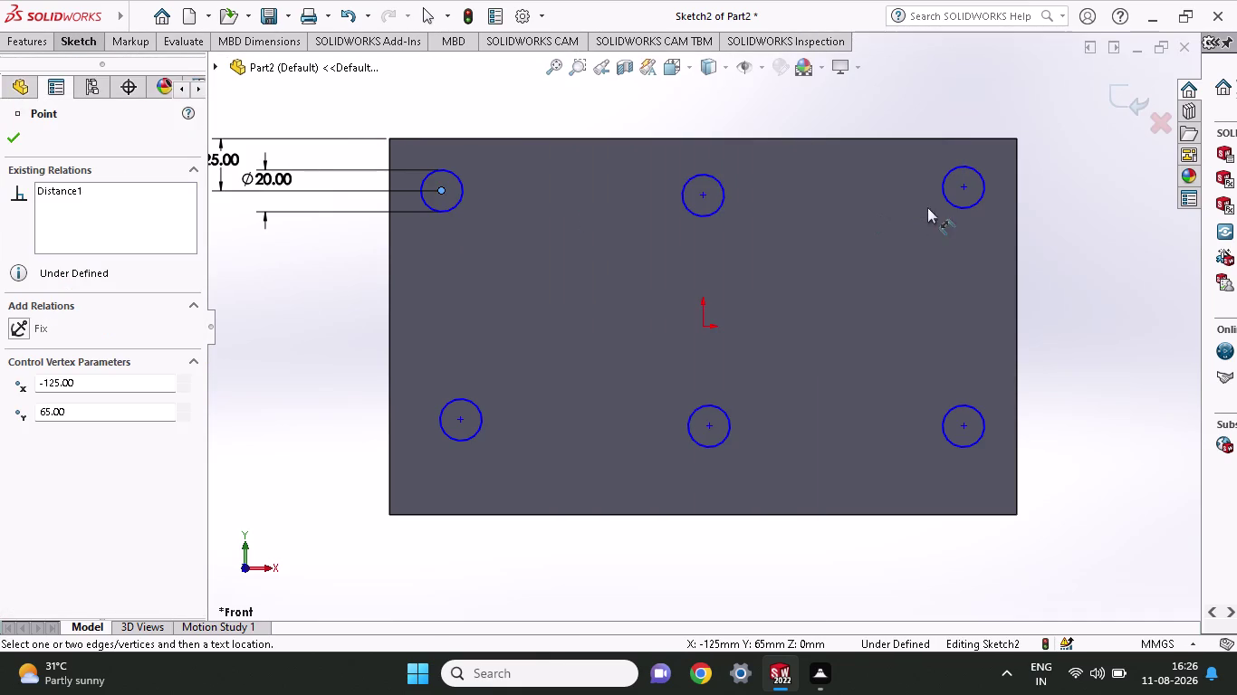
click(961, 185)
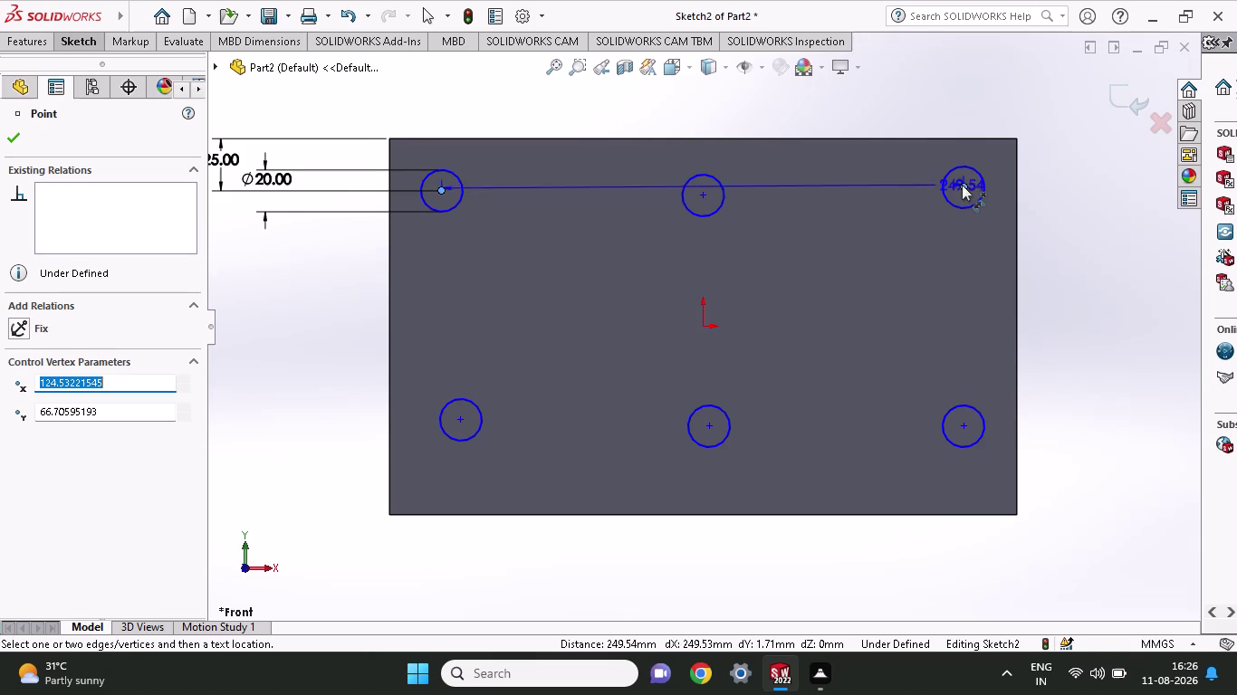
click(942, 109)
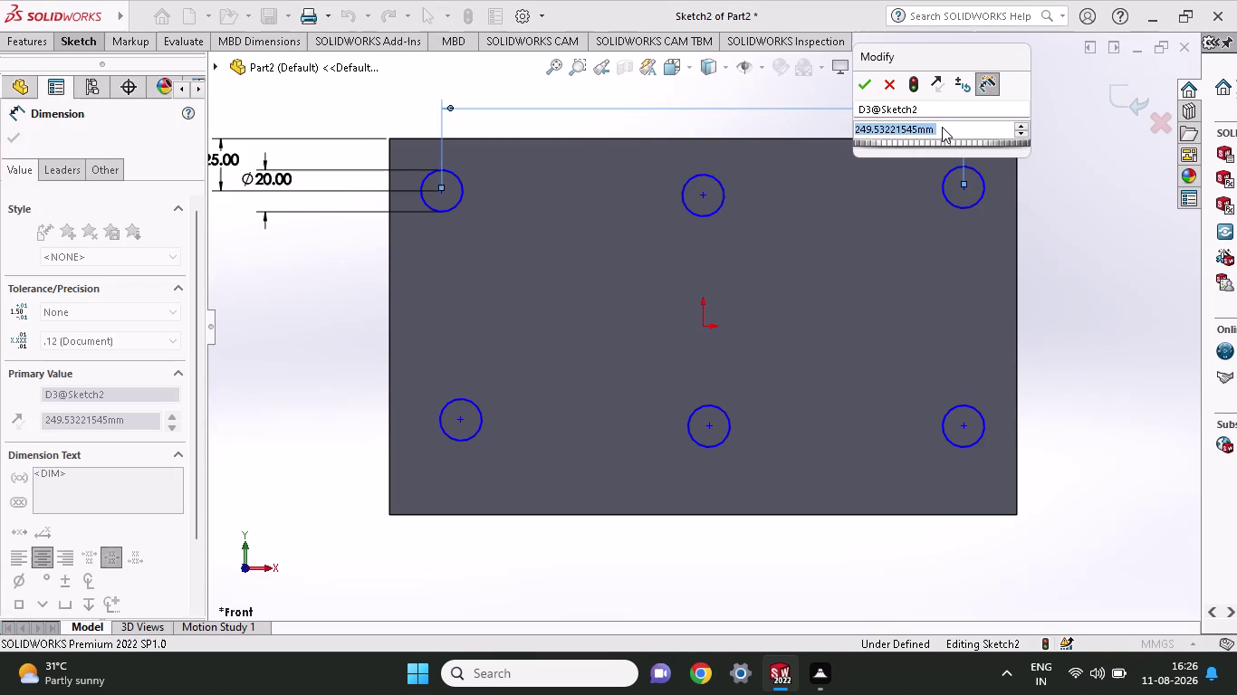
text(250)
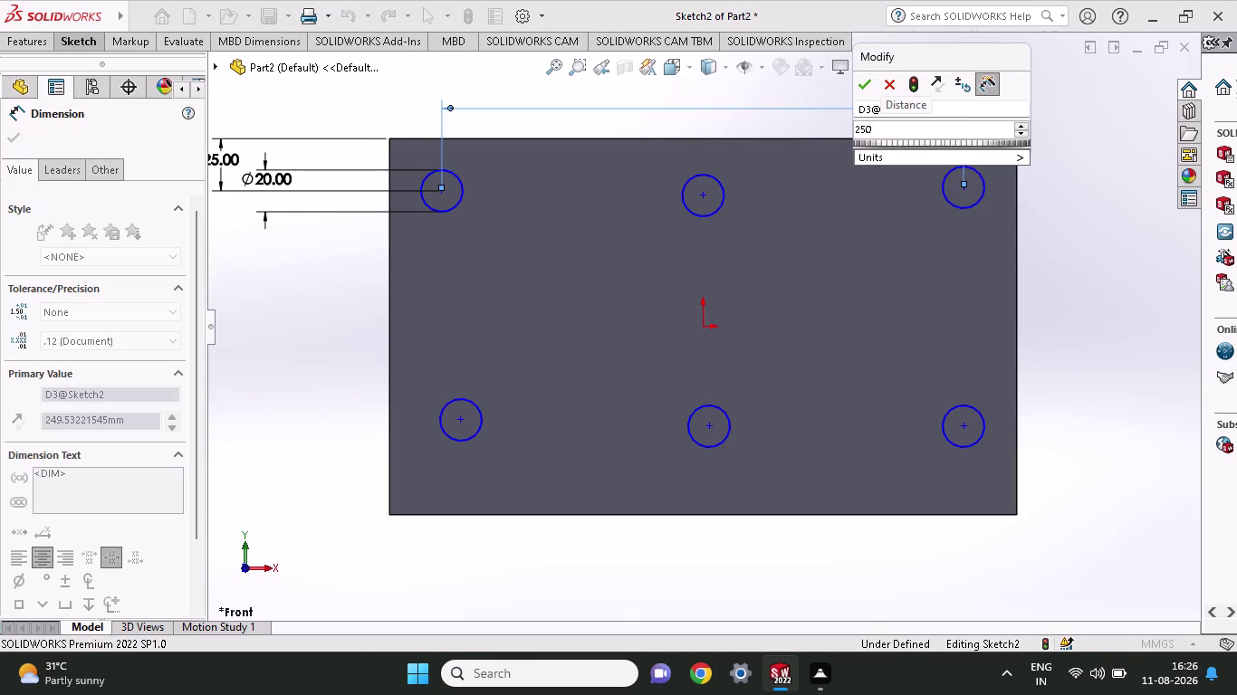
key(Return)
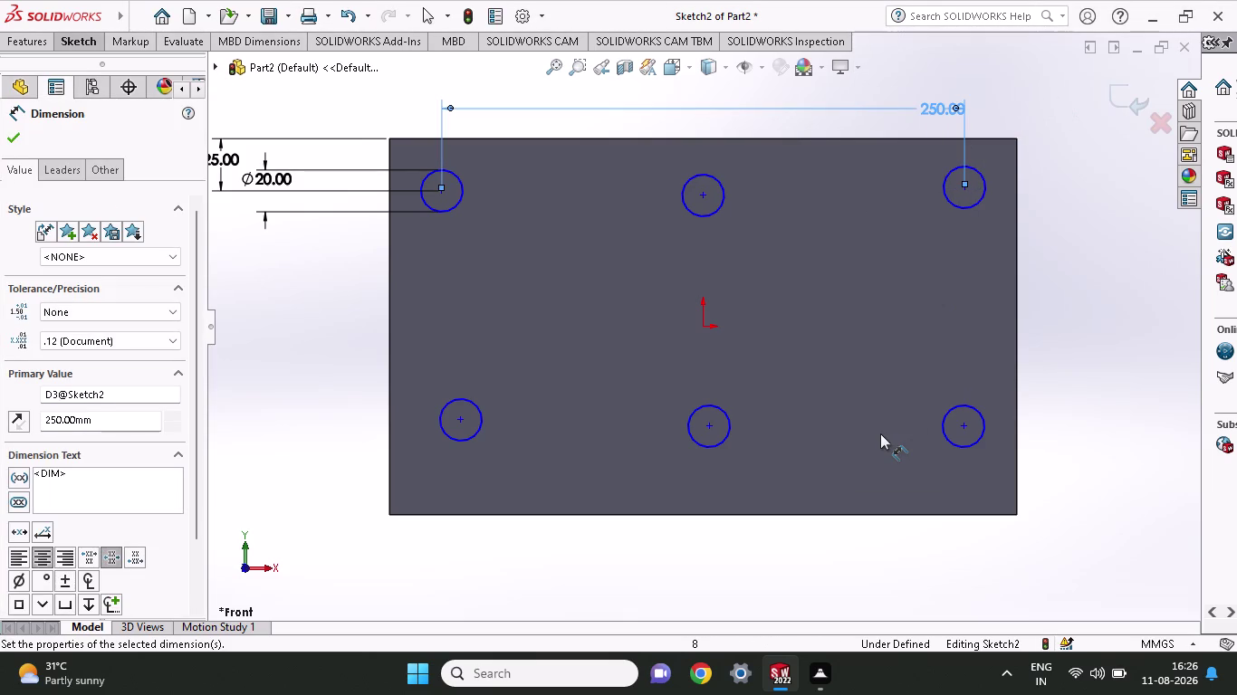
click(459, 422)
click(440, 190)
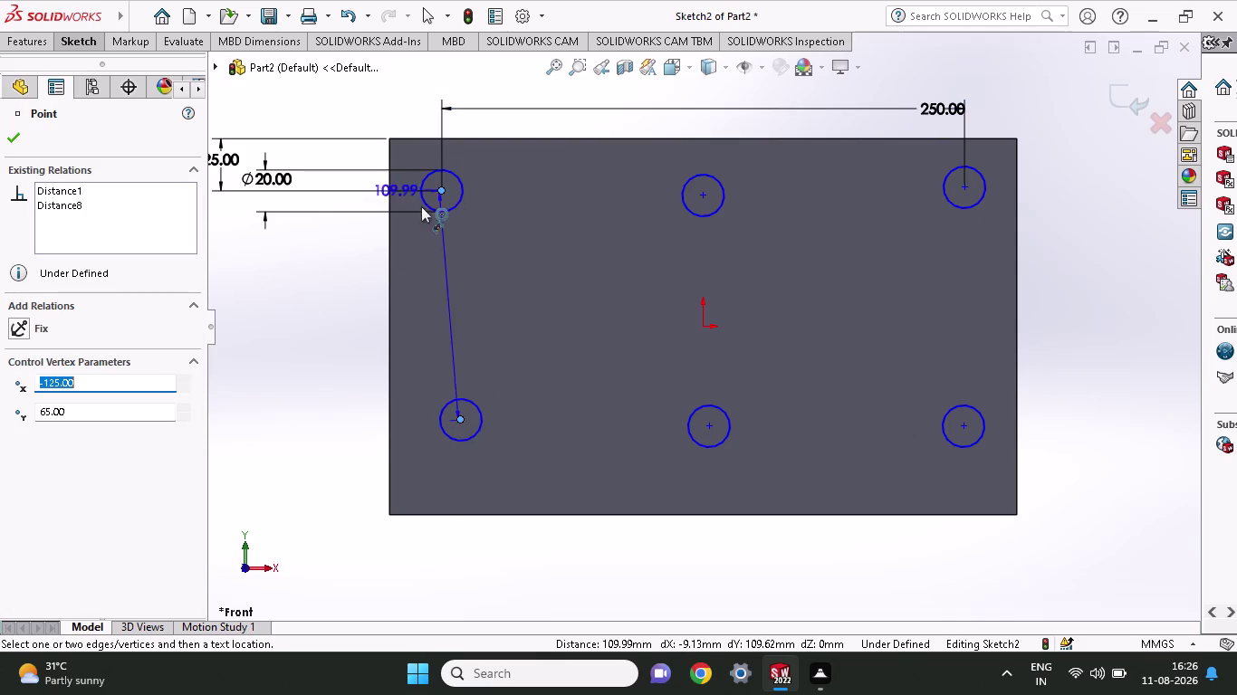
Set the vertical spacing between the upper-left and lower-left holes to 130 mm.
click(298, 362)
text(1)
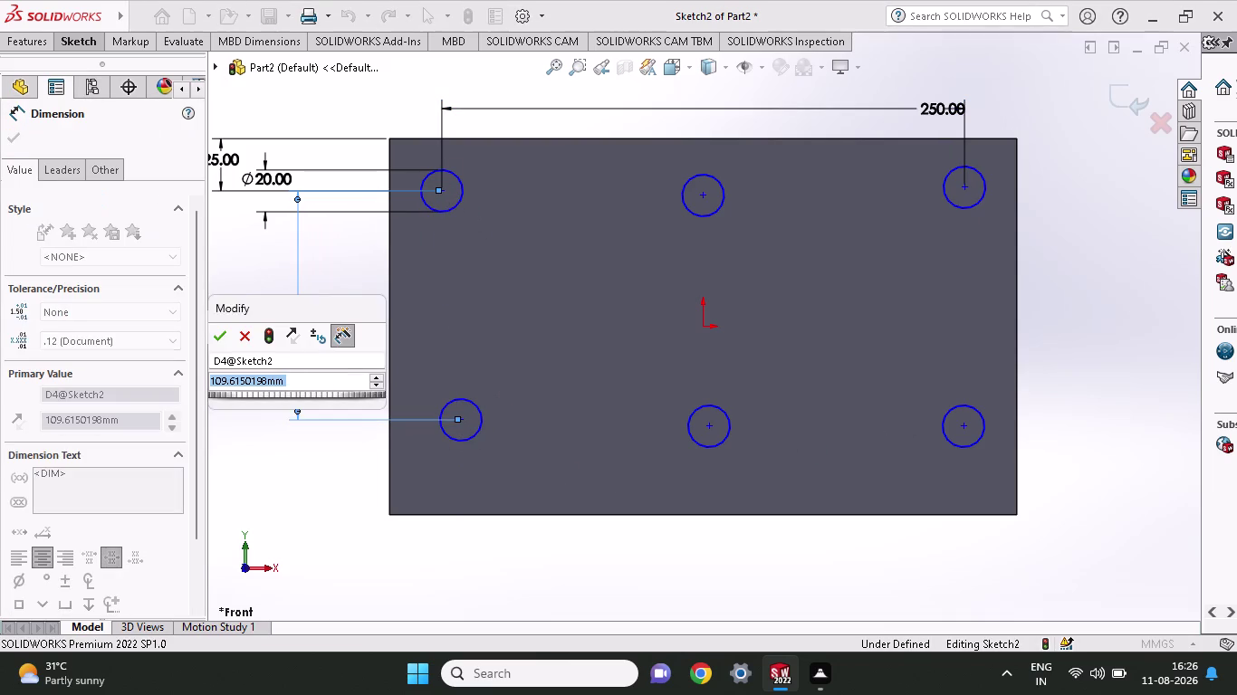
text(30)
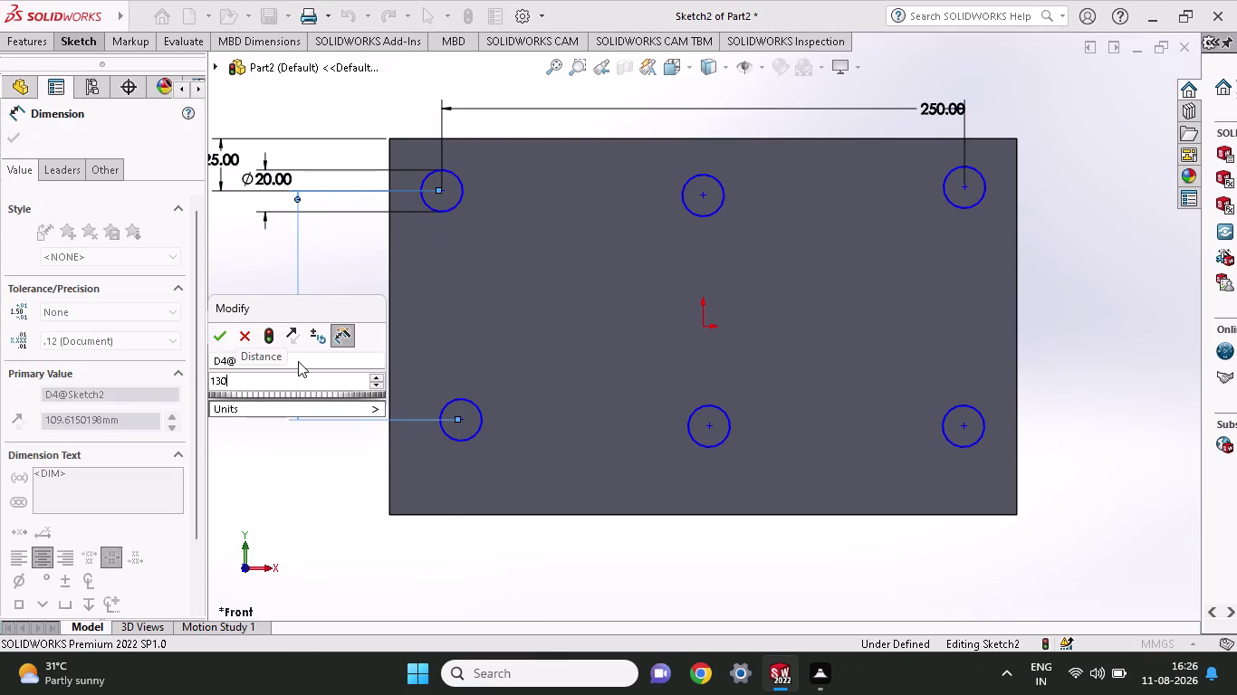
key(Return)
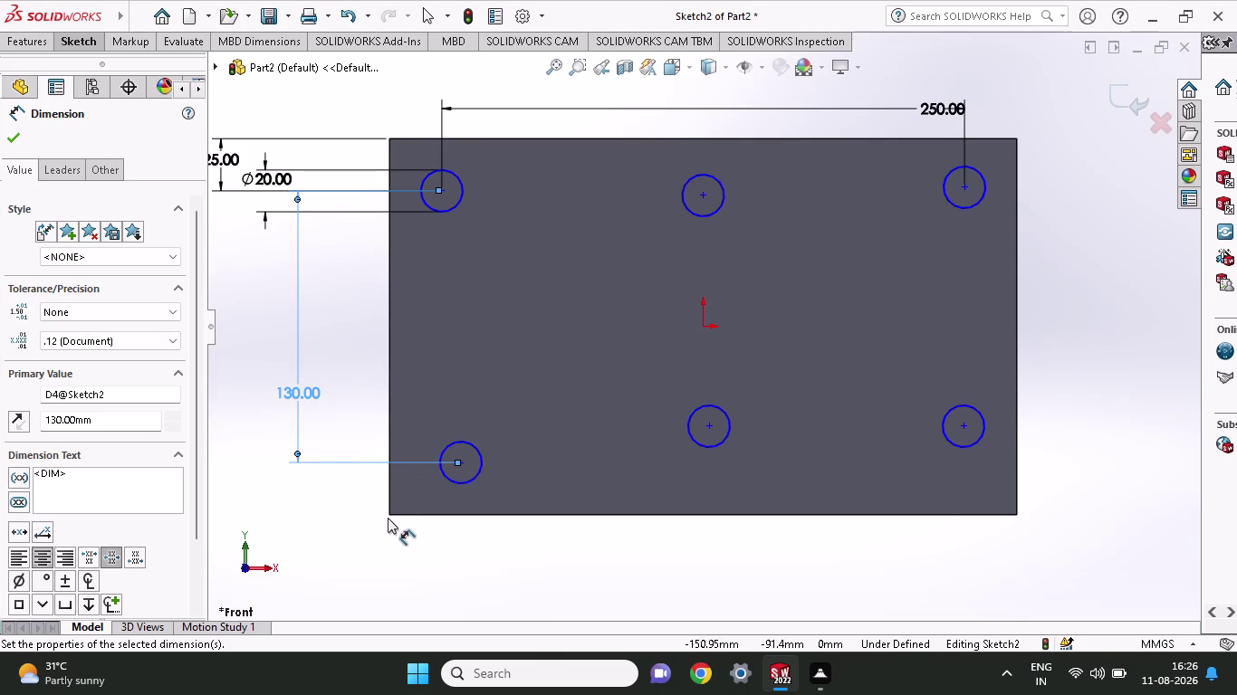
Try dimensioning the lower-left hole to the bottom edge, then decline the conflicting dimension.
click(387, 514)
click(457, 460)
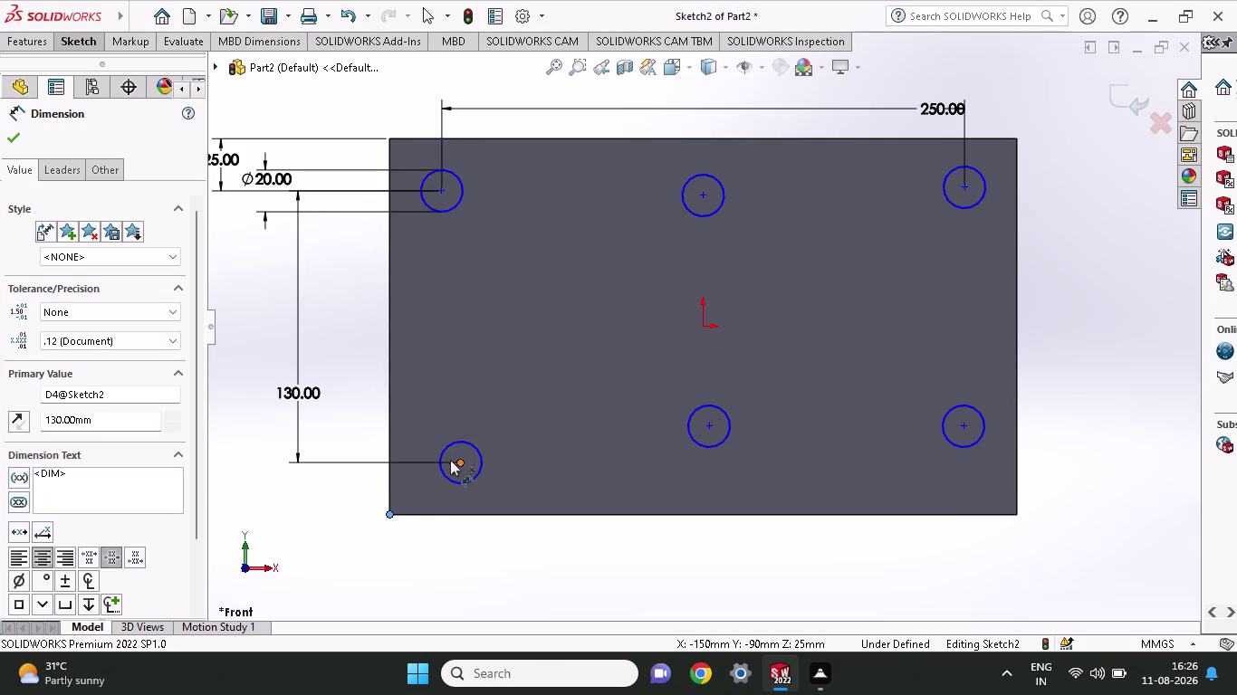
click(293, 481)
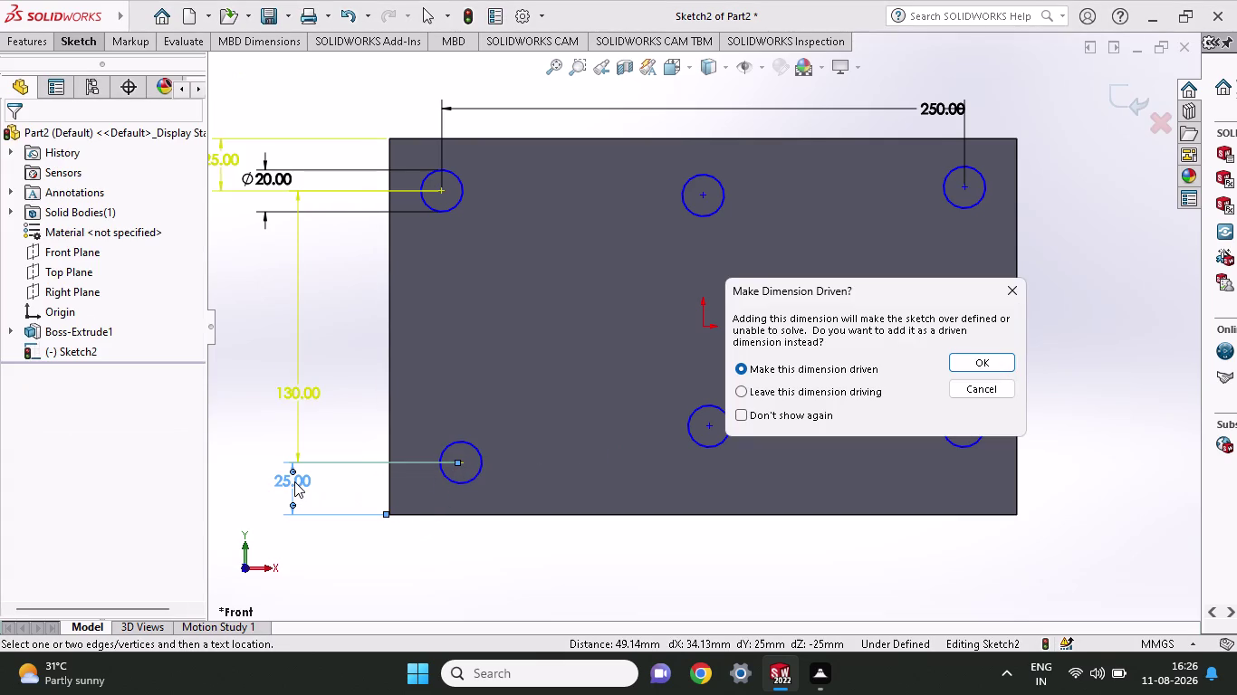
click(1027, 292)
click(1021, 294)
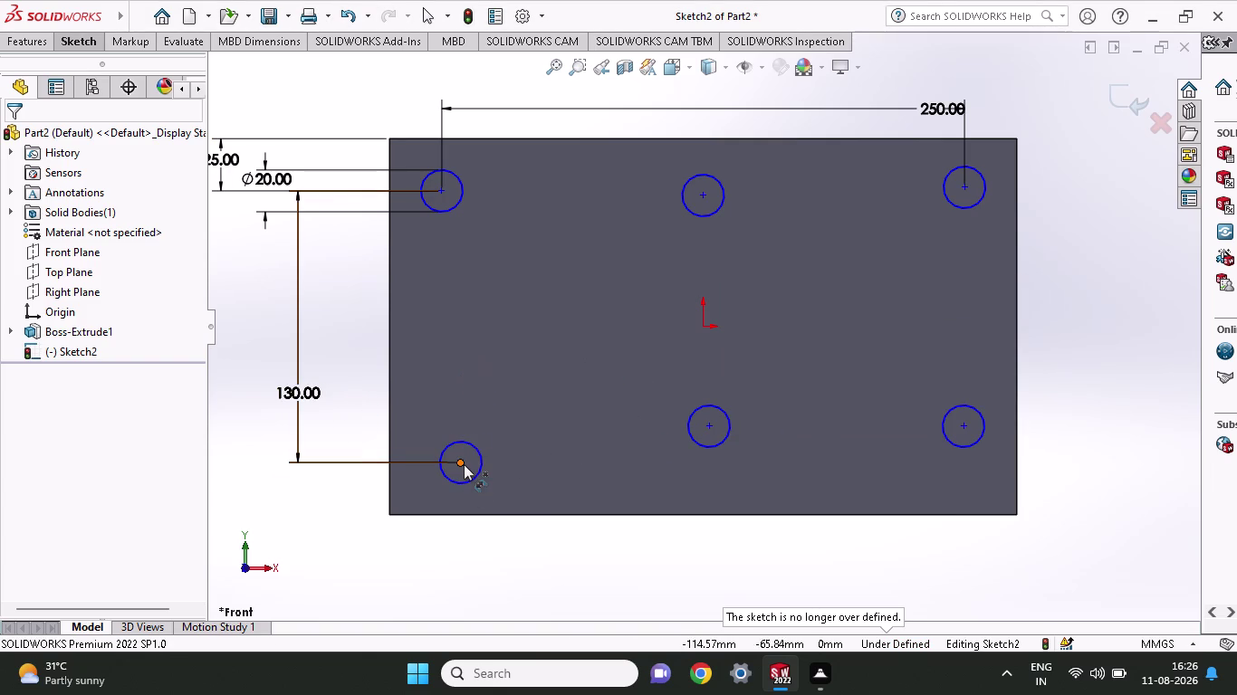
click(79, 35)
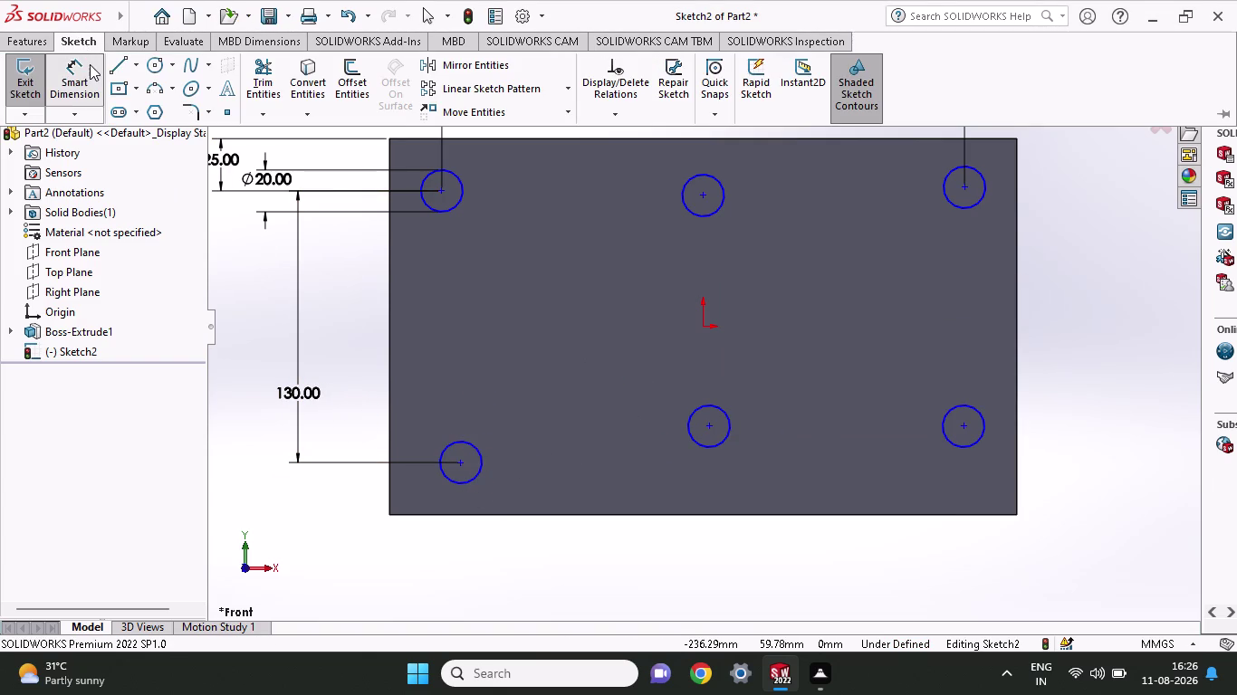
Dimension the lower-right hole centre 25 mm above the plate's bottom edge.
click(90, 64)
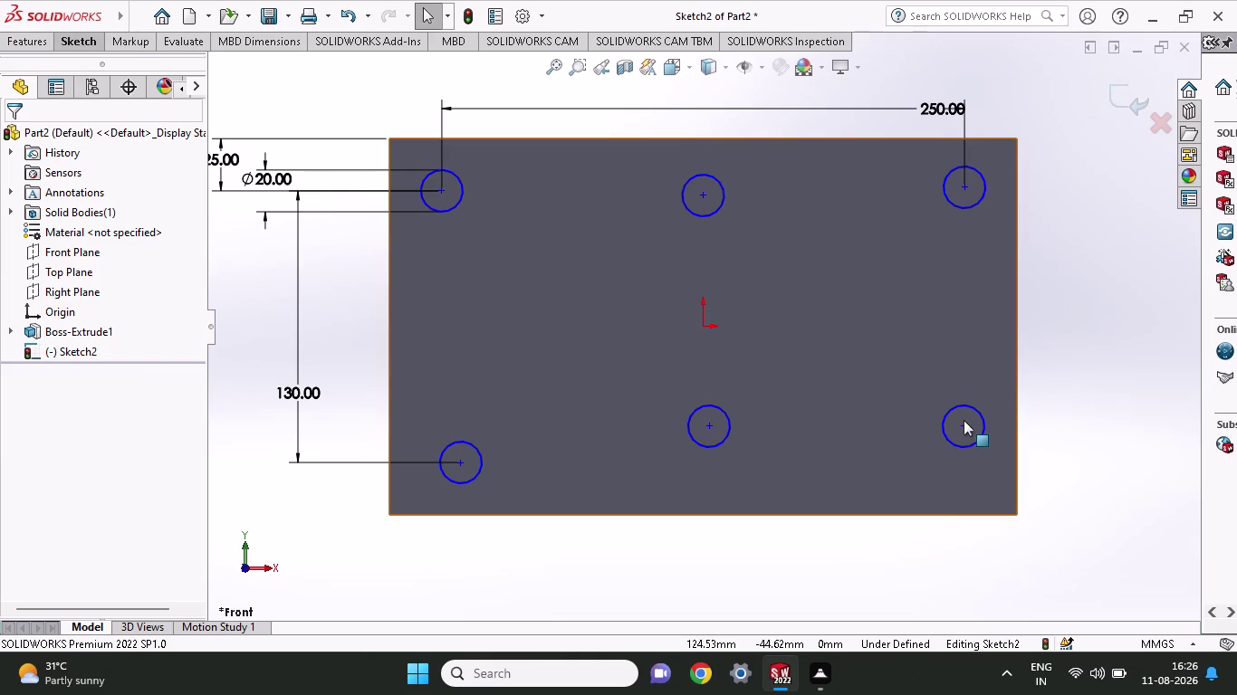
click(95, 33)
click(95, 85)
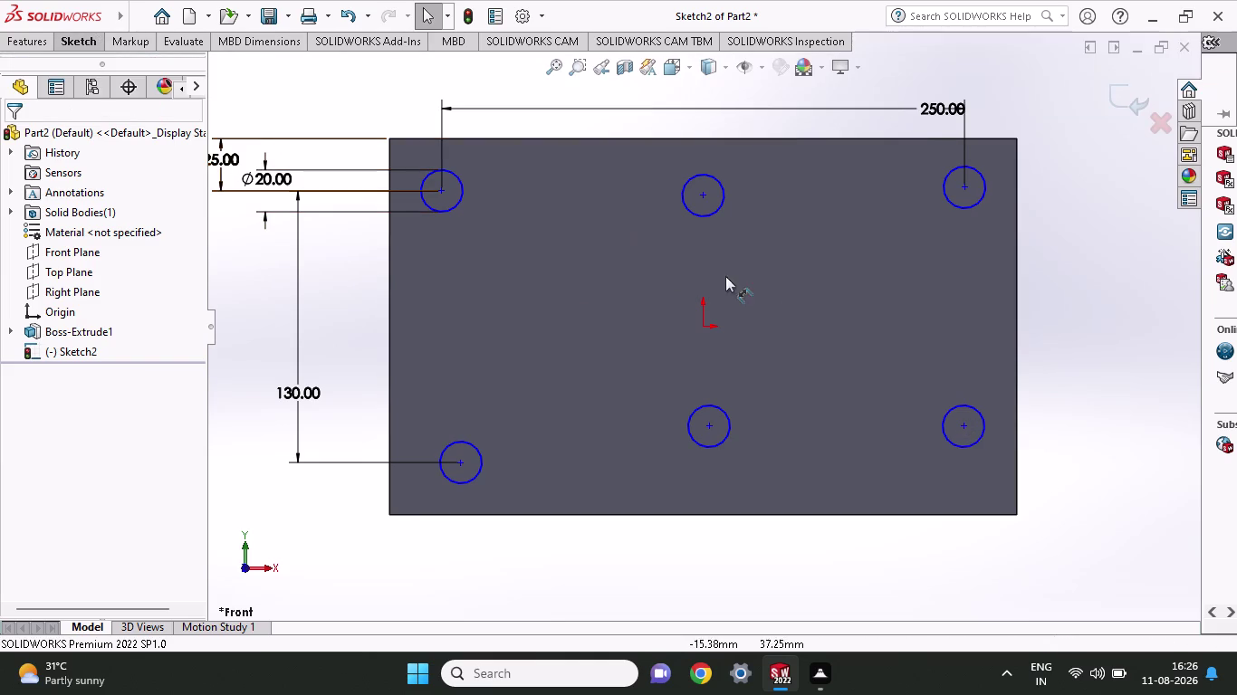
click(964, 426)
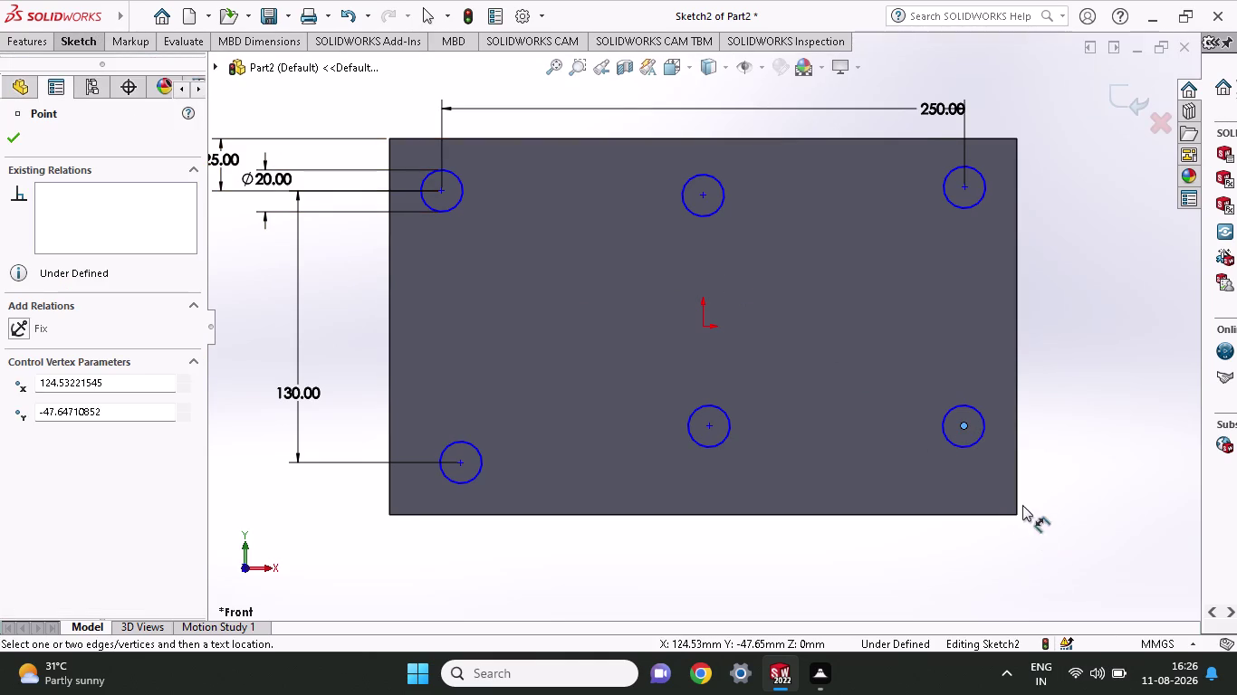
click(1015, 514)
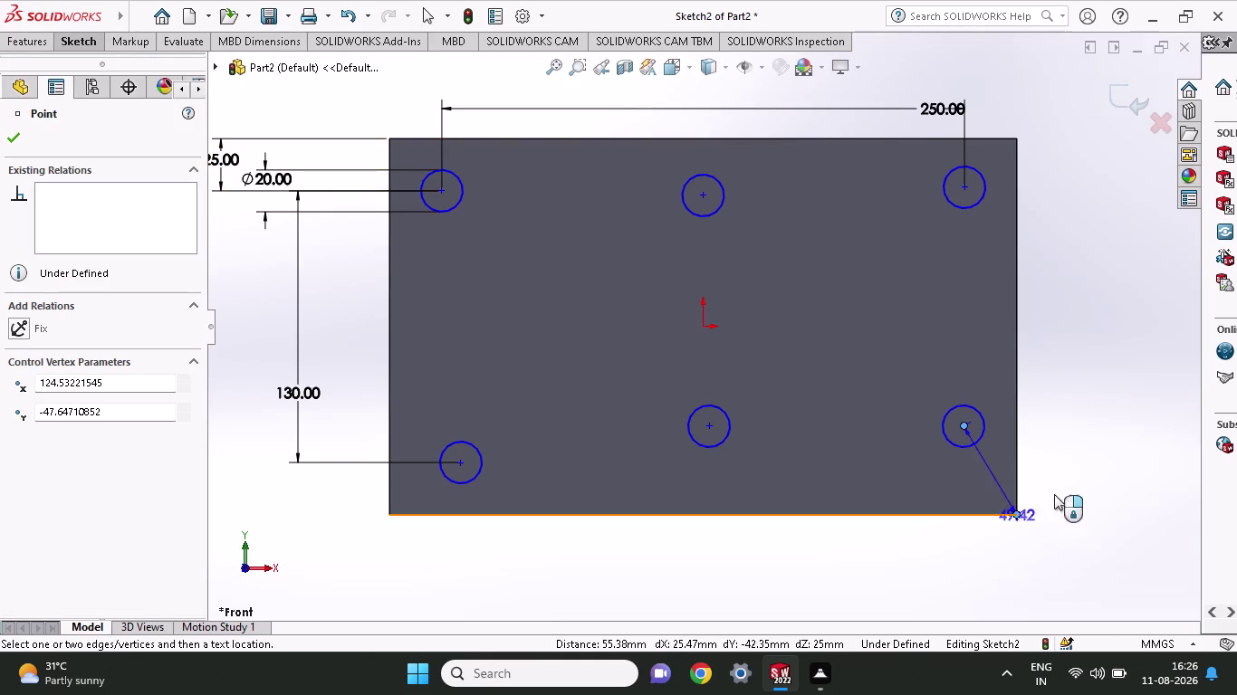
click(1110, 481)
text(25)
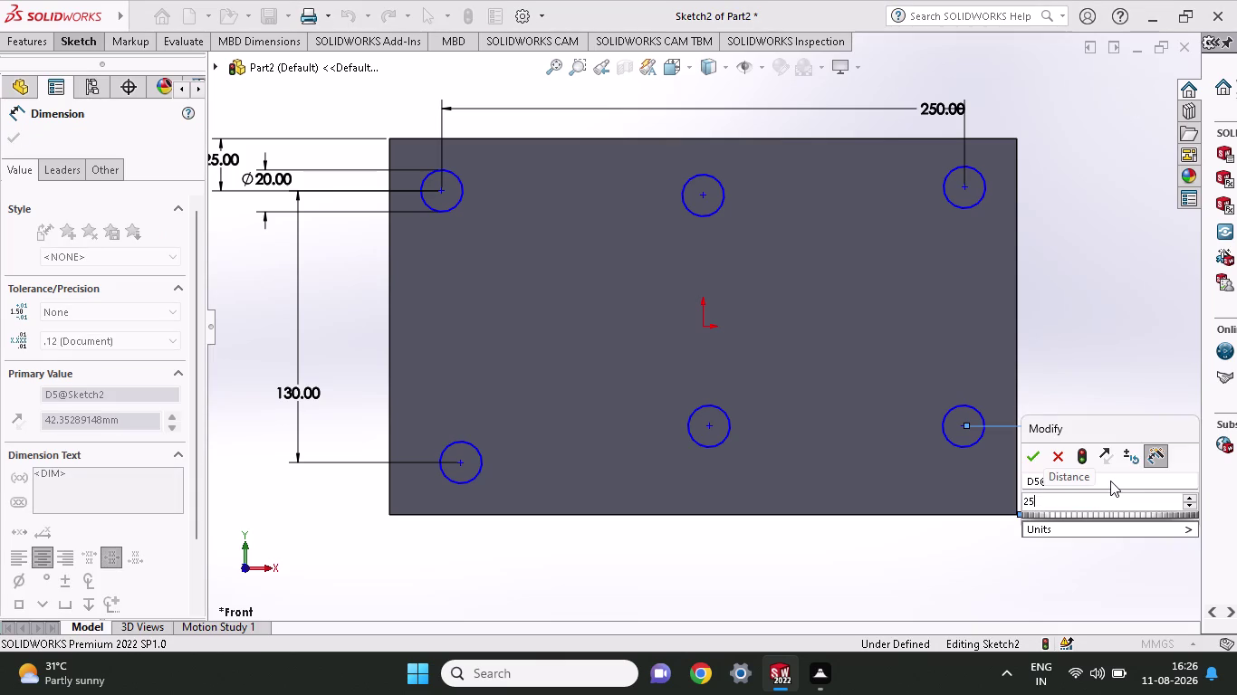
key(Return)
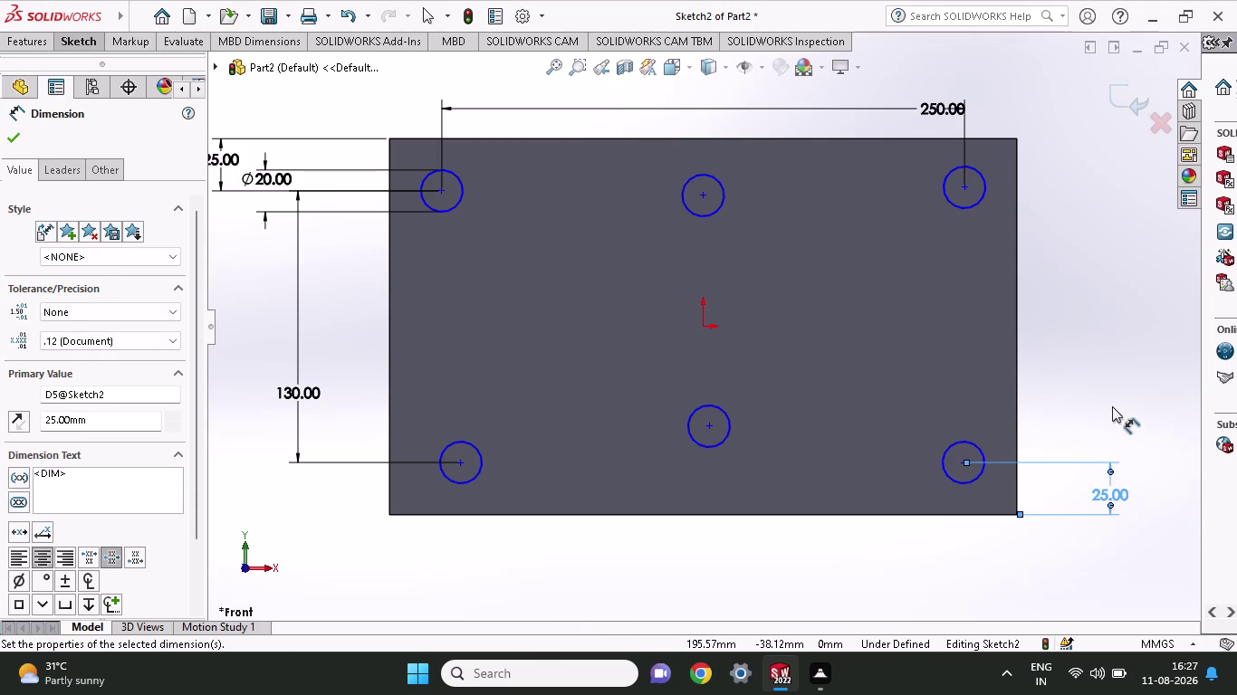
key(Escape)
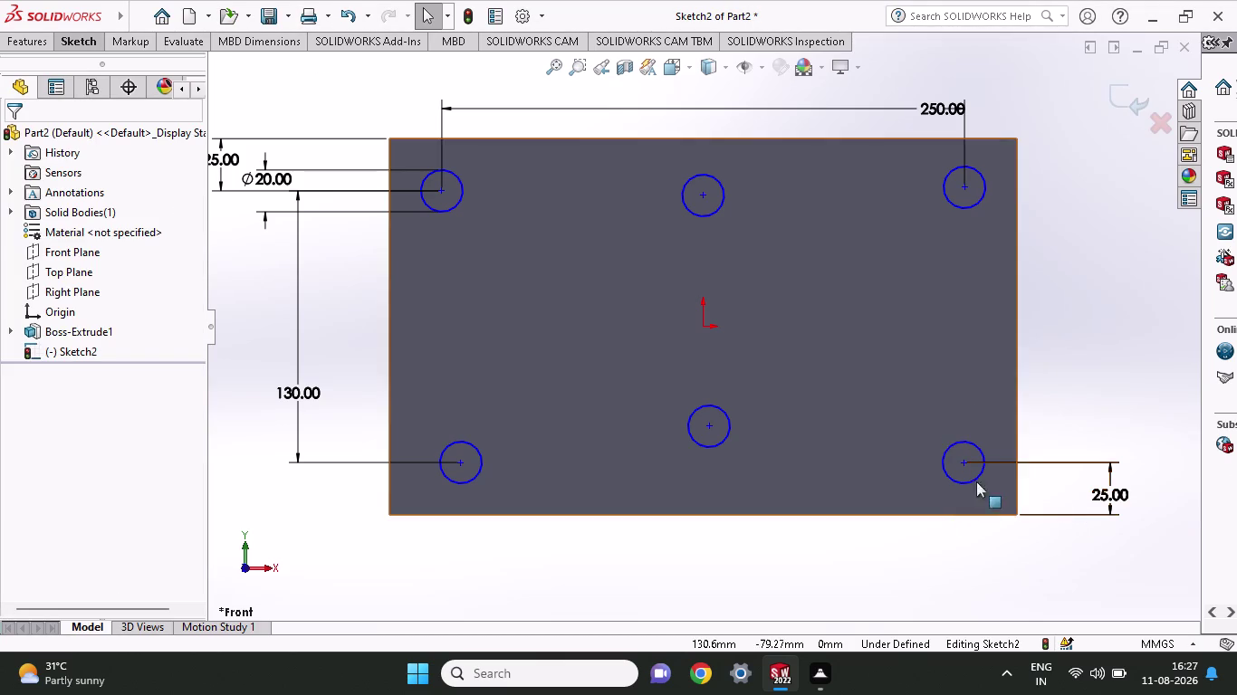
Make the three bottom hole circles equal in size with an Equal relation.
click(976, 485)
click(705, 449)
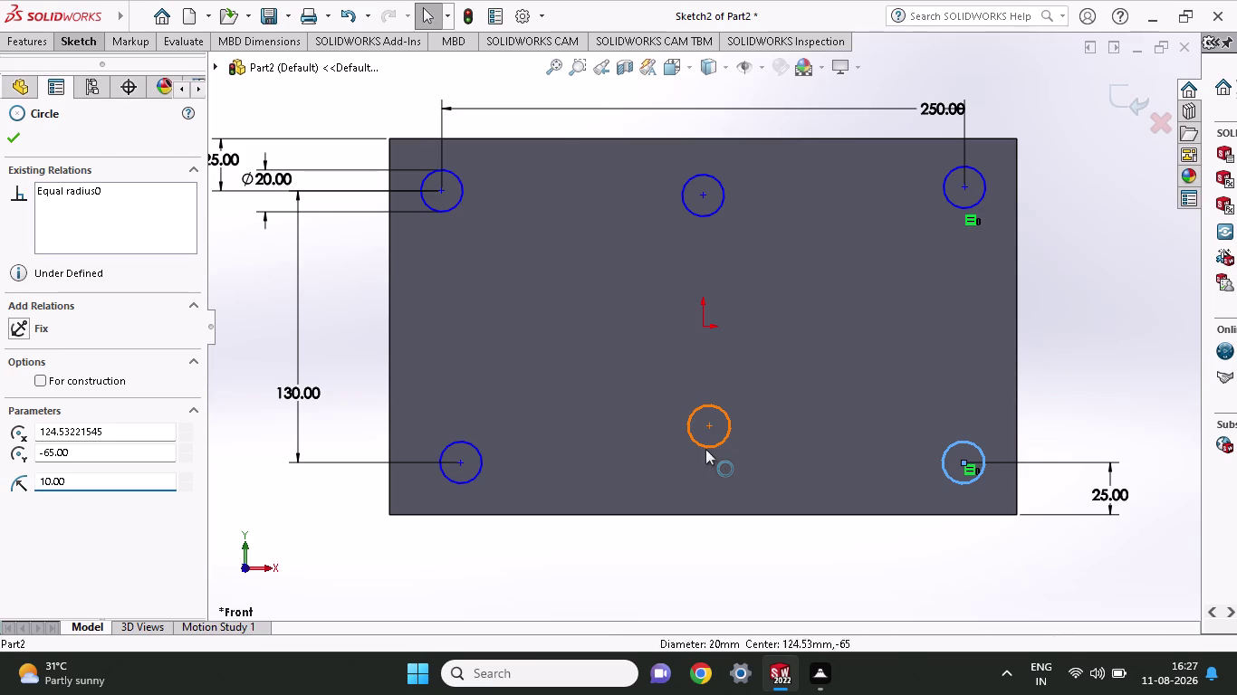
click(459, 487)
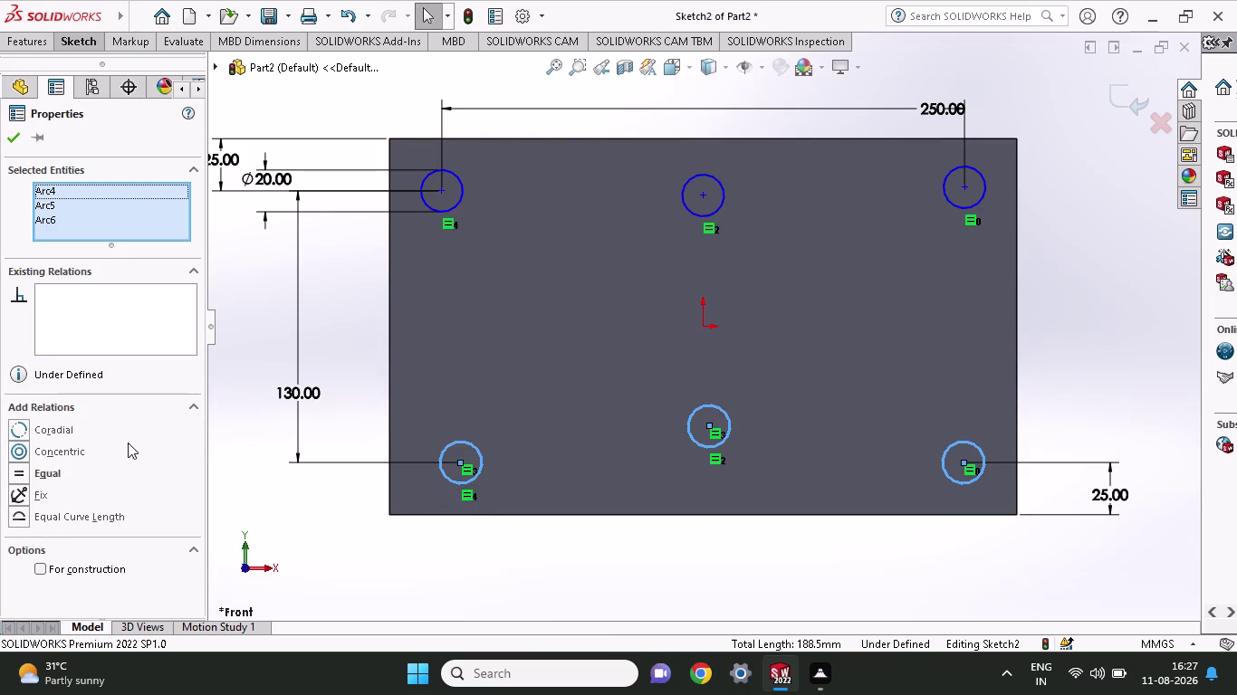
click(35, 472)
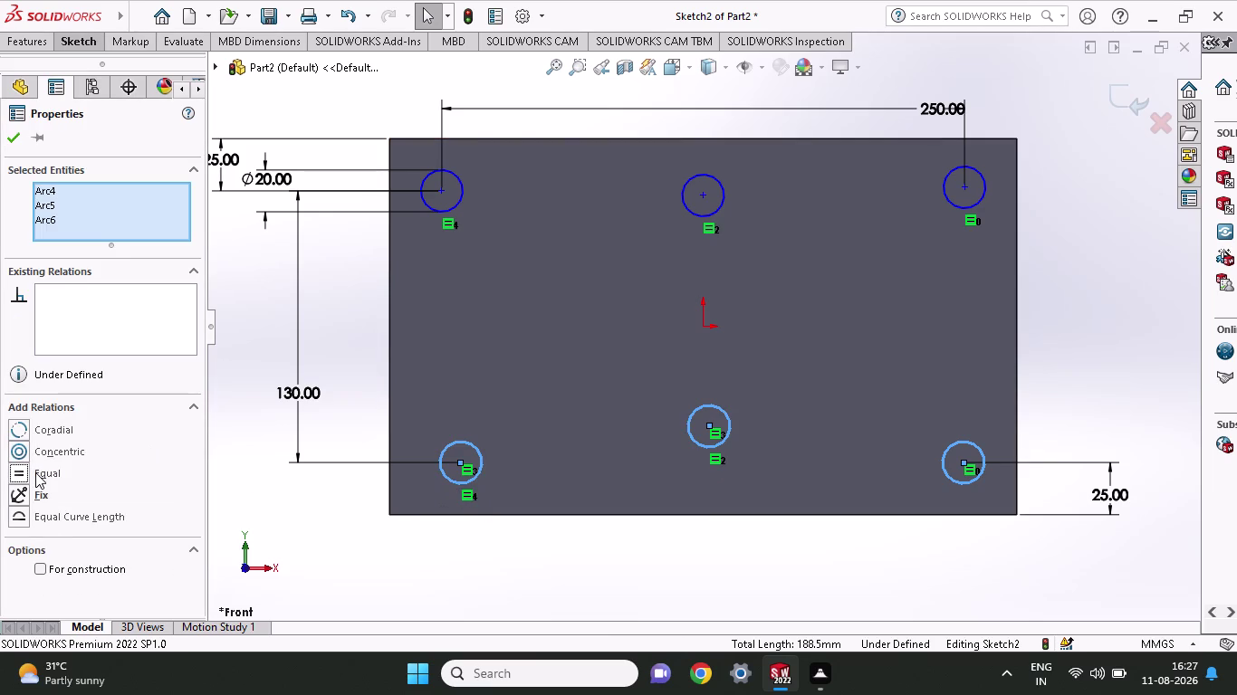
click(43, 478)
click(56, 470)
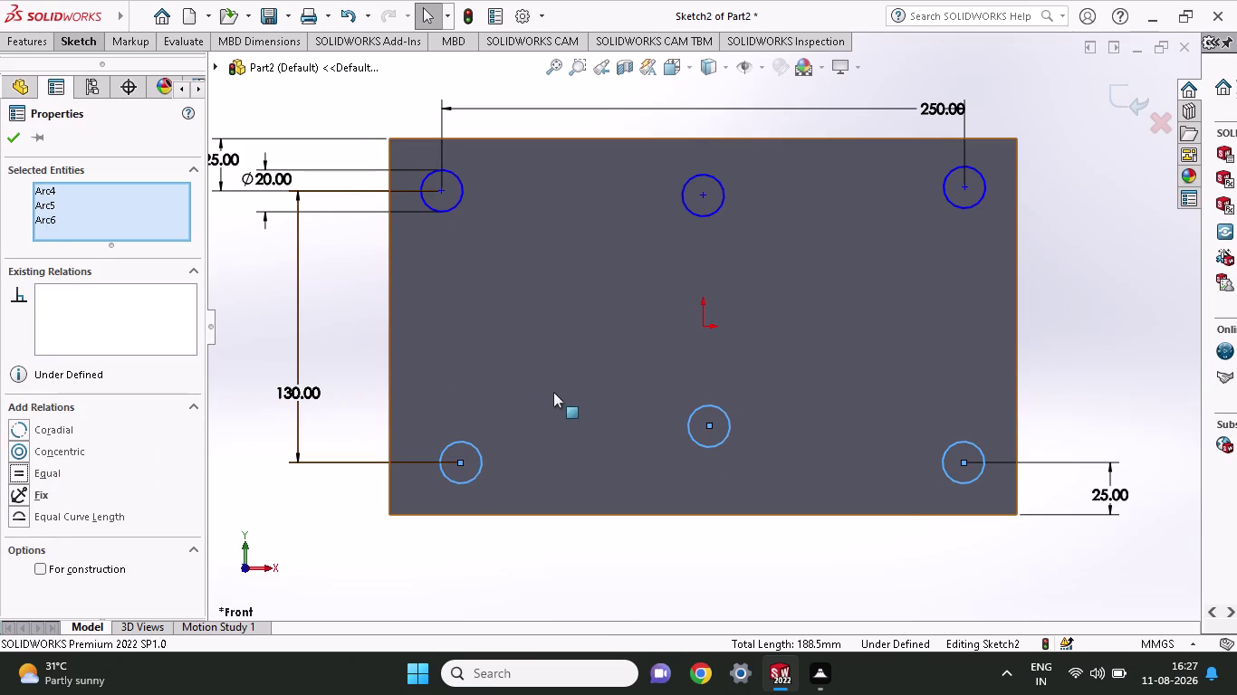
key(Escape)
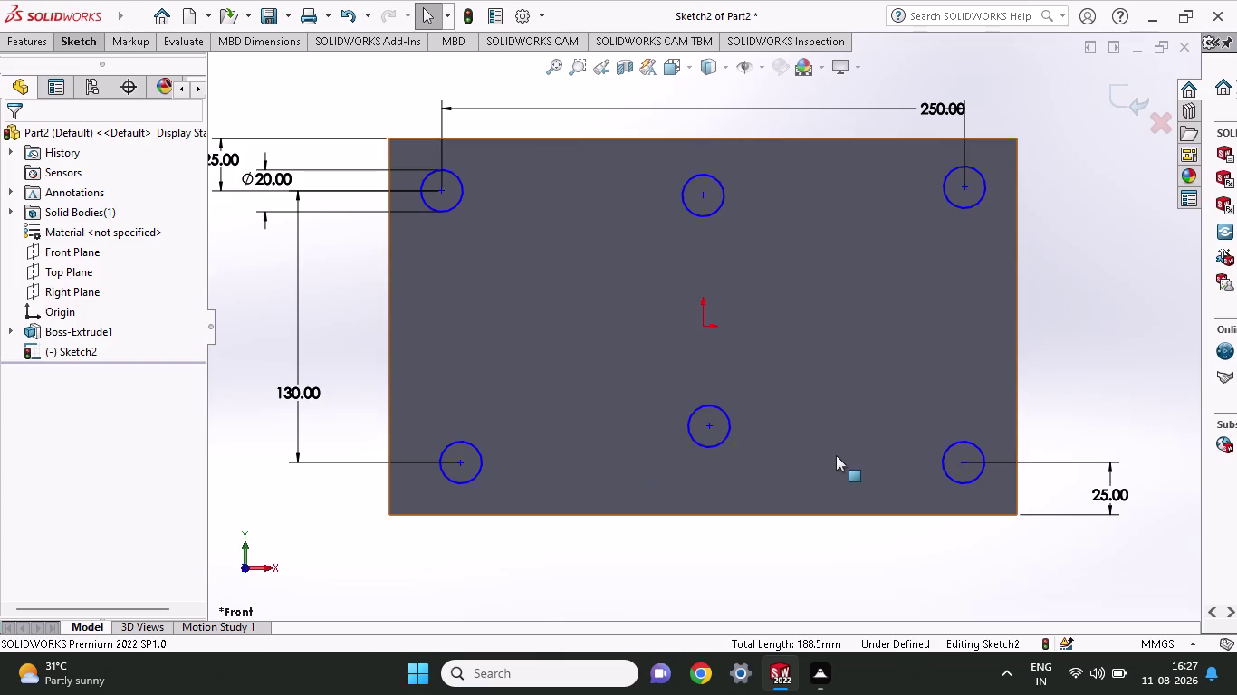
Dimension the lower-middle hole centre 25 mm above the plate's bottom edge.
click(96, 46)
click(89, 86)
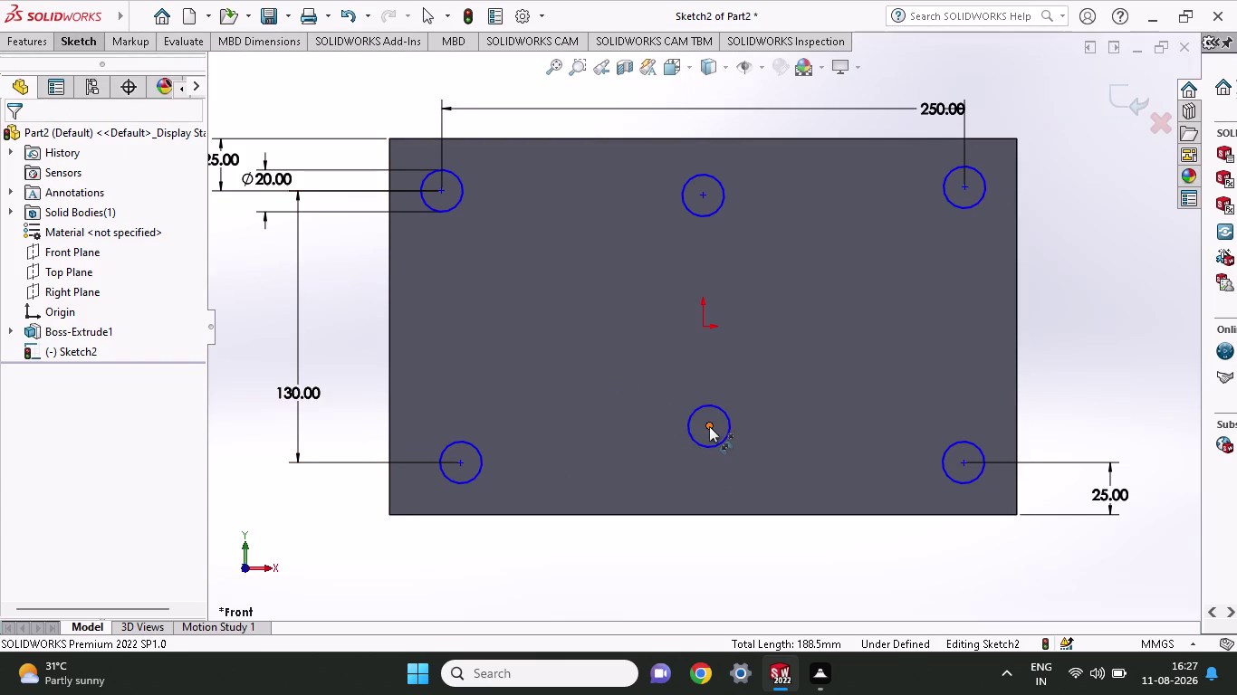
click(709, 427)
click(713, 514)
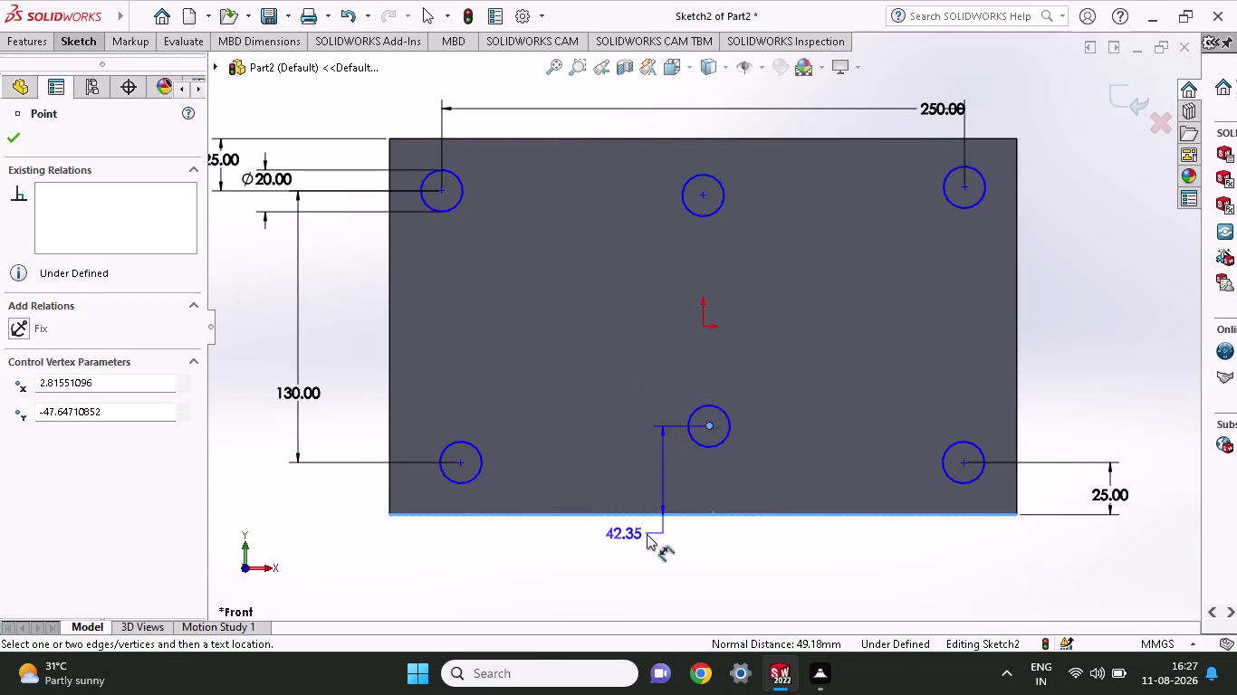
click(620, 526)
text(25)
key(Return)
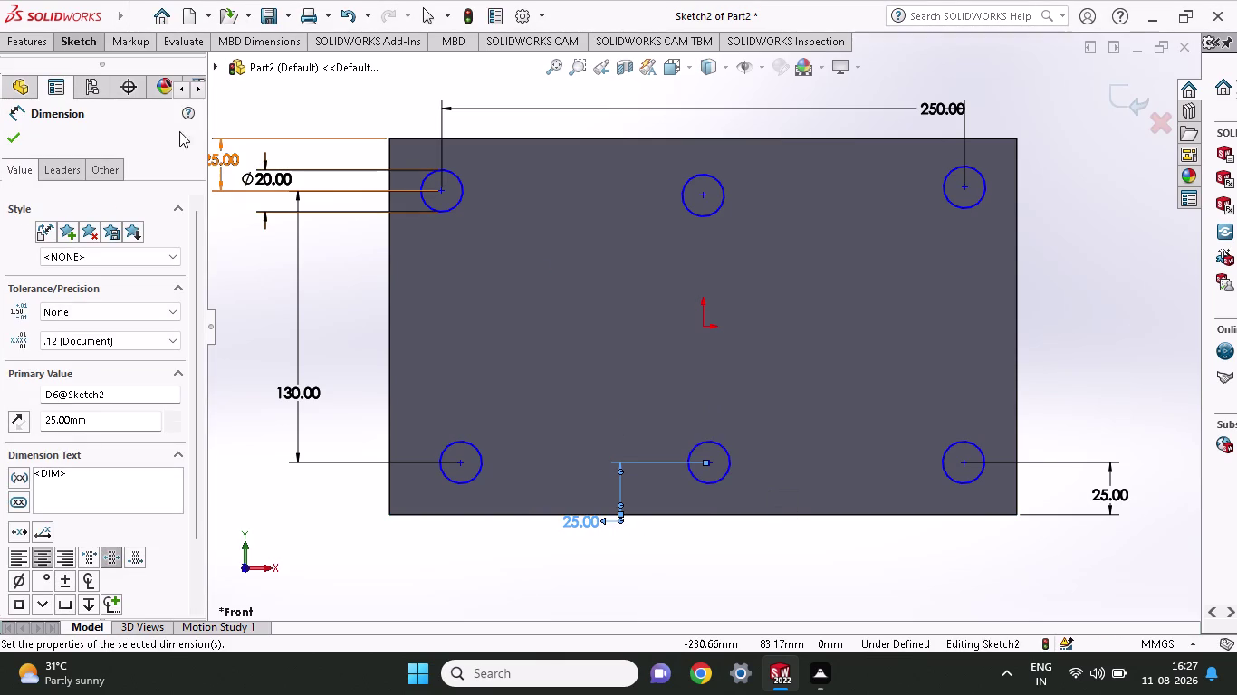
click(64, 48)
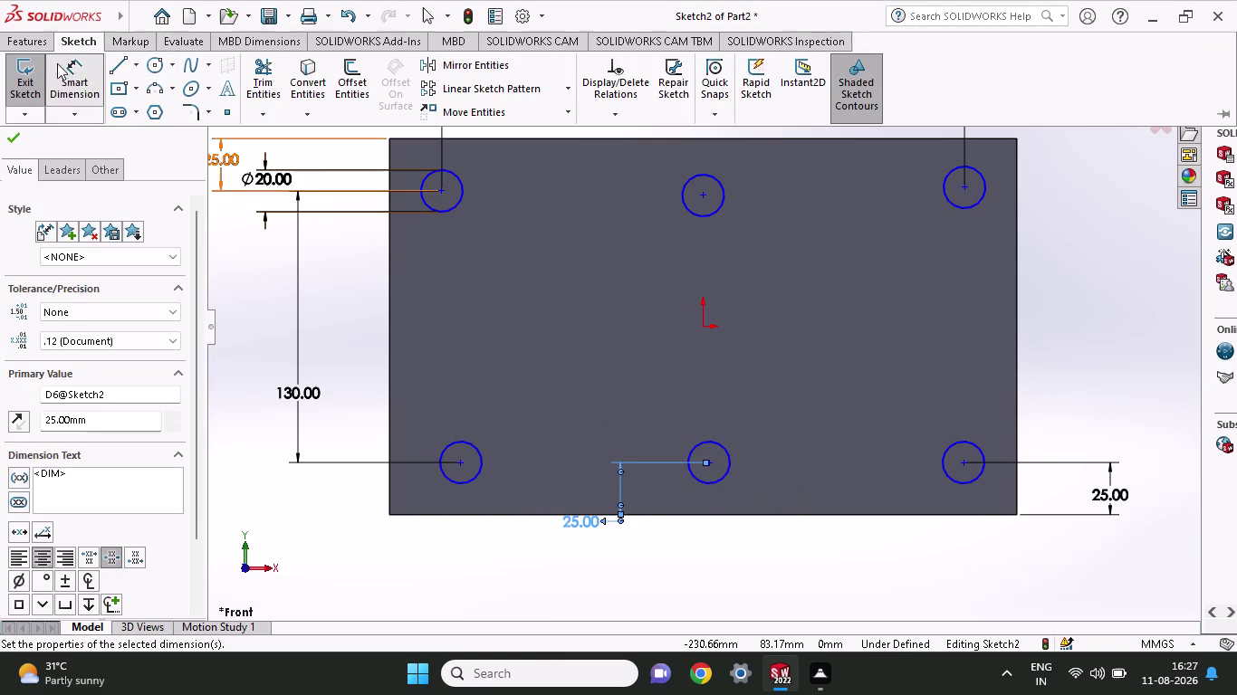
click(25, 49)
Extrude-cut the six hole circles Through All in both Direction 1 and Direction 2.
click(255, 82)
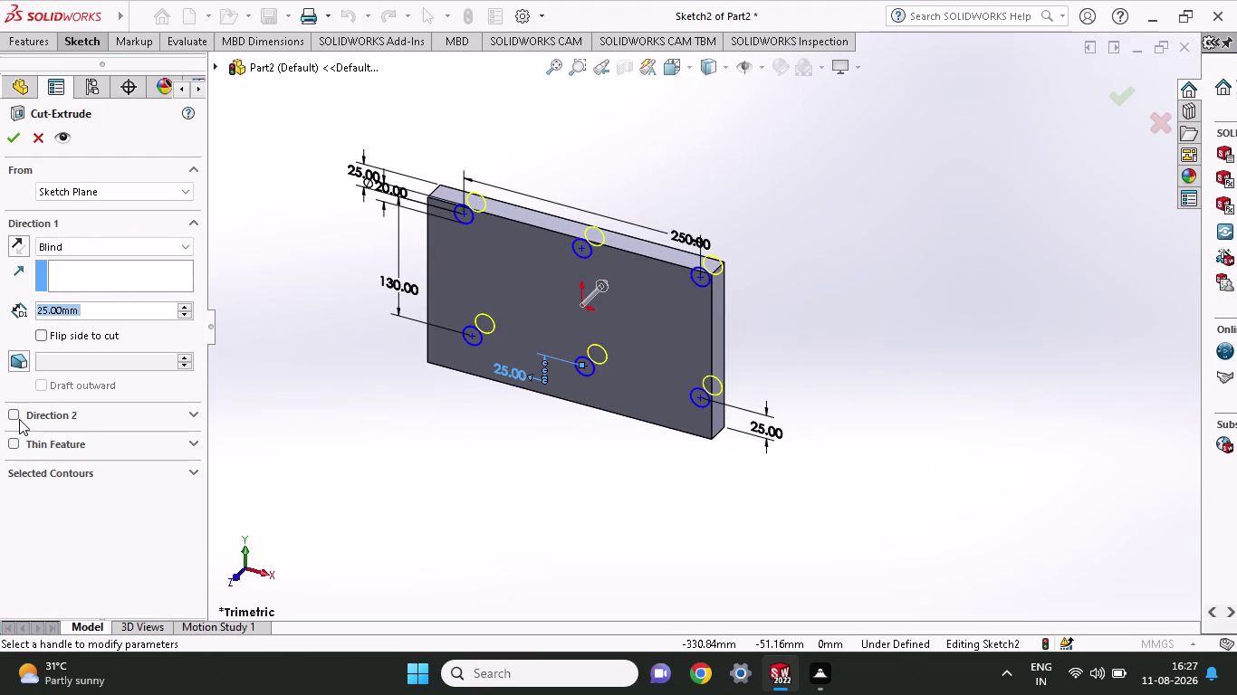
click(19, 420)
click(11, 407)
click(12, 411)
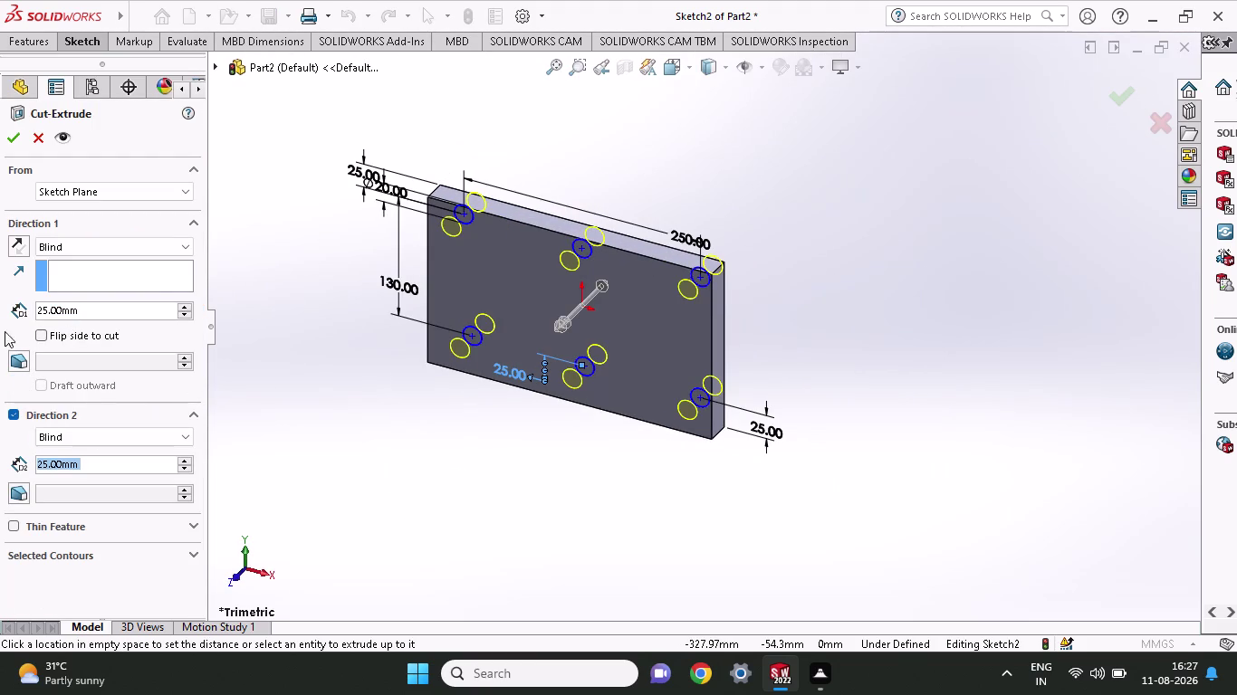
click(165, 252)
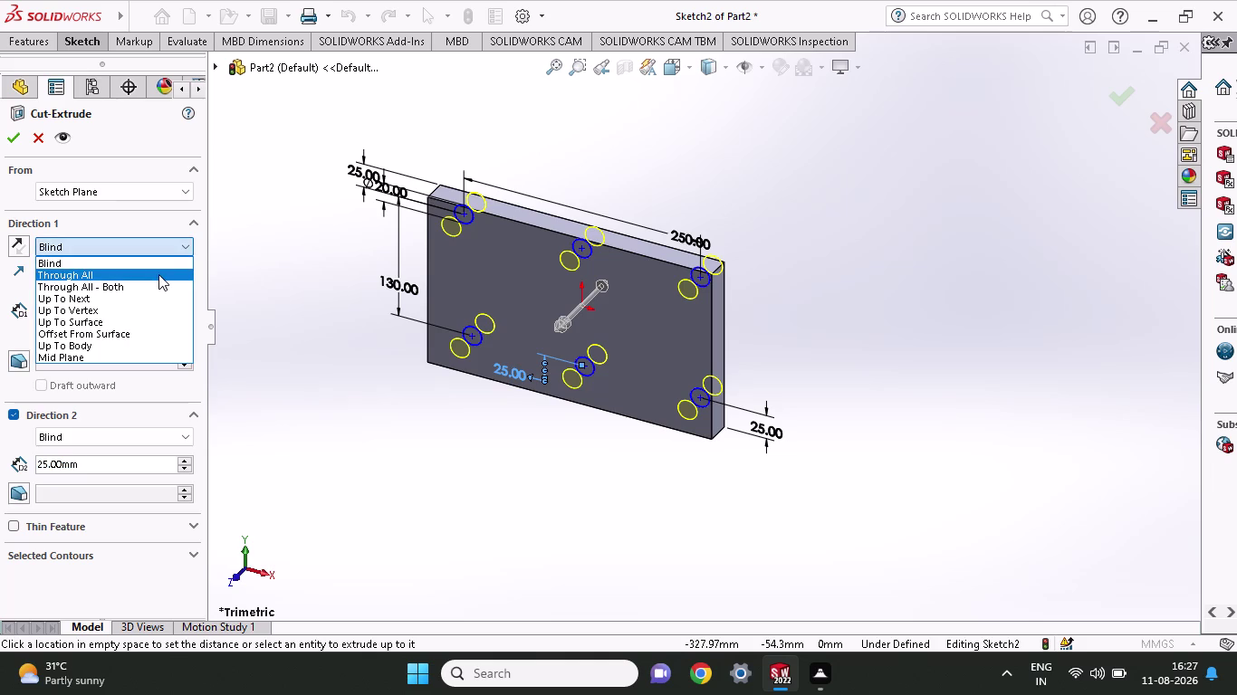
click(158, 275)
click(122, 420)
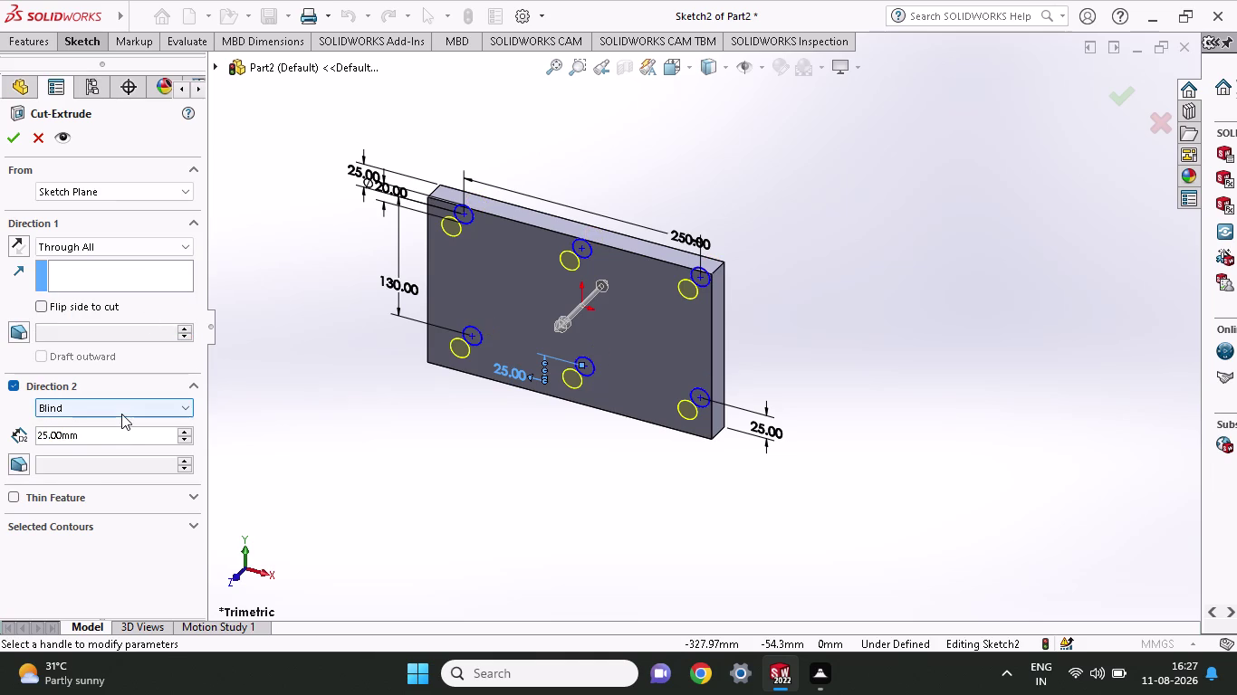
click(121, 414)
click(118, 431)
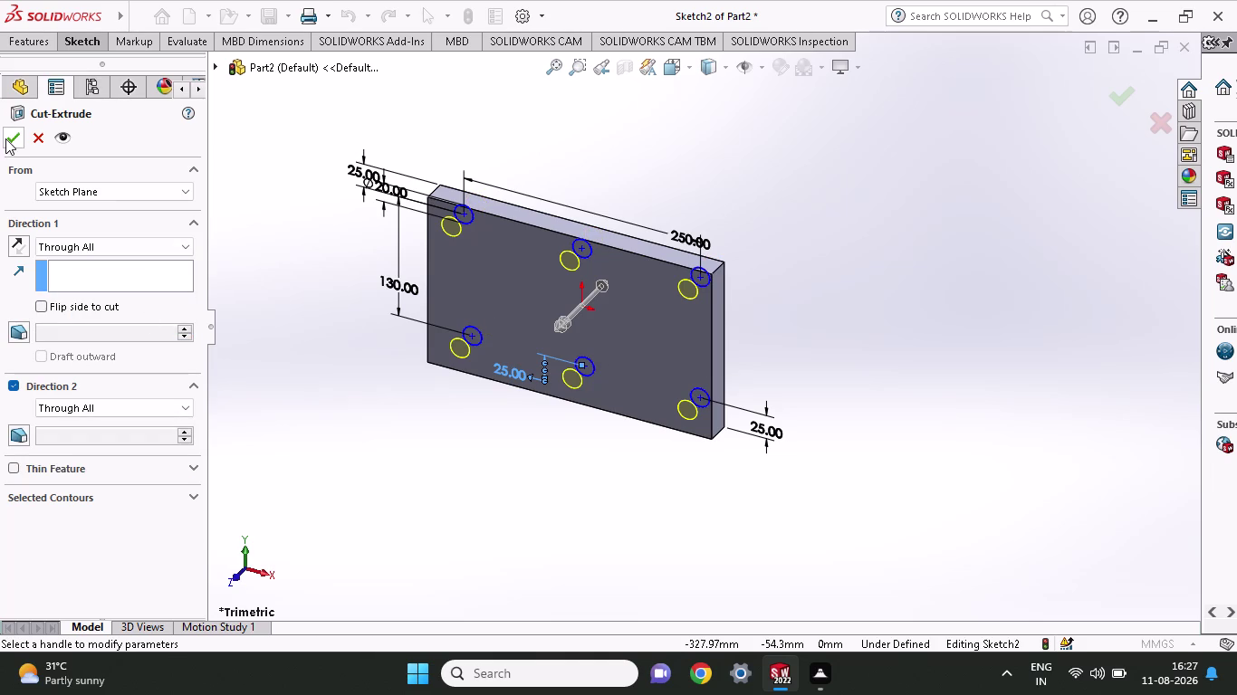
click(5, 138)
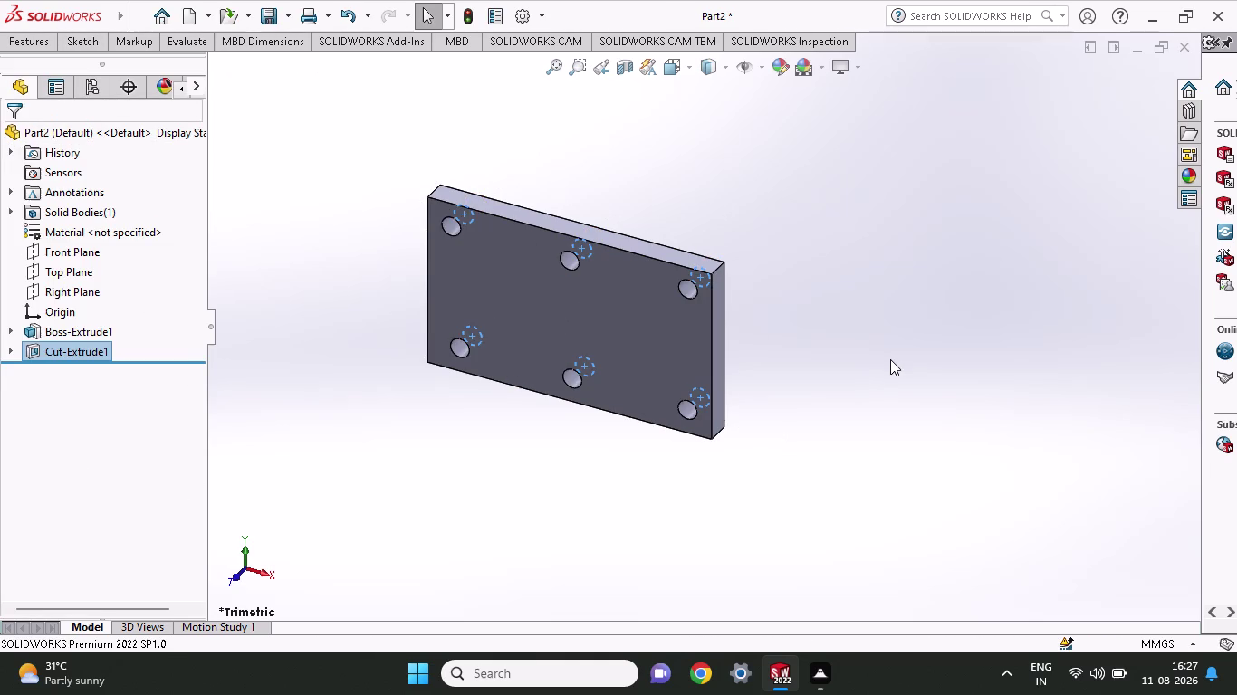
Orbit the plate to inspect the six through holes and bring up the Features commands.
middle_drag(890, 359, 943, 175)
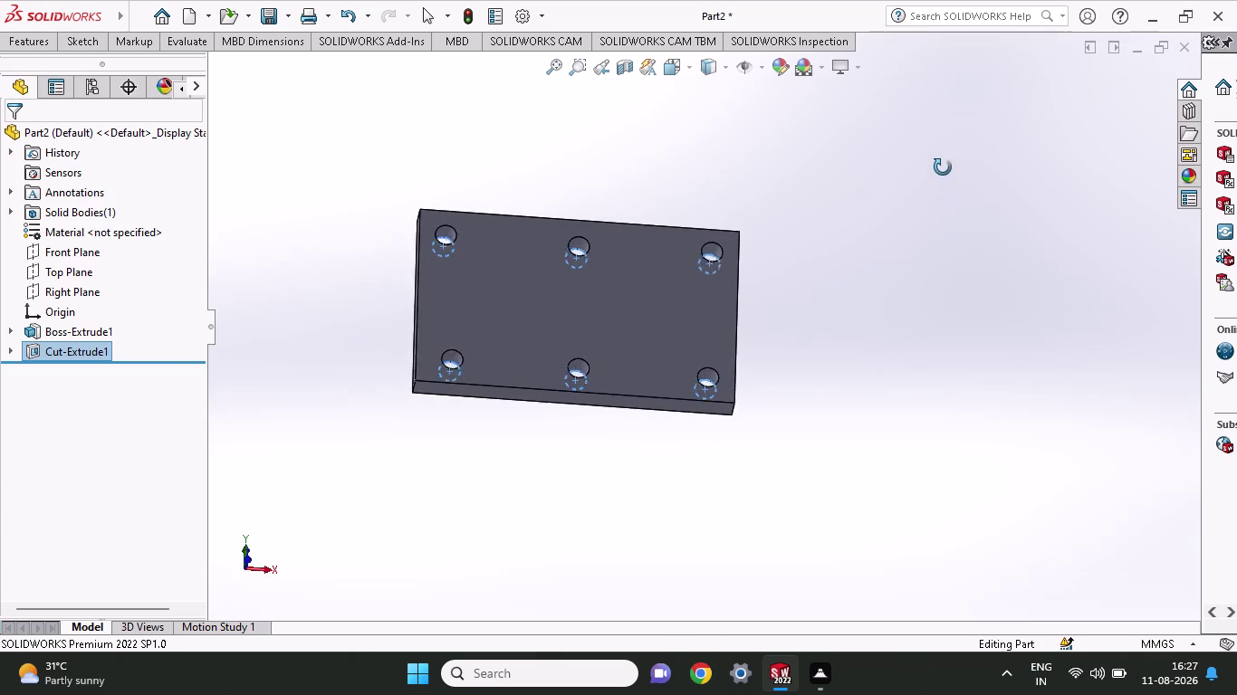
middle_drag(943, 174, 950, 135)
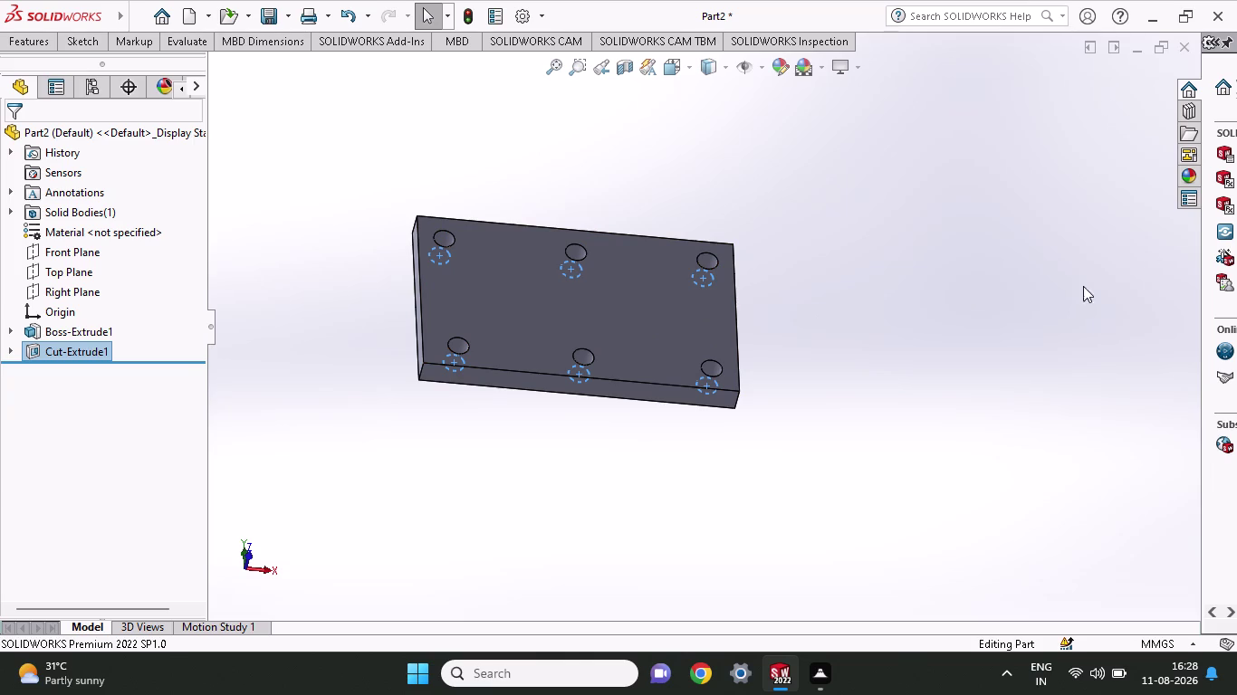
click(61, 33)
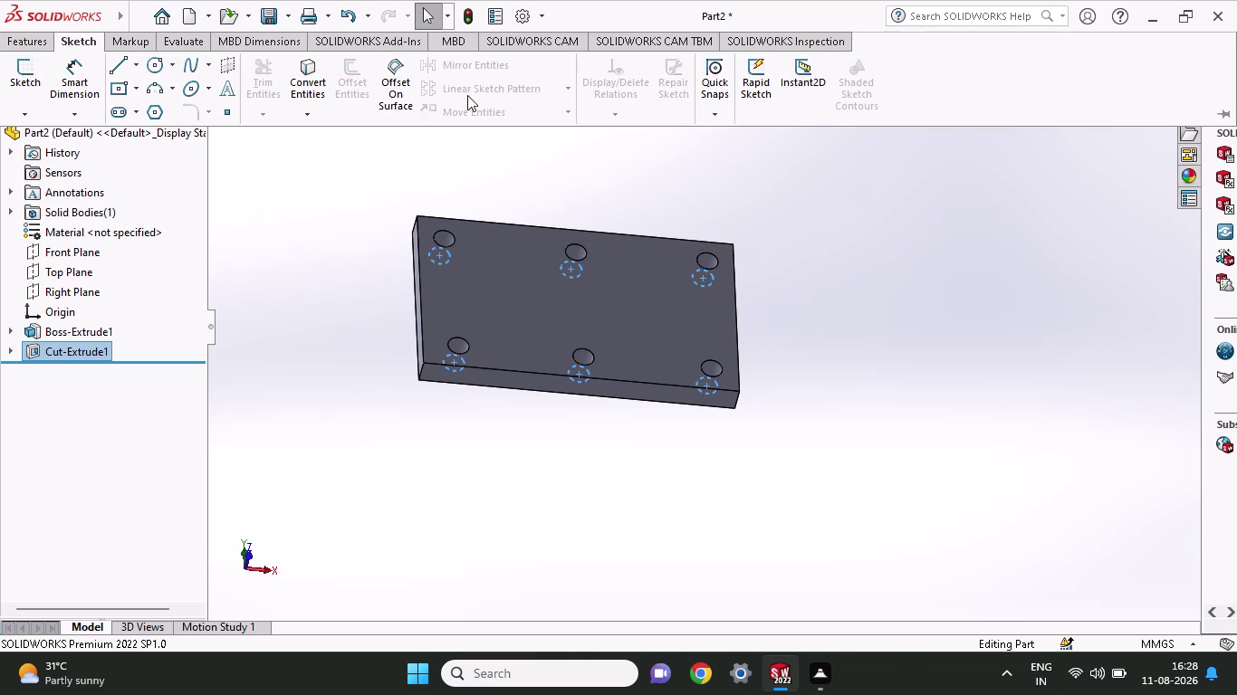
click(22, 45)
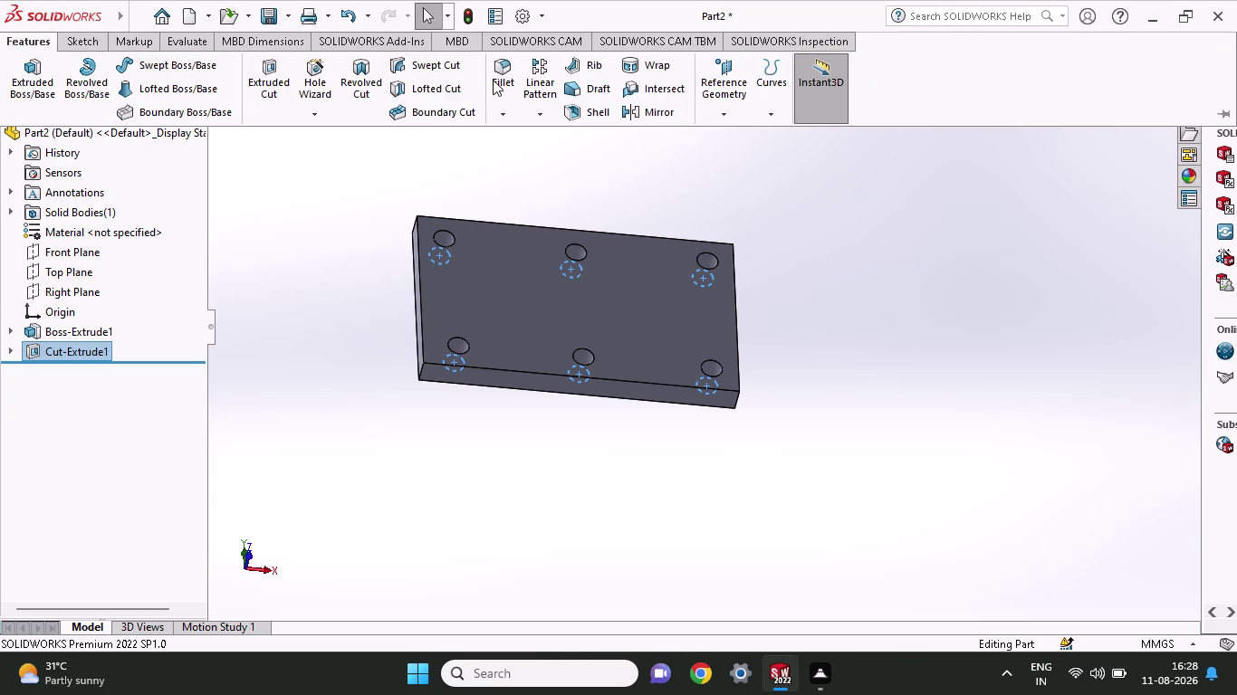
click(509, 78)
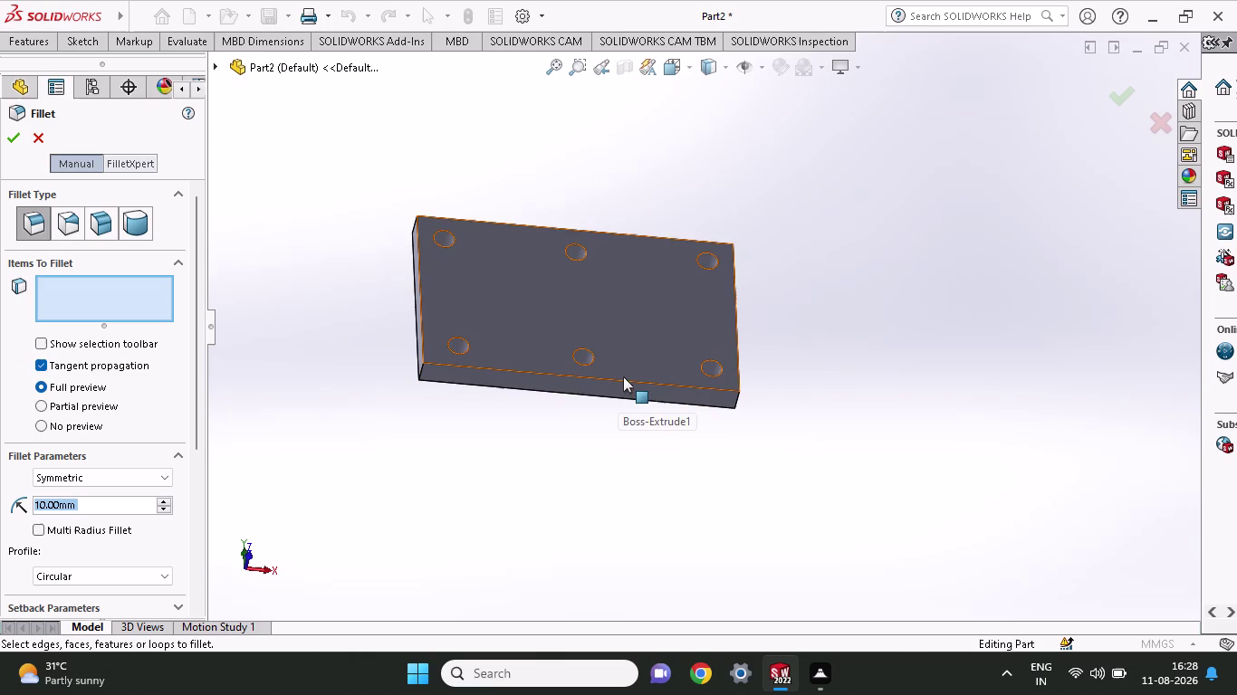
Select the plate face and several edges and apply a 10 mm radius fillet as Fillet1.
click(623, 380)
scroll(up, 3)
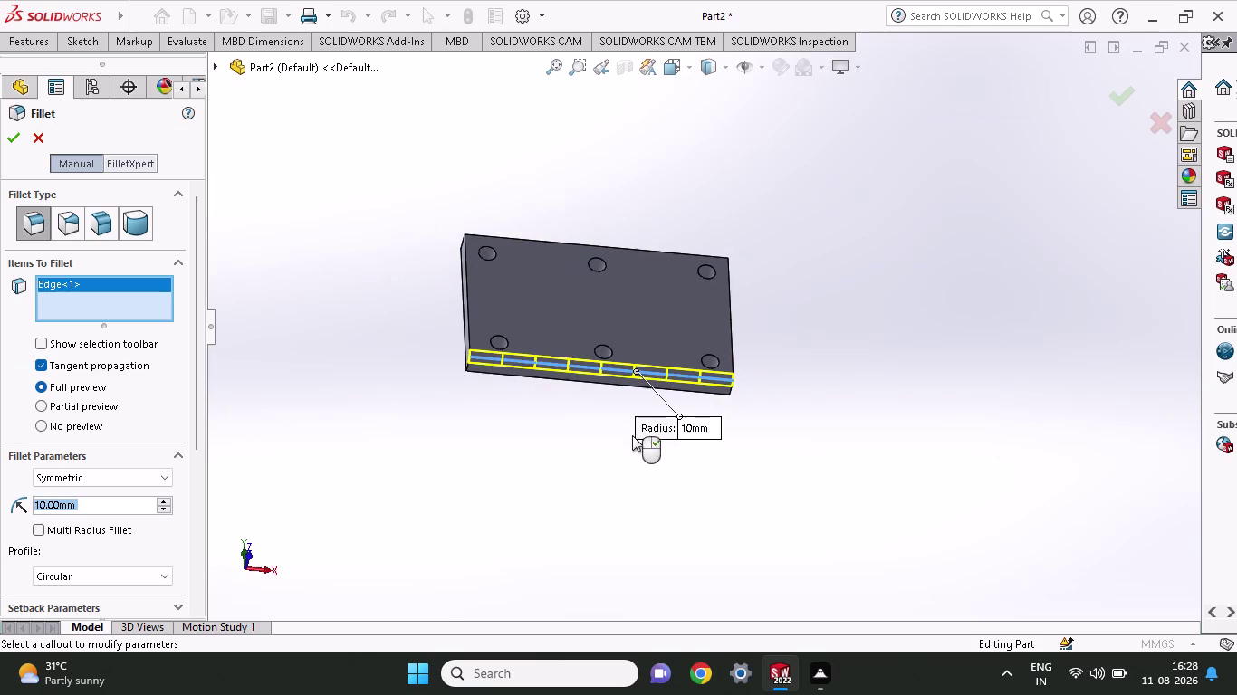
middle_drag(631, 417, 661, 237)
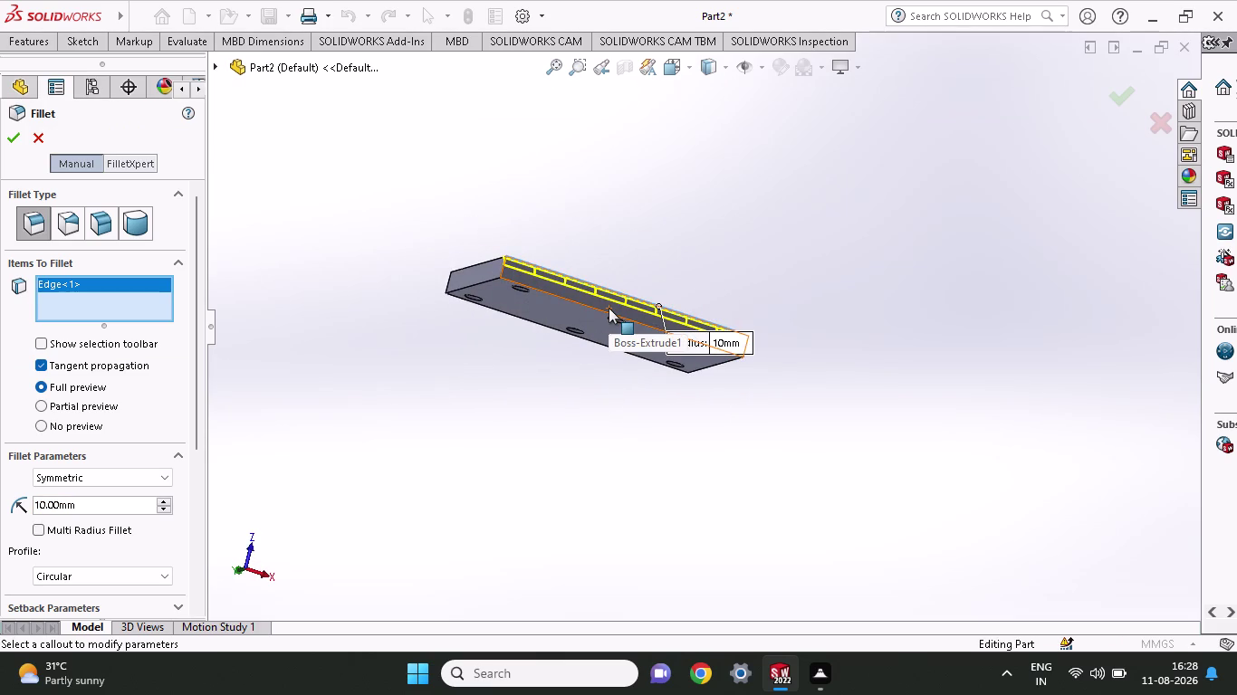
click(608, 316)
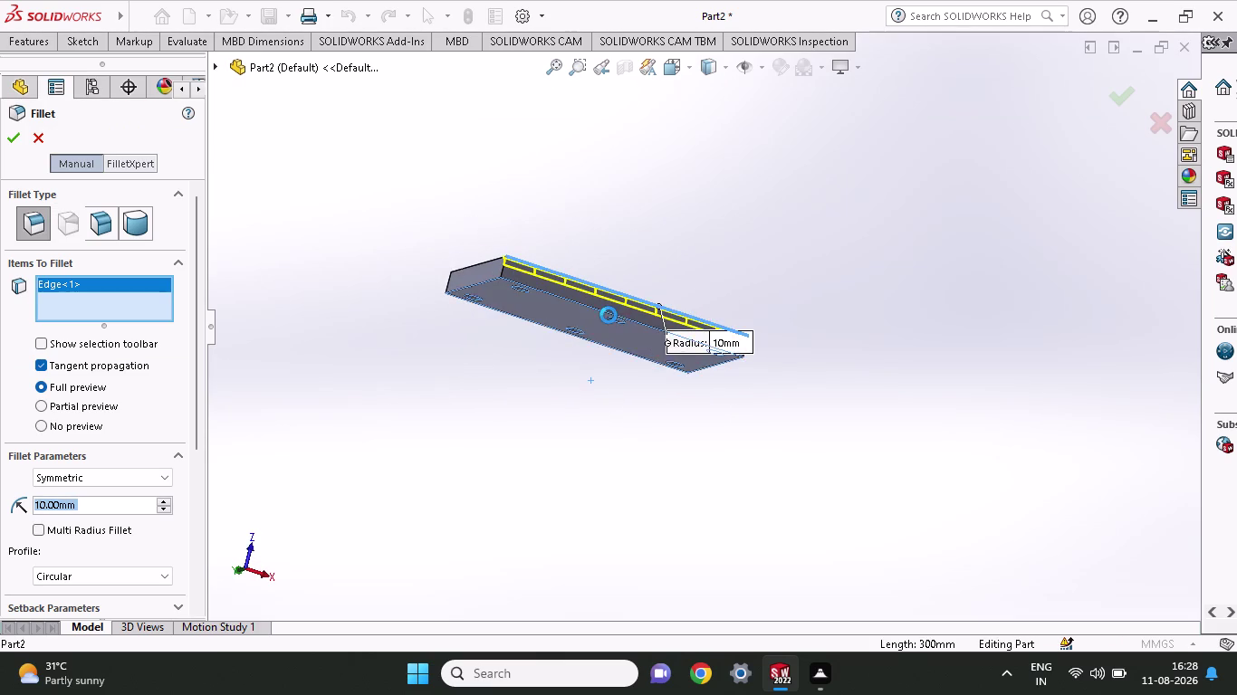
middle_drag(615, 230, 580, 387)
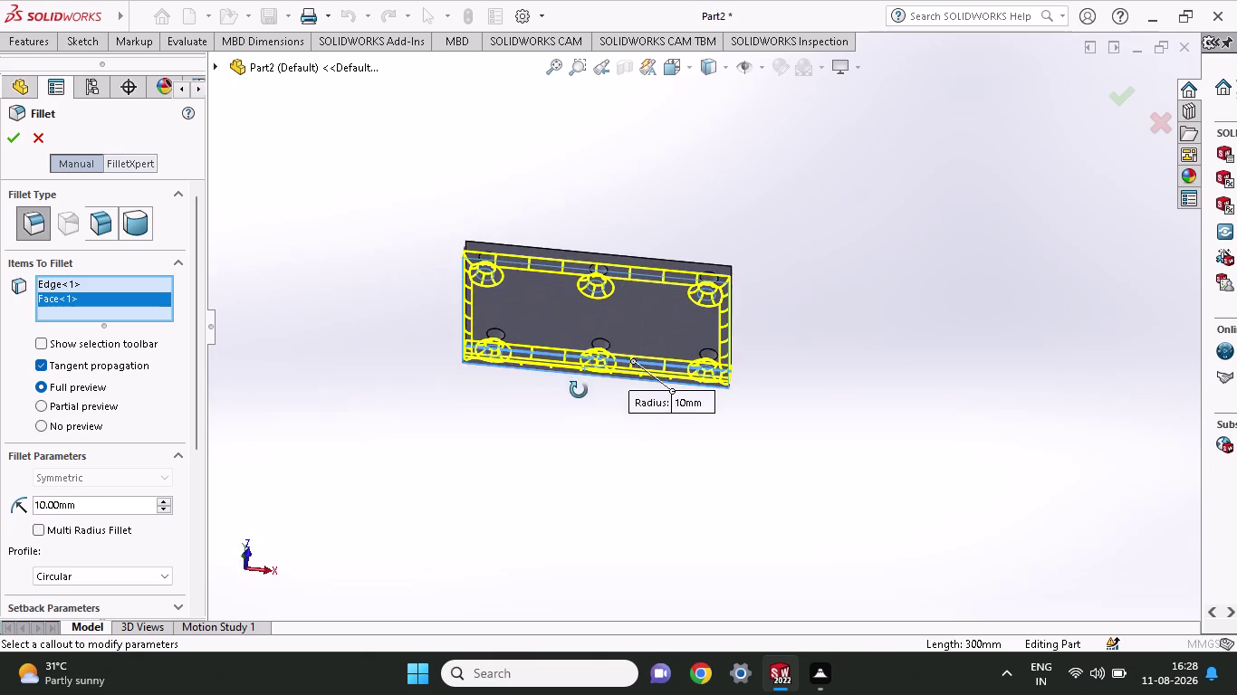
middle_drag(579, 386, 579, 391)
click(467, 300)
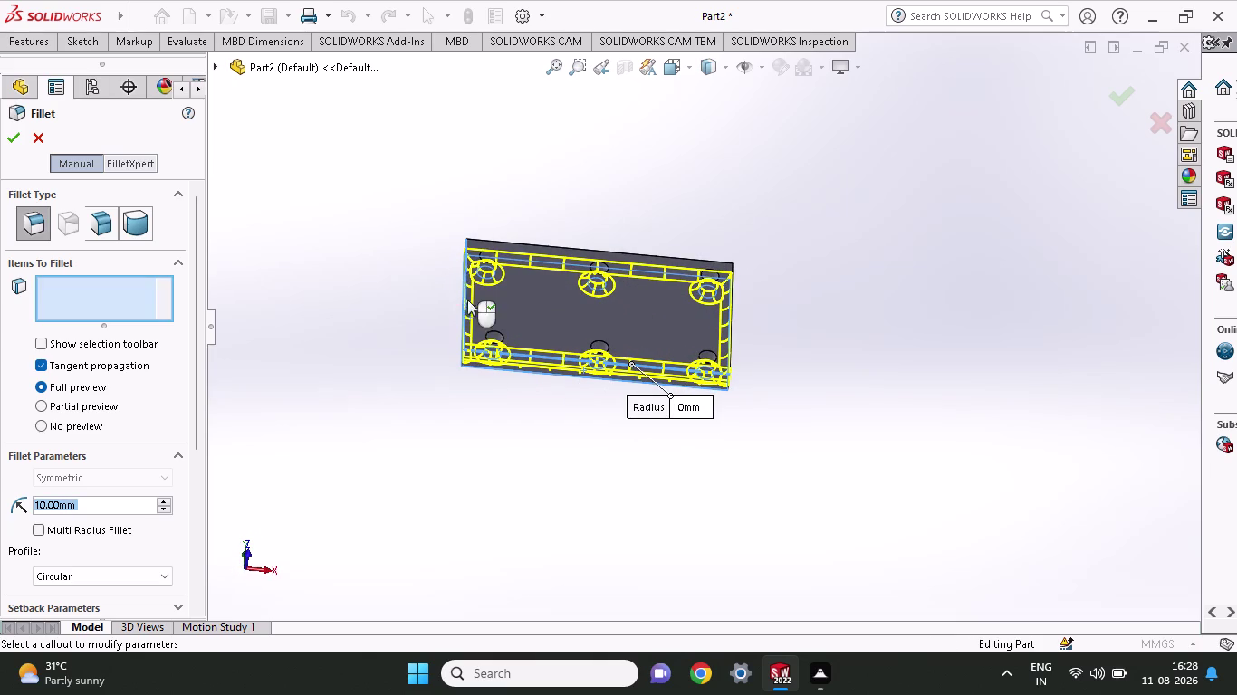
click(575, 249)
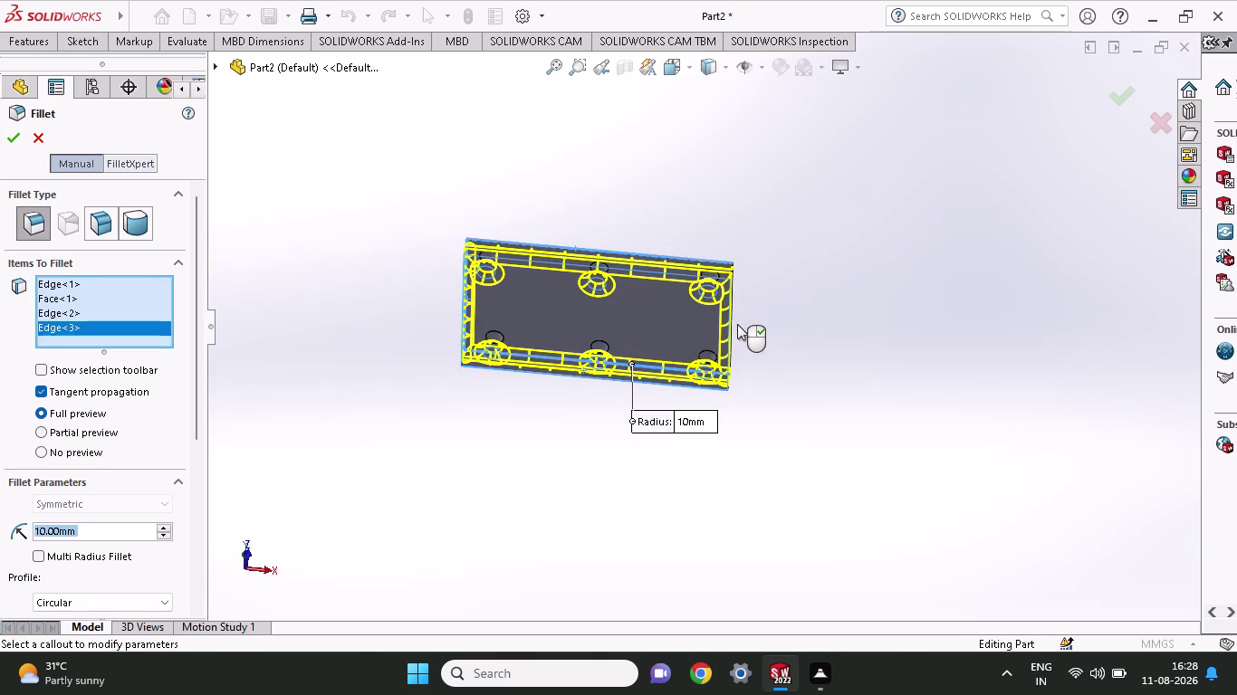
click(731, 328)
scroll(down, 3)
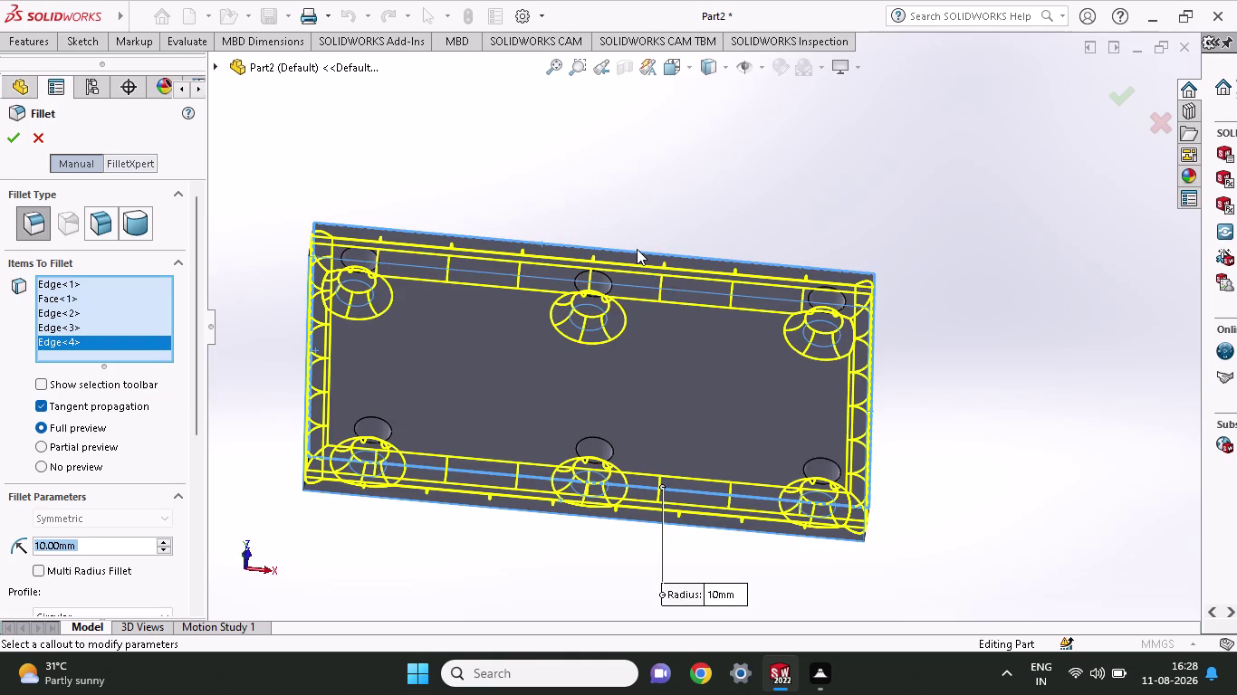
click(637, 249)
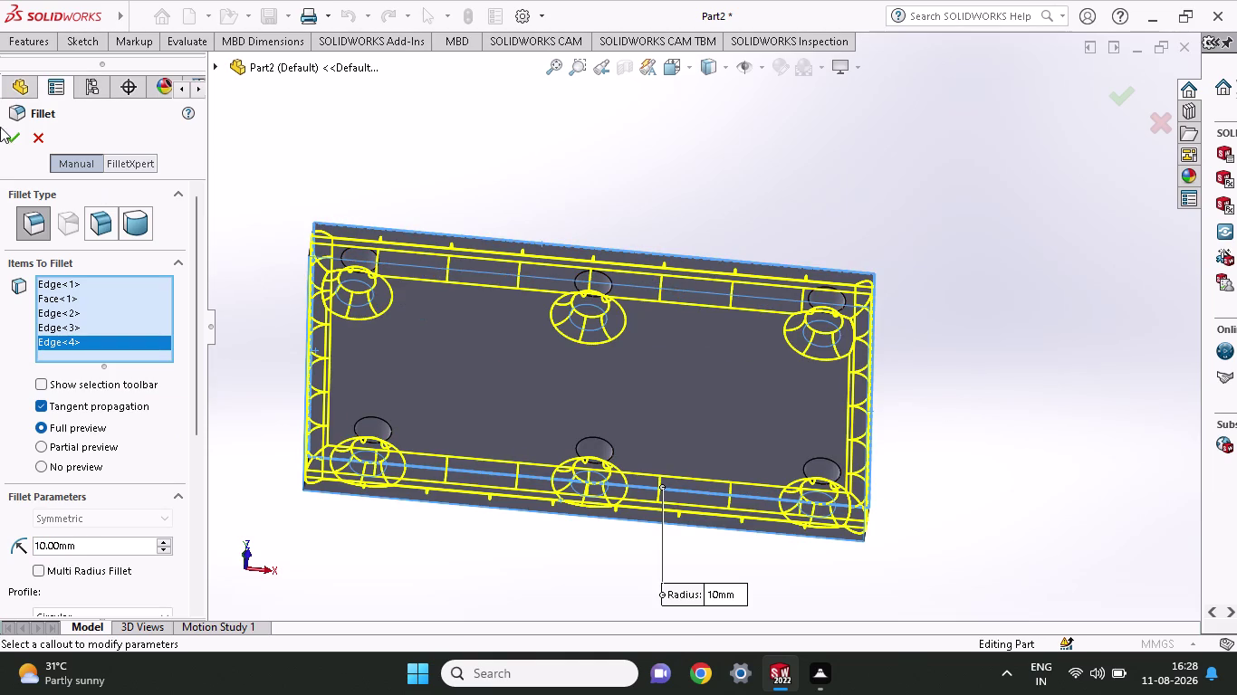
click(5, 130)
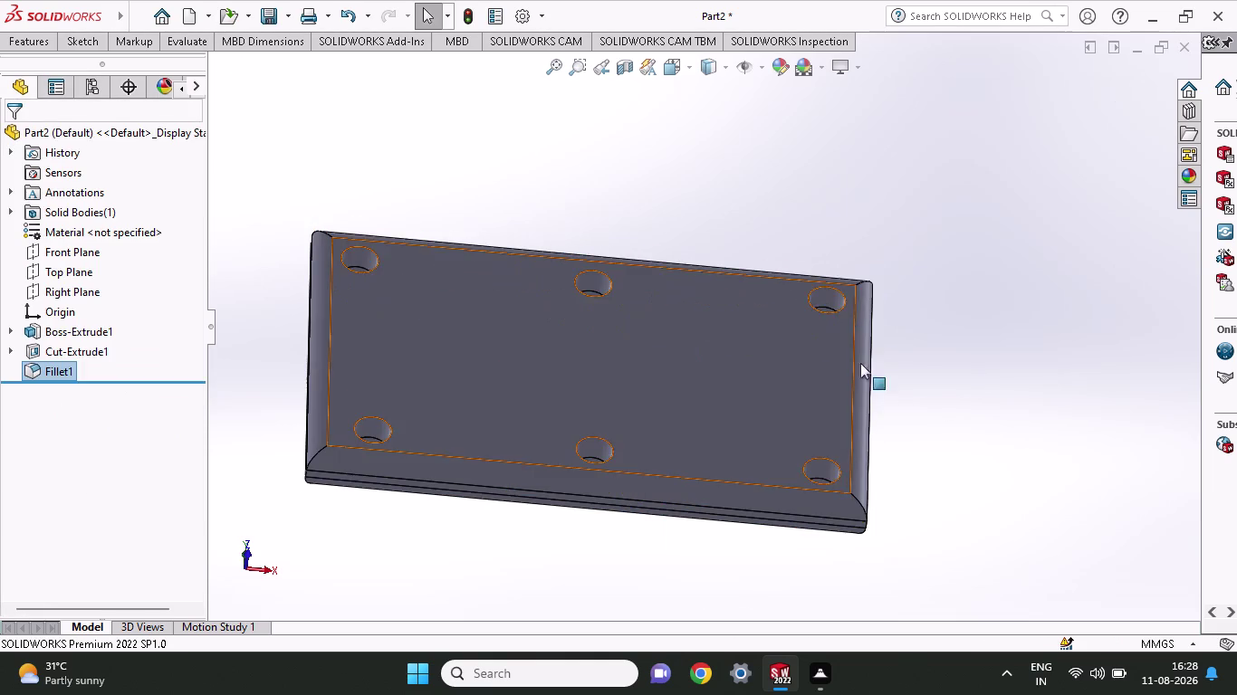
Inspect the 10 mm fillet from several angles, then undo Fillet1.
middle_drag(991, 225, 1011, 136)
scroll(up, 3)
middle_drag(1005, 367, 964, 157)
middle_drag(894, 279, 918, 154)
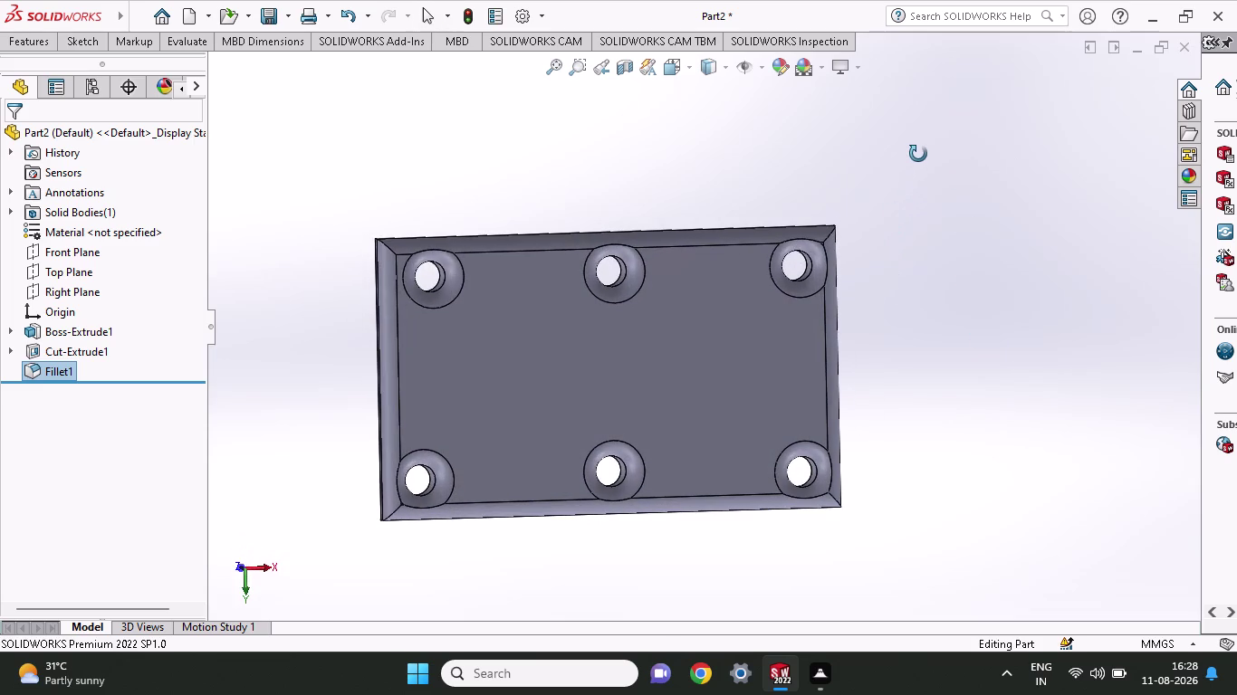
middle_drag(919, 154, 904, 528)
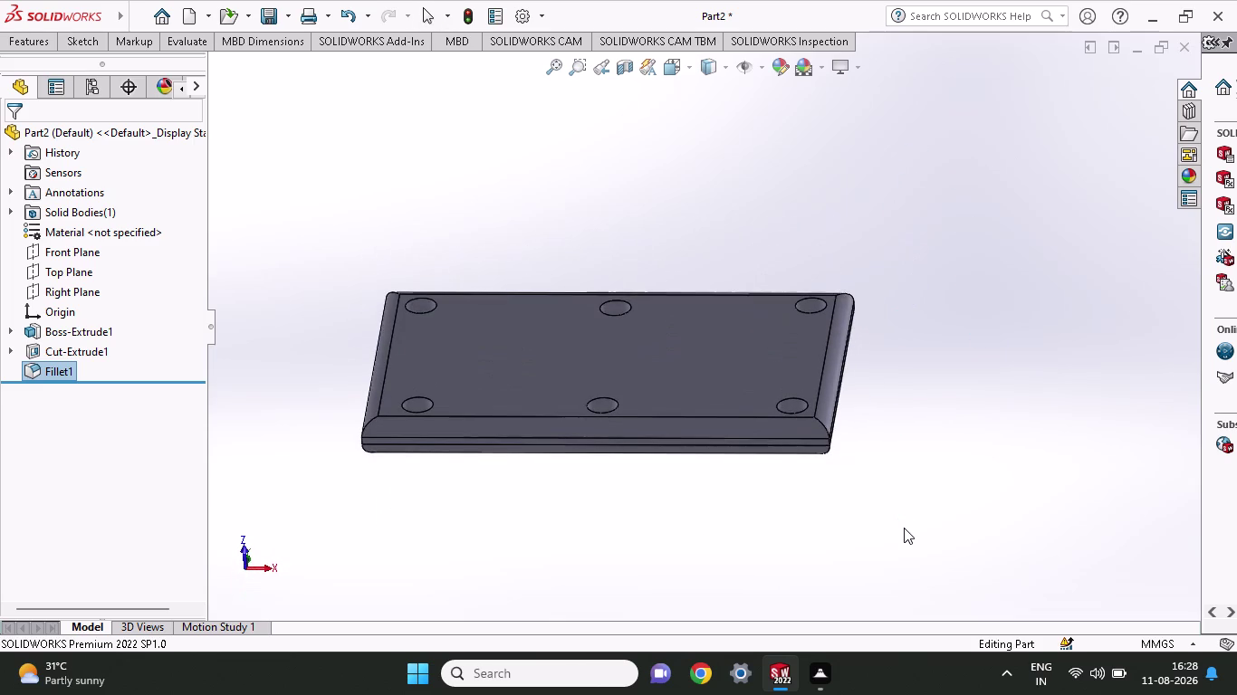
scroll(up, 3)
key(ctrl+z)
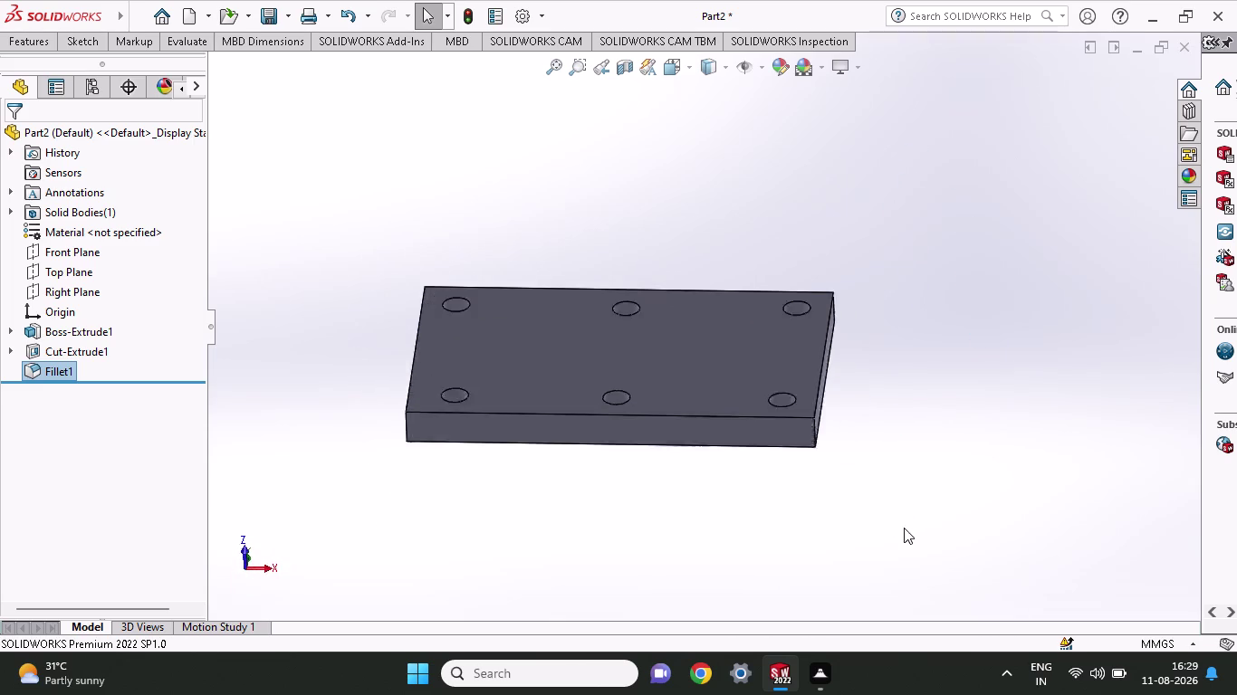
Open and cancel an unwanted Linear Pattern, returning to the Features commands.
middle_drag(883, 496, 901, 229)
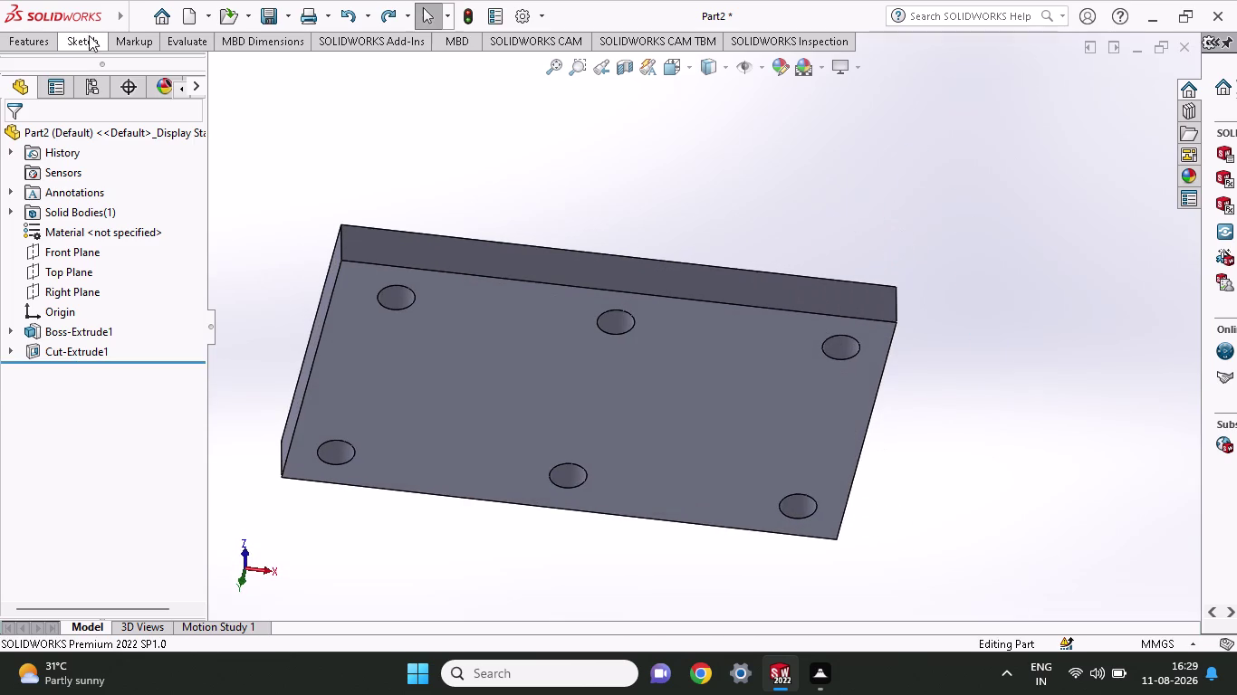
click(68, 35)
click(49, 39)
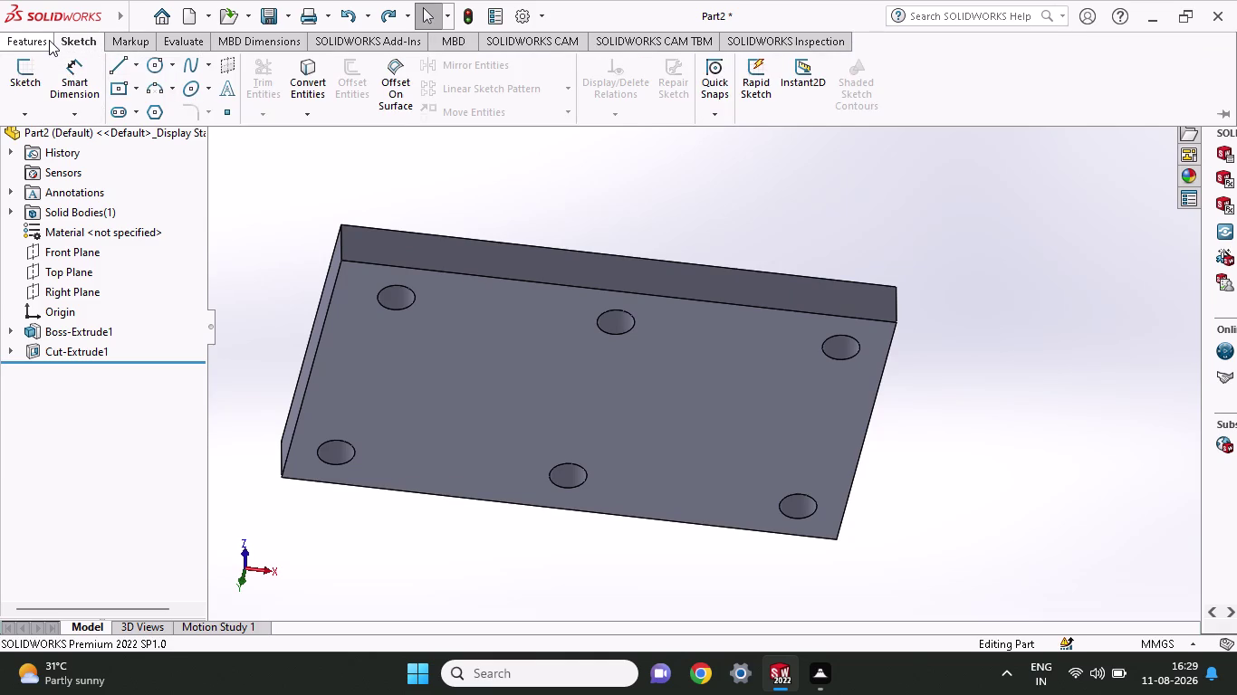
click(520, 65)
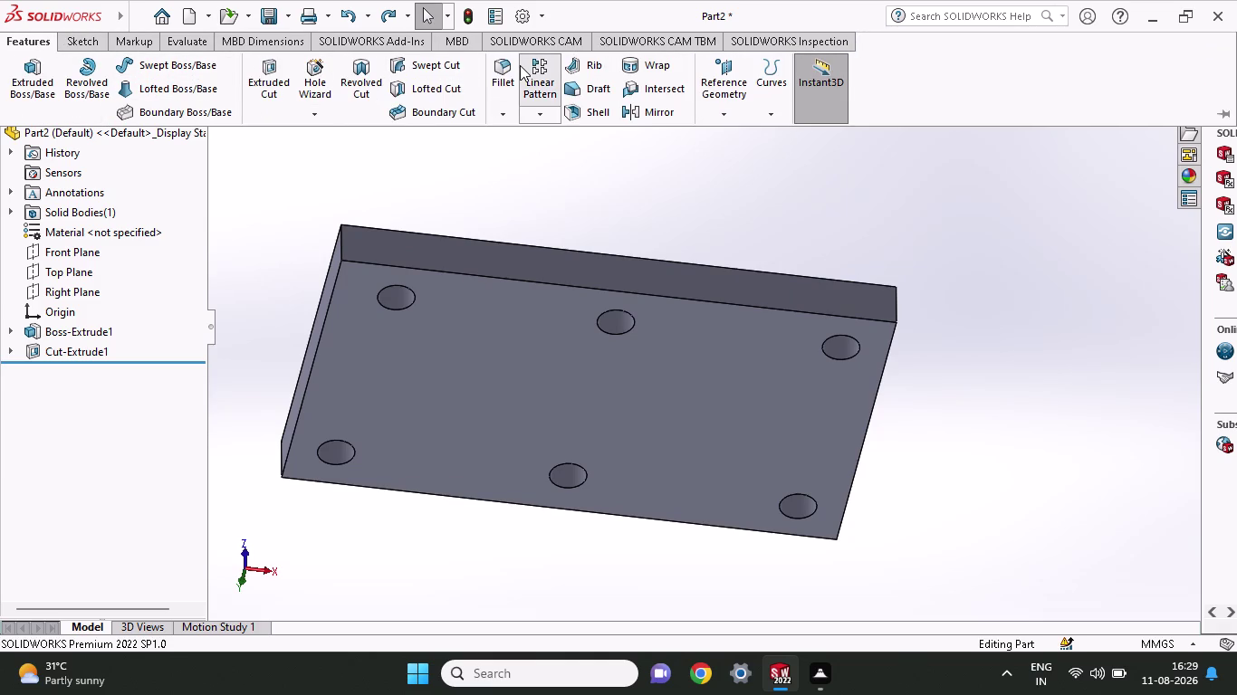
click(503, 70)
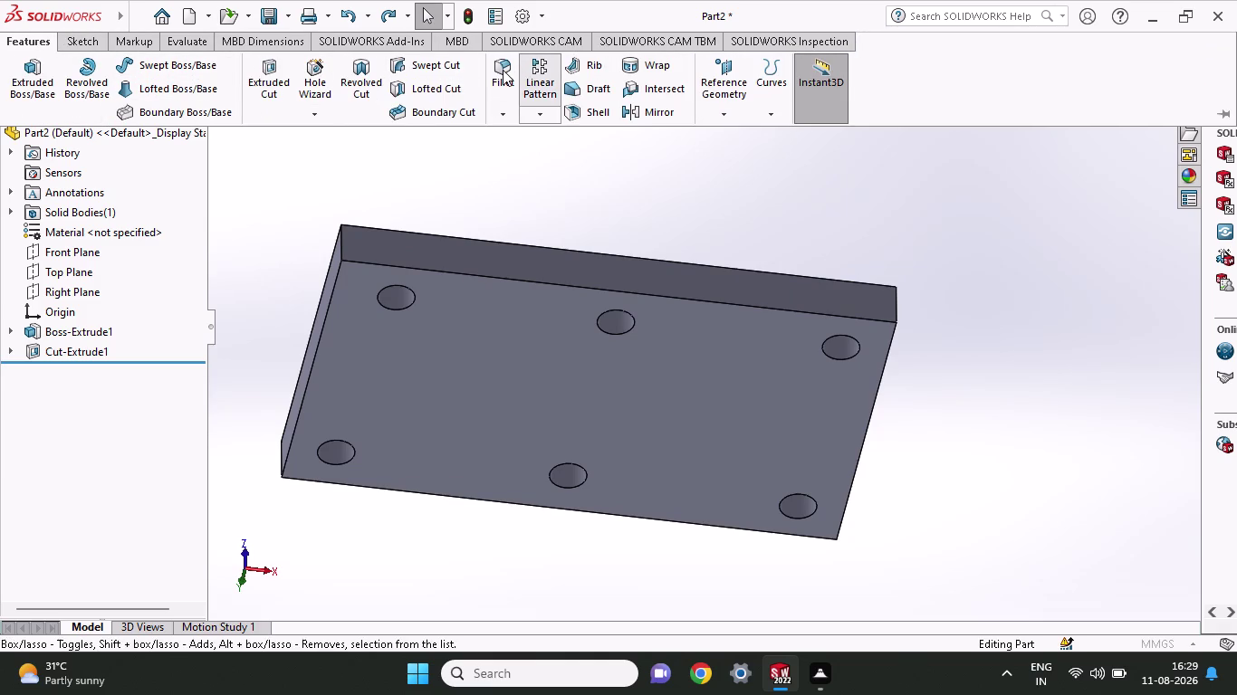
click(36, 41)
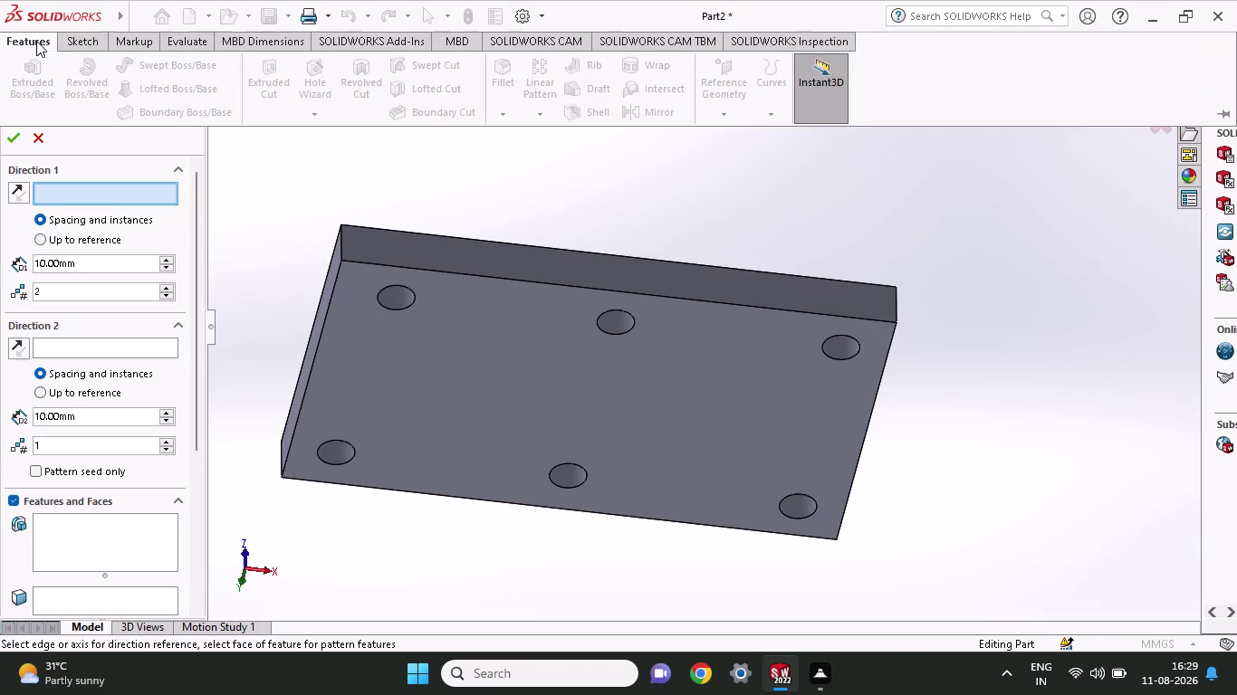
click(44, 140)
click(37, 40)
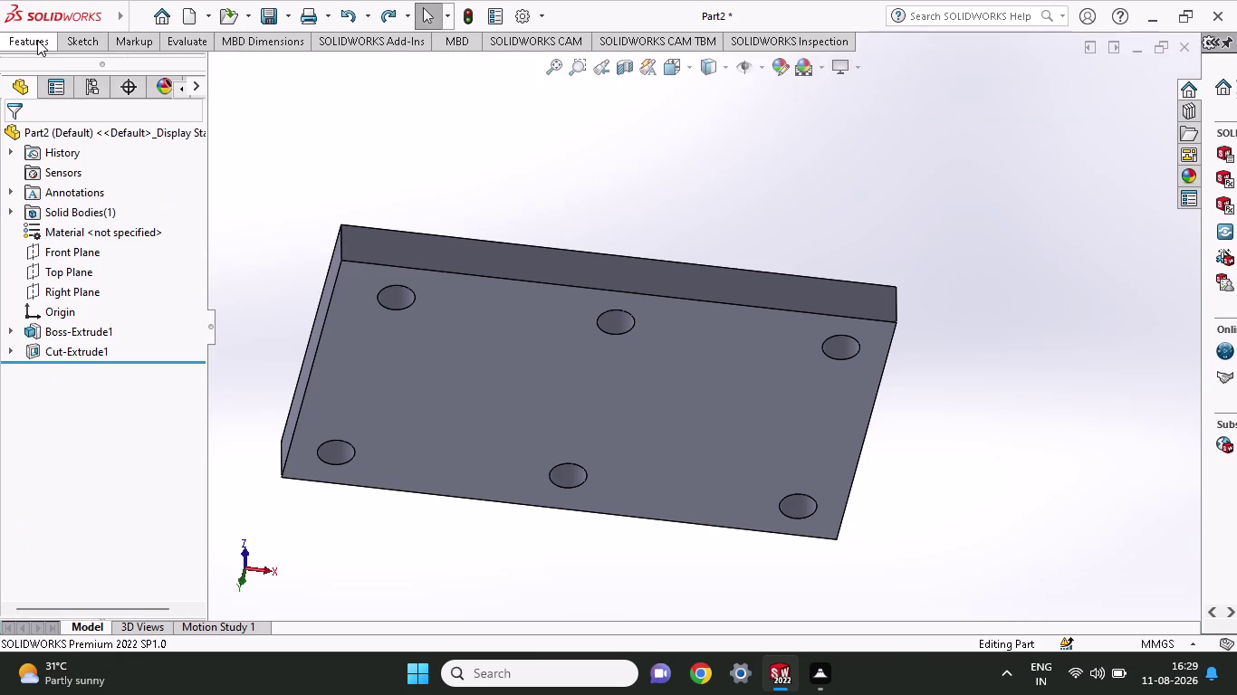
click(496, 71)
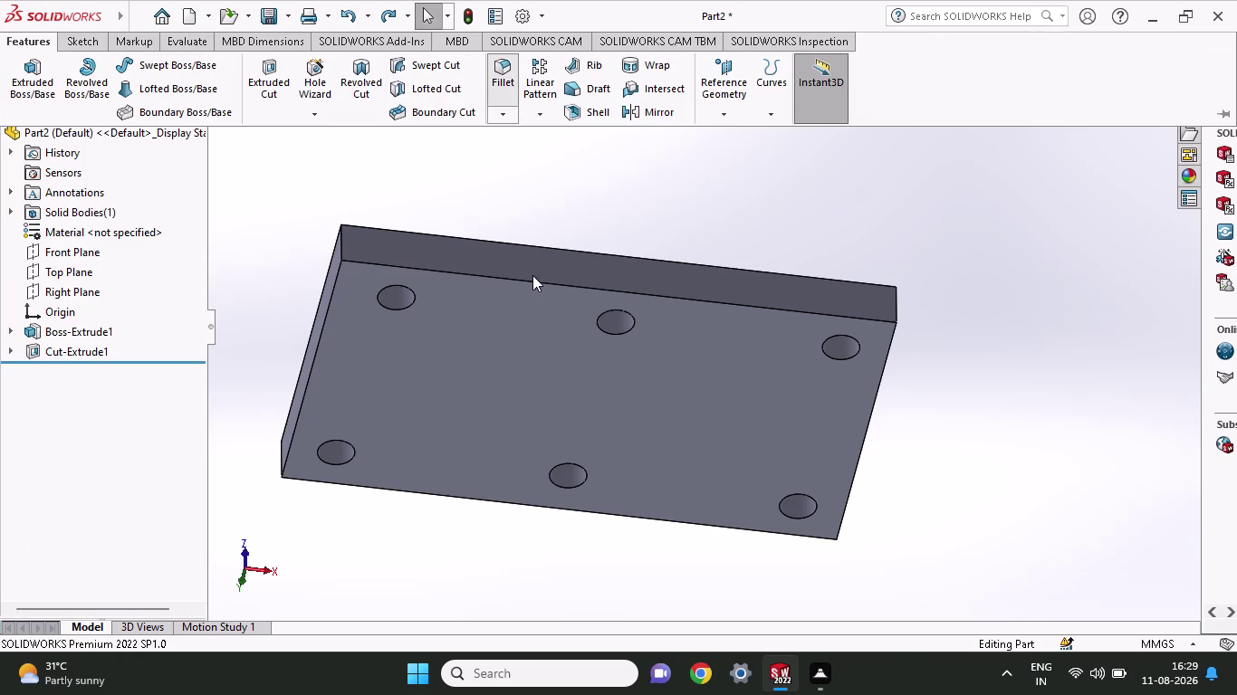
Select eight perimeter edges of the plate and apply a 10 mm fillet as Fillet2.
click(517, 280)
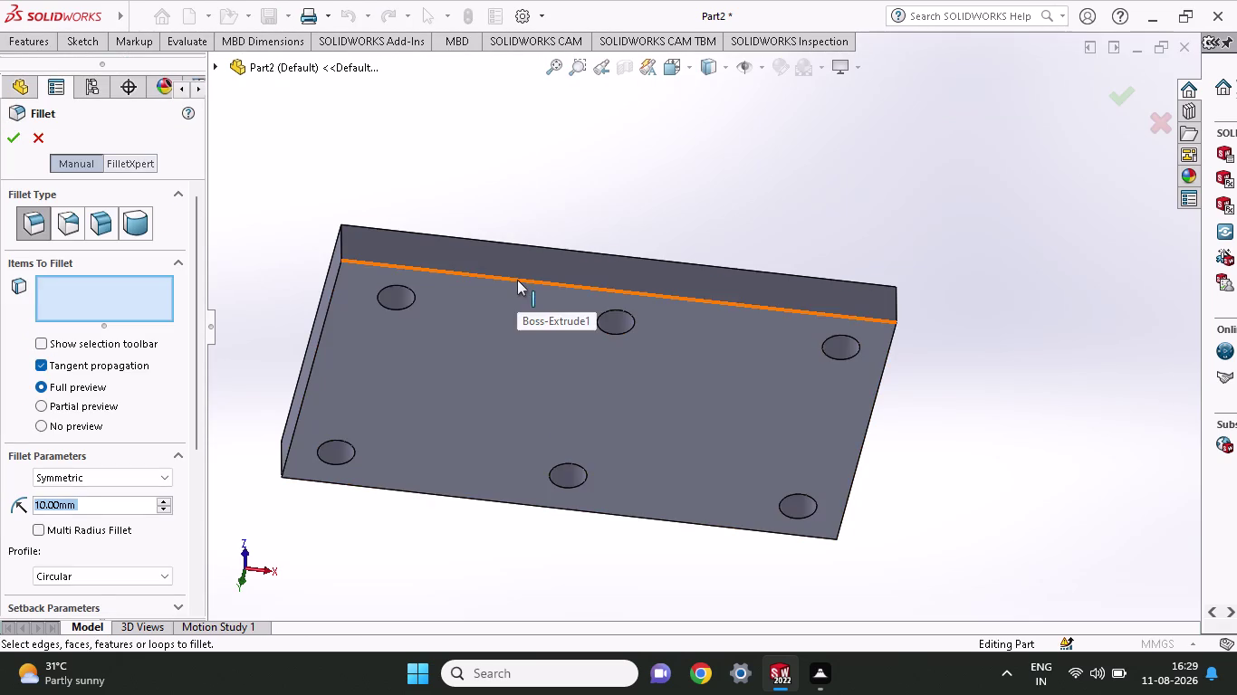
click(316, 347)
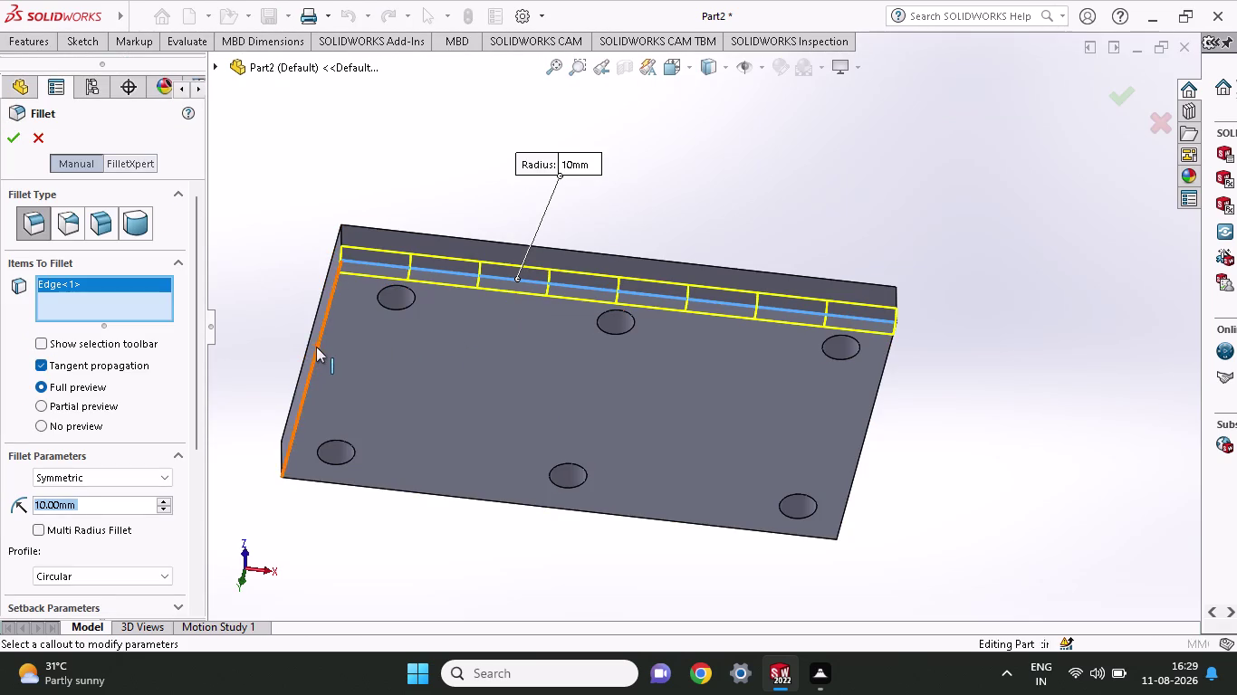
click(409, 494)
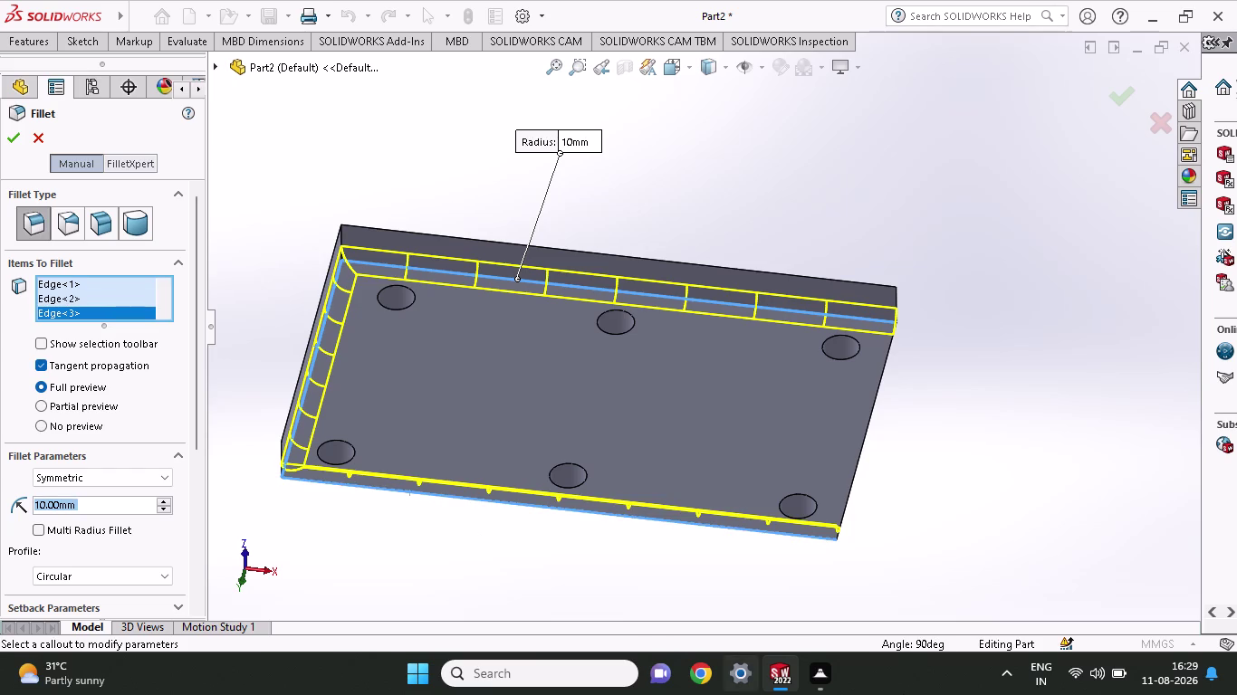
click(861, 455)
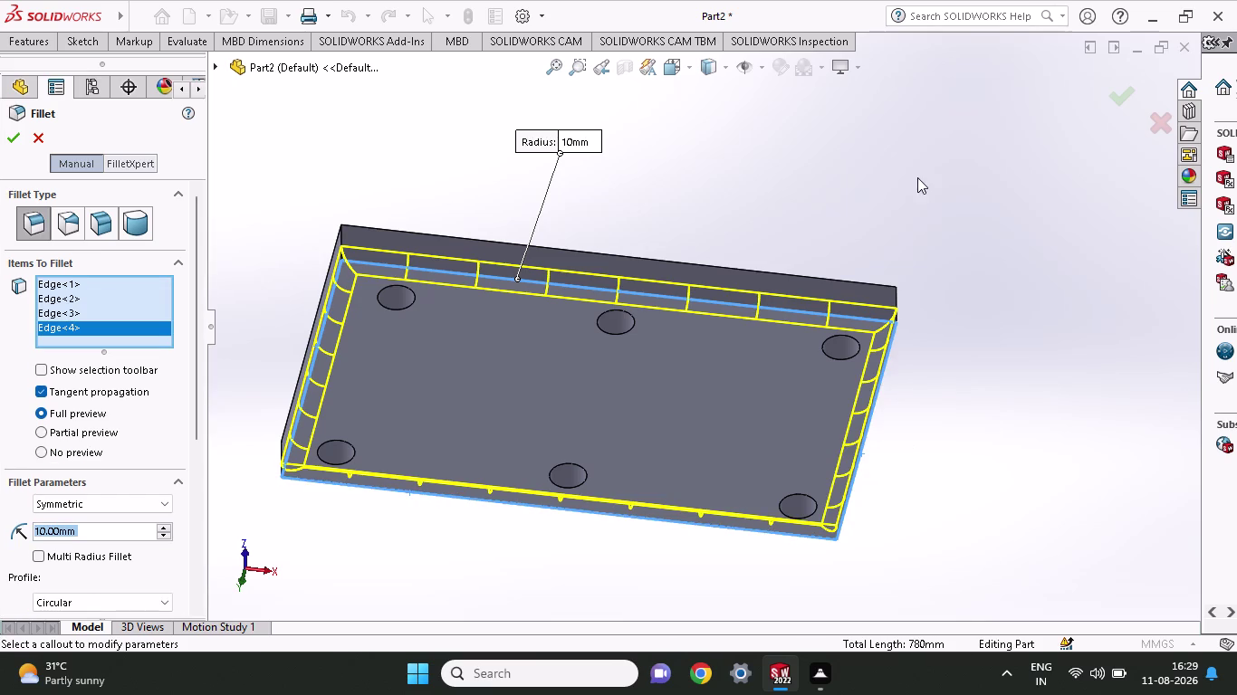
middle_drag(917, 179, 883, 440)
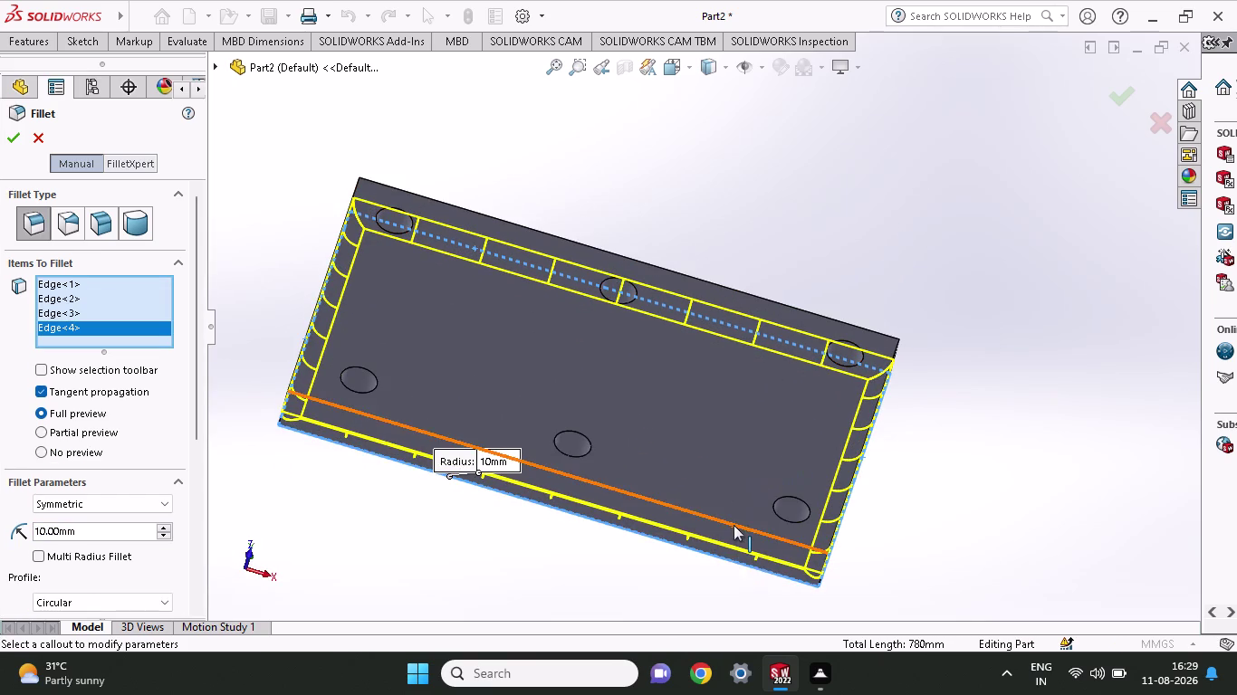
click(734, 525)
click(848, 492)
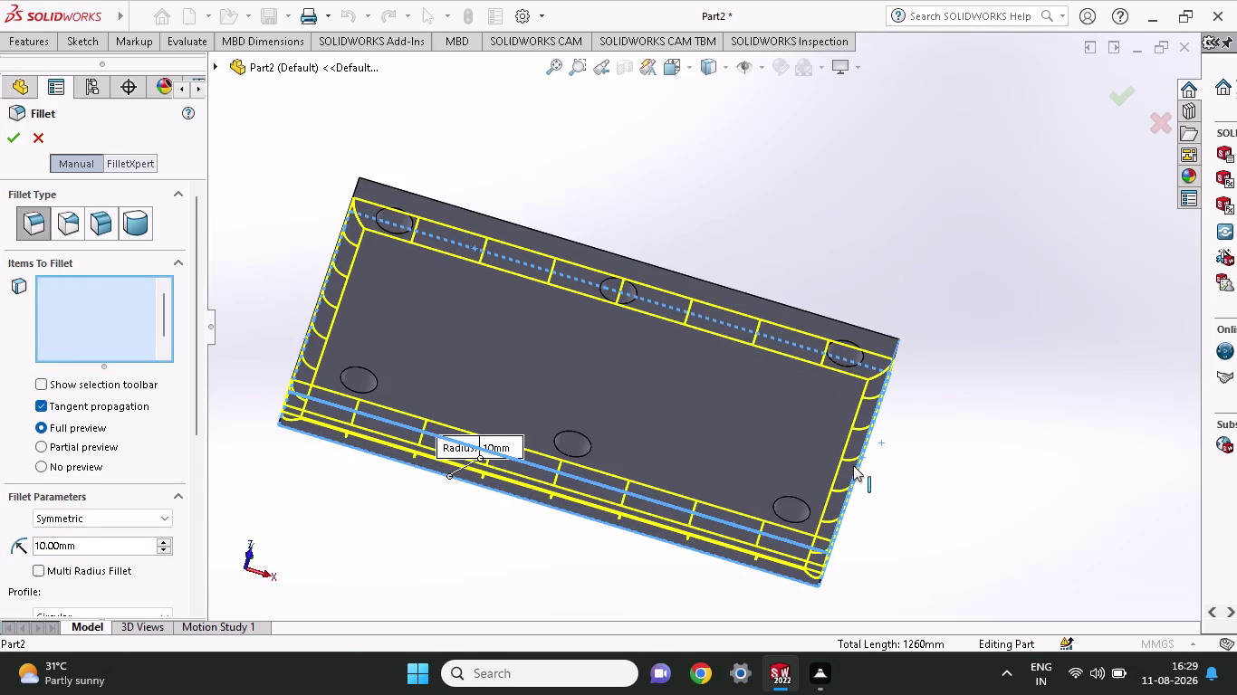
click(682, 271)
click(686, 277)
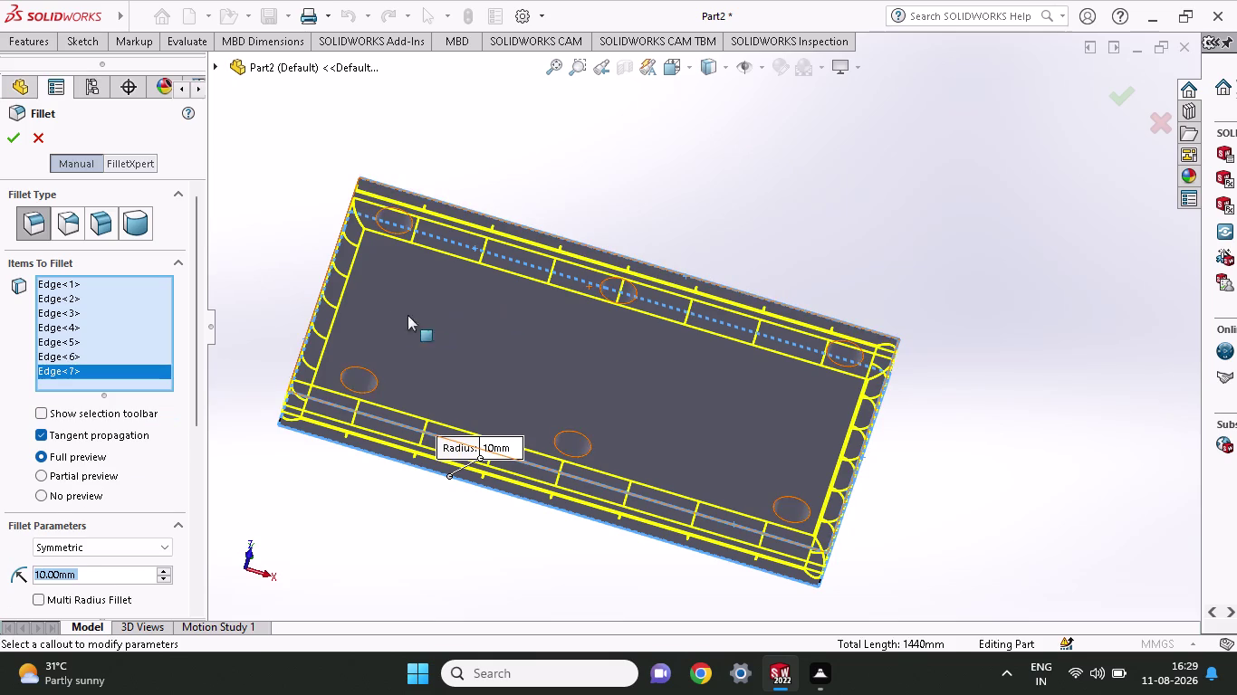
click(316, 316)
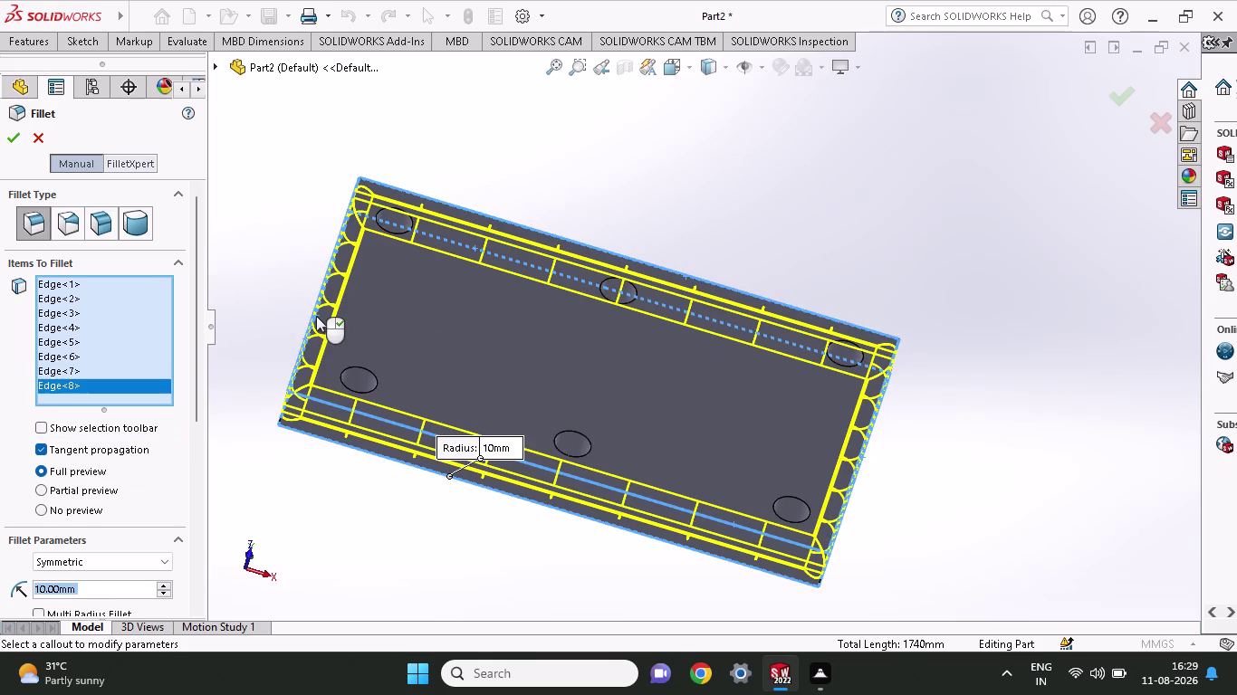
click(12, 135)
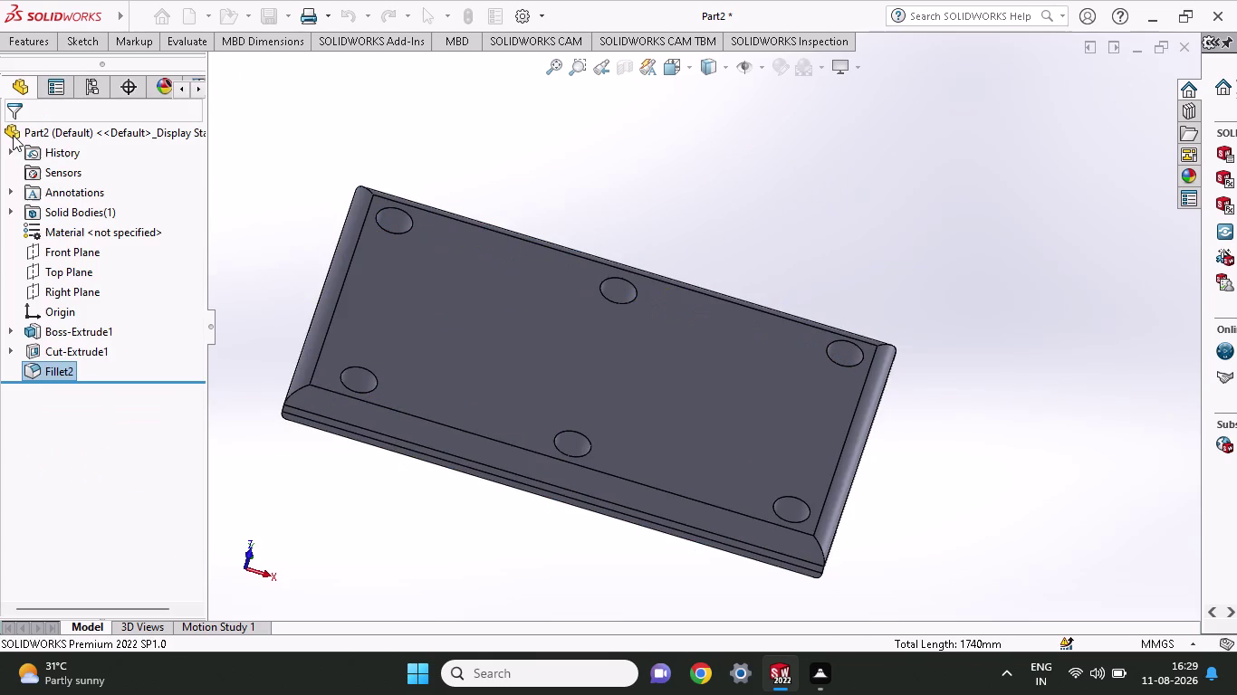
middle_drag(862, 182, 879, 145)
scroll(up, 3)
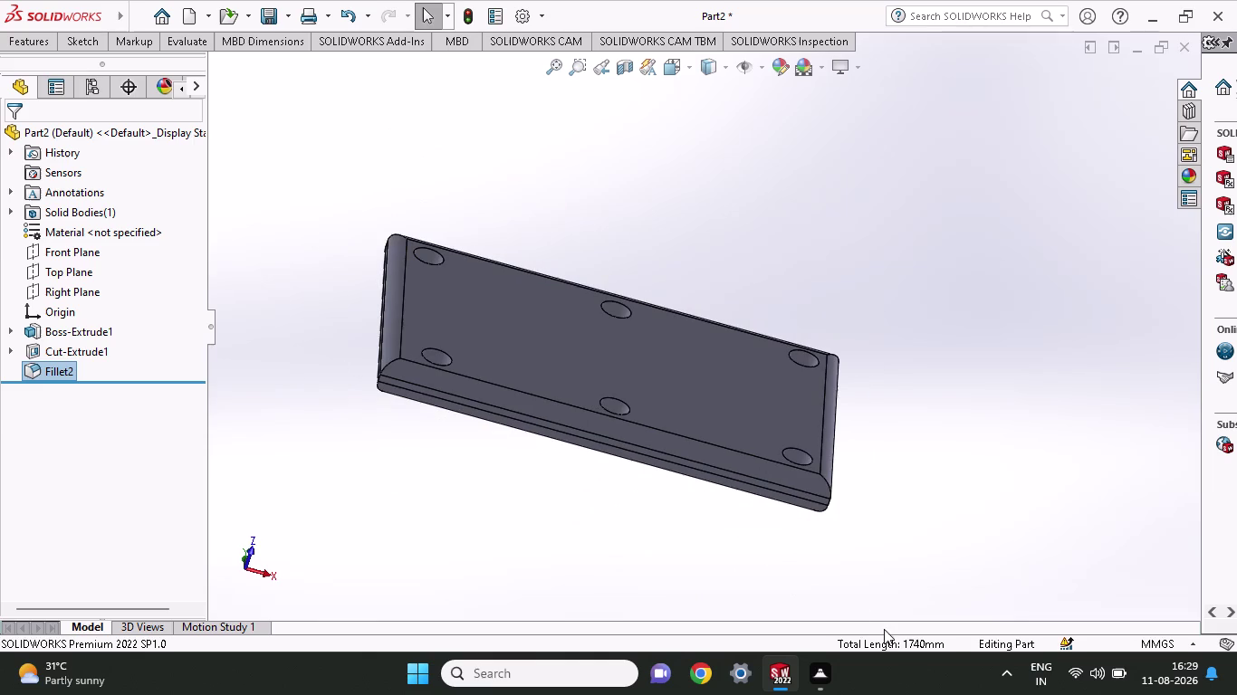
middle_drag(884, 630, 889, 399)
middle_drag(890, 401, 905, 81)
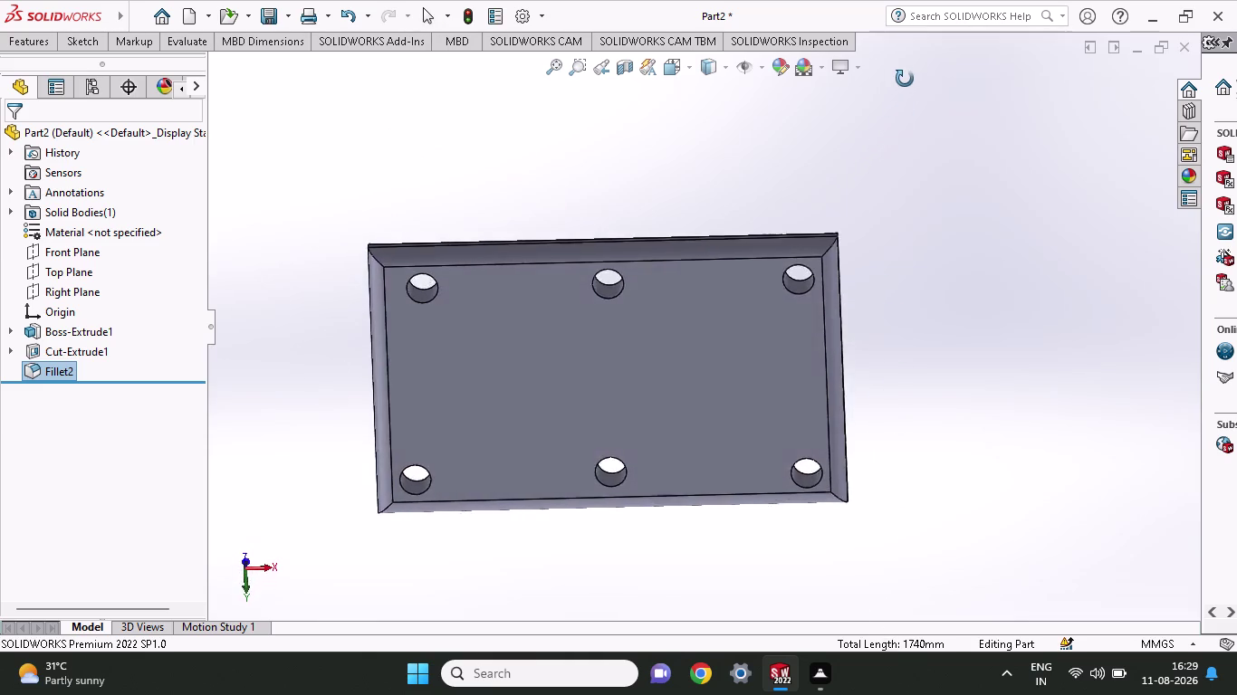
middle_drag(905, 81, 919, 527)
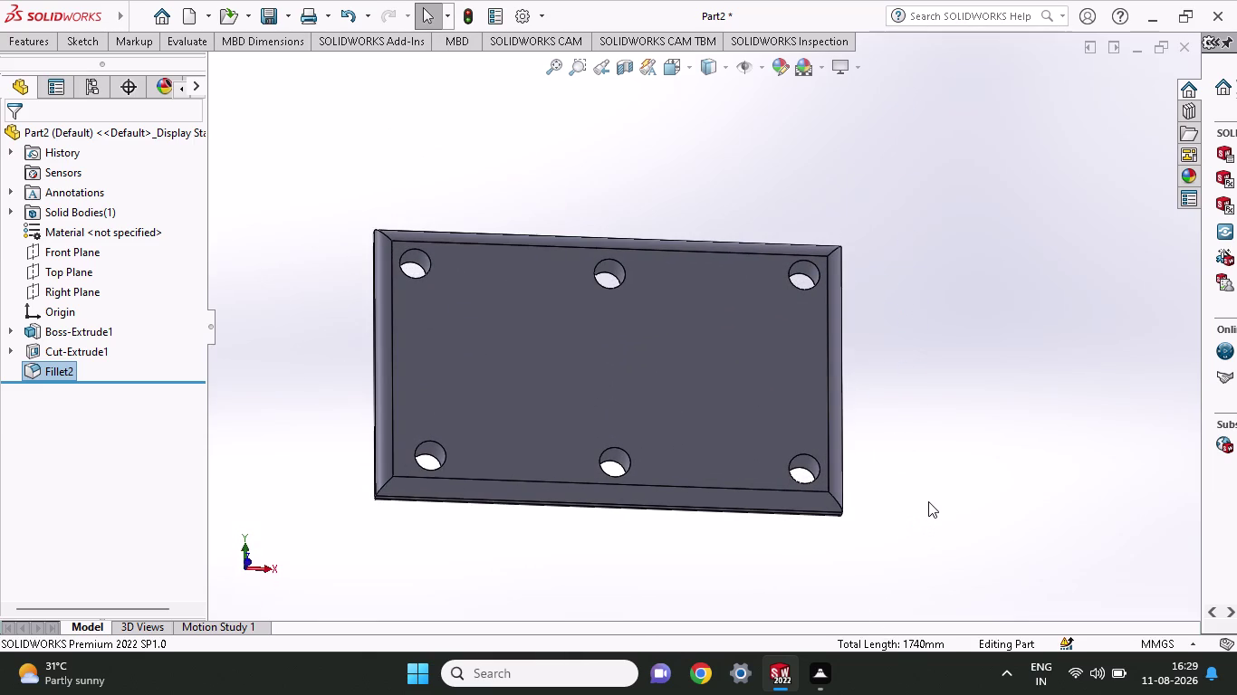
middle_drag(928, 502, 915, 290)
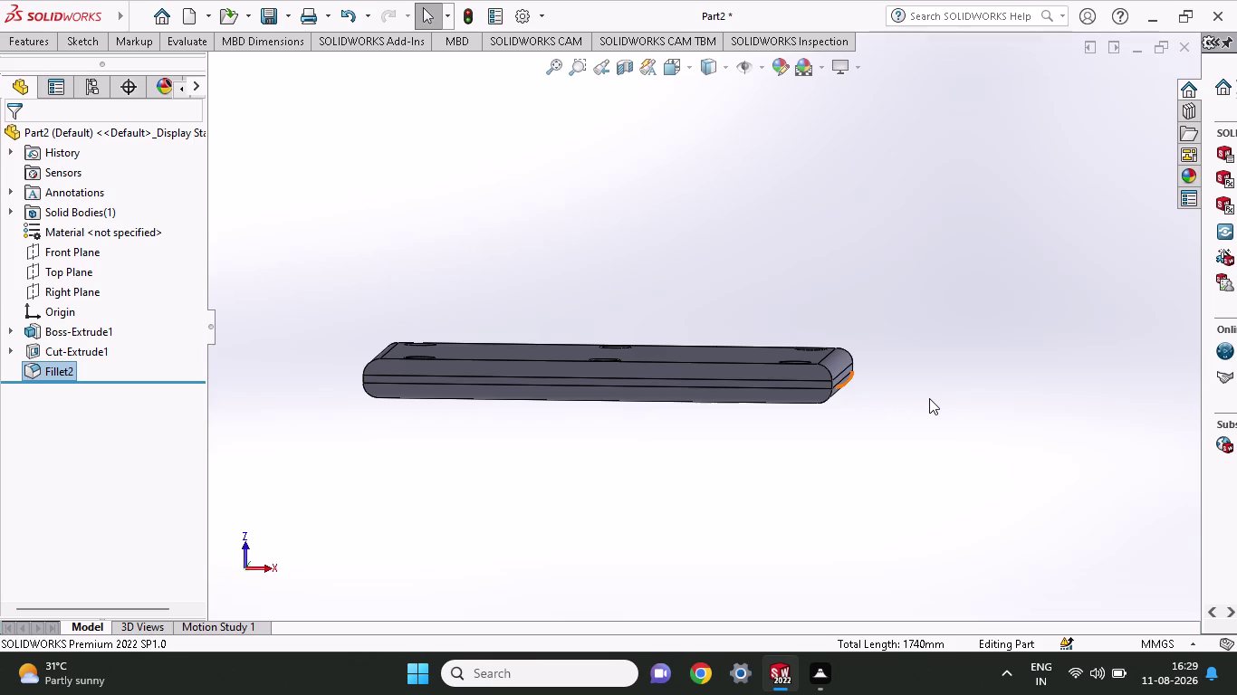
key(ctrl+z)
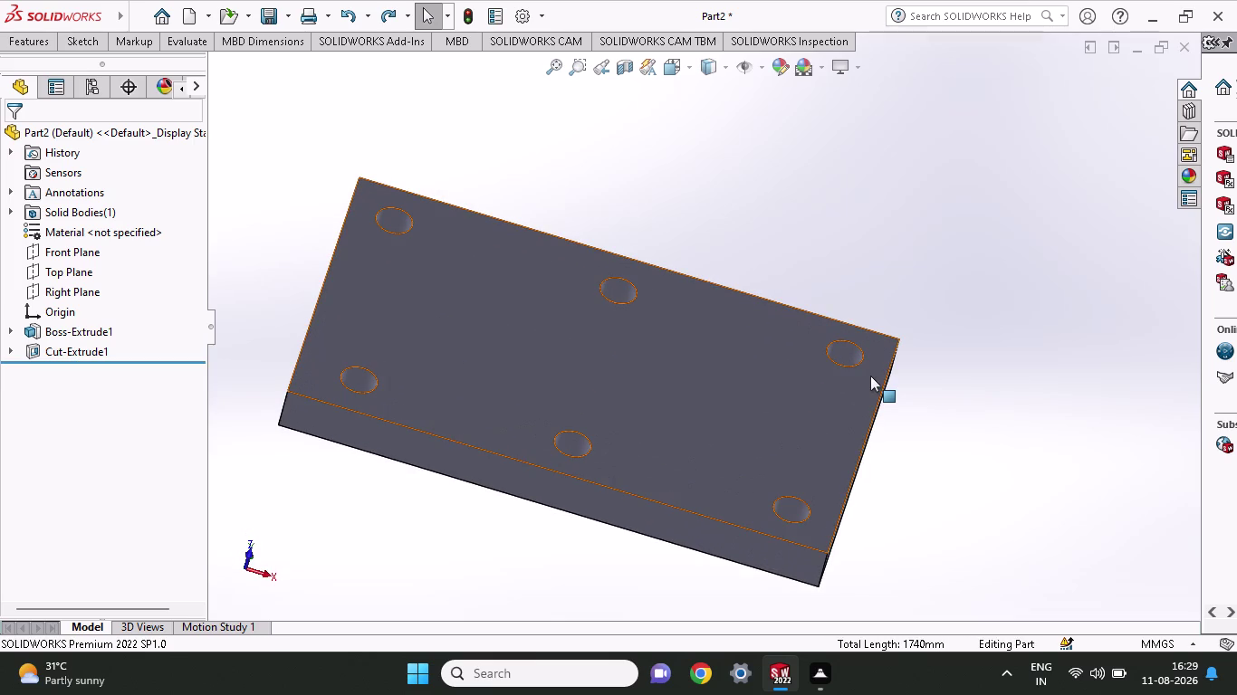
Switch ribbon tabs, cancel the accidental Swept Cut, and start a new Fillet.
click(86, 41)
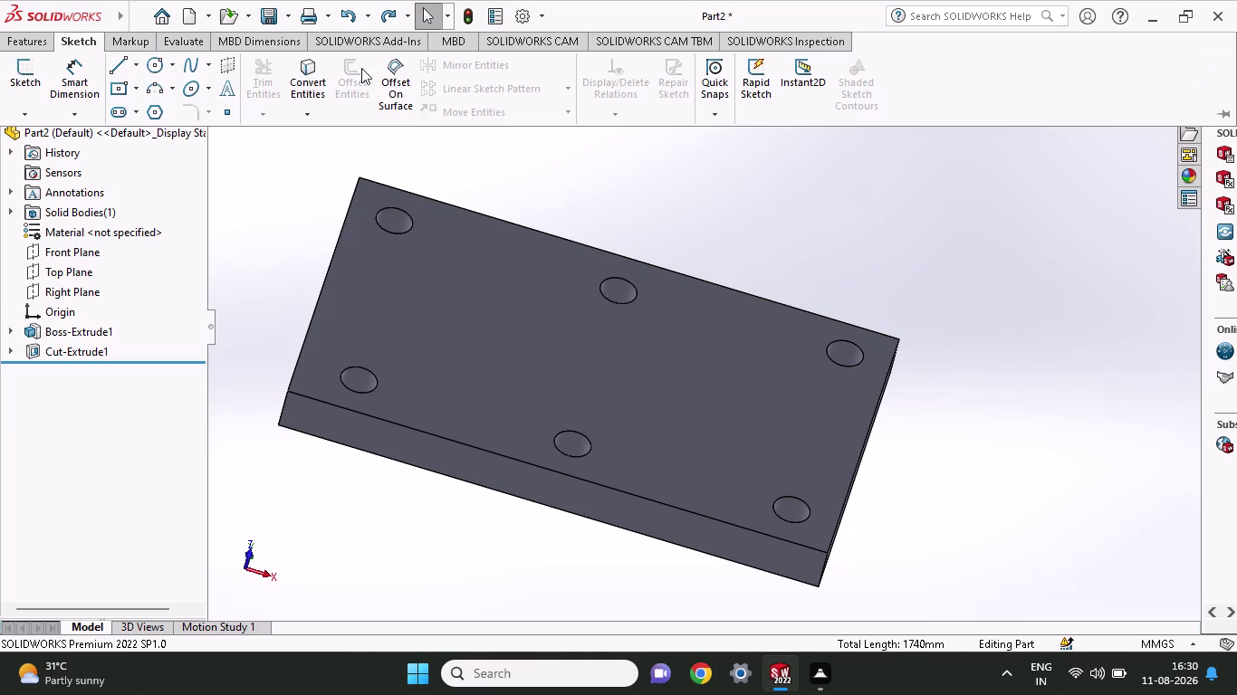
click(0, 35)
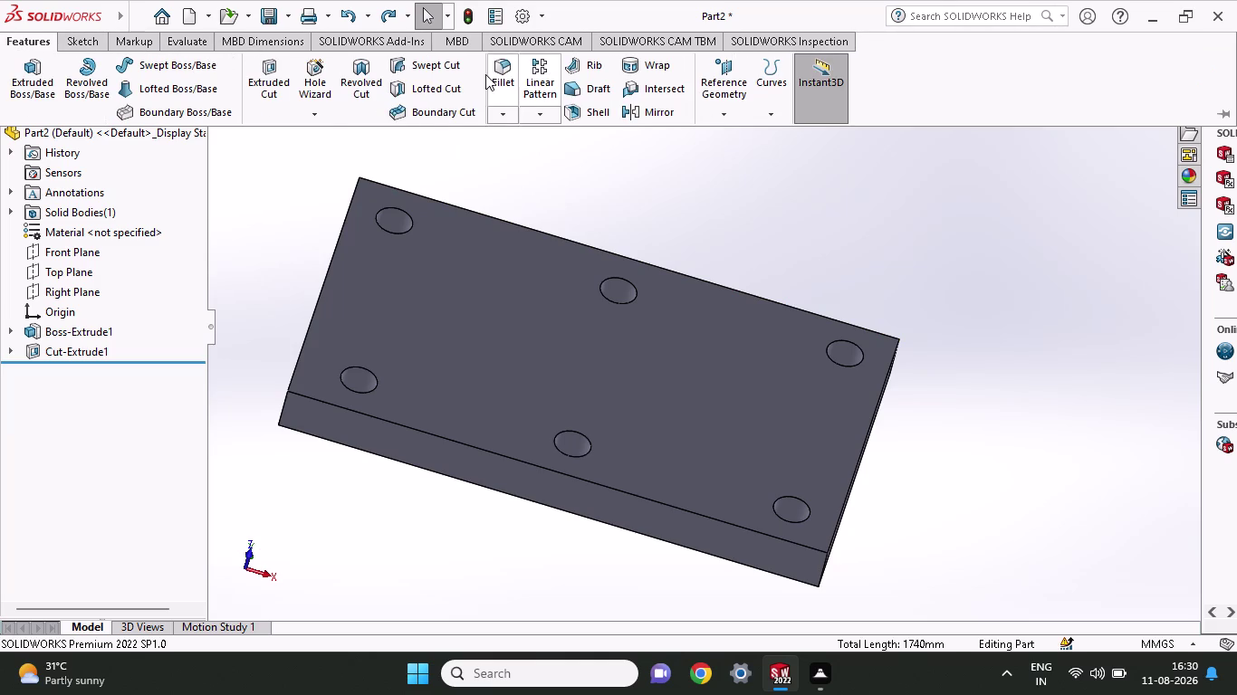
click(484, 74)
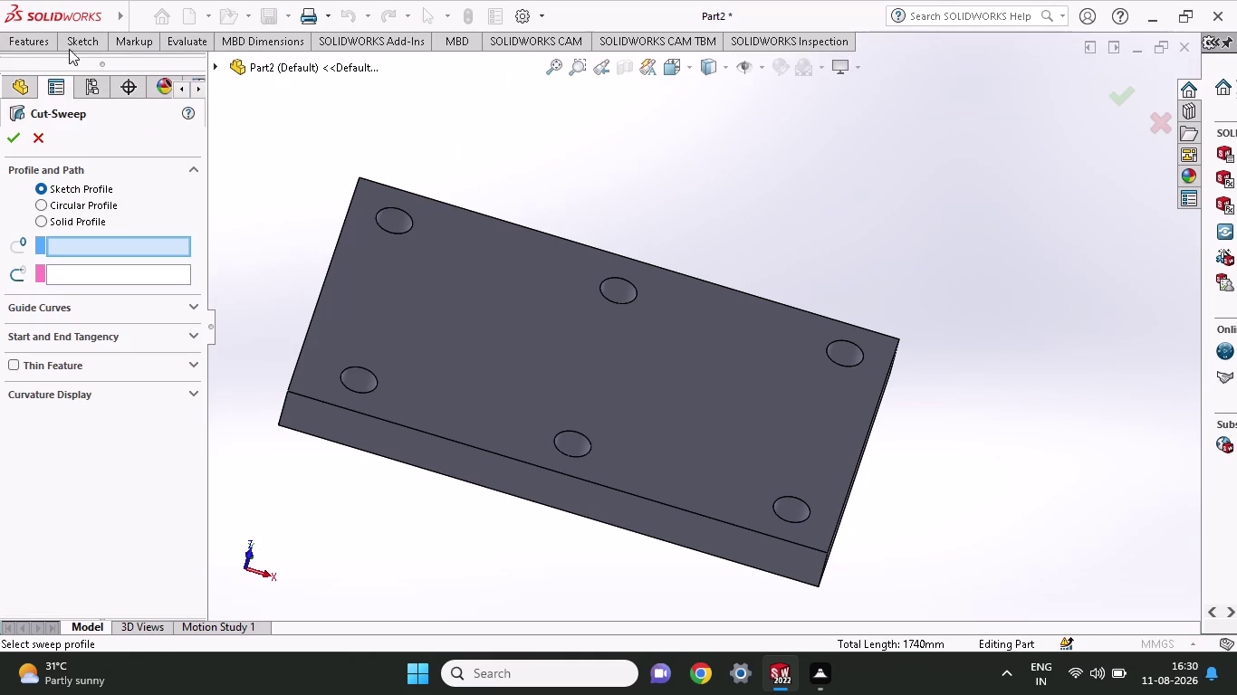
click(38, 146)
click(30, 47)
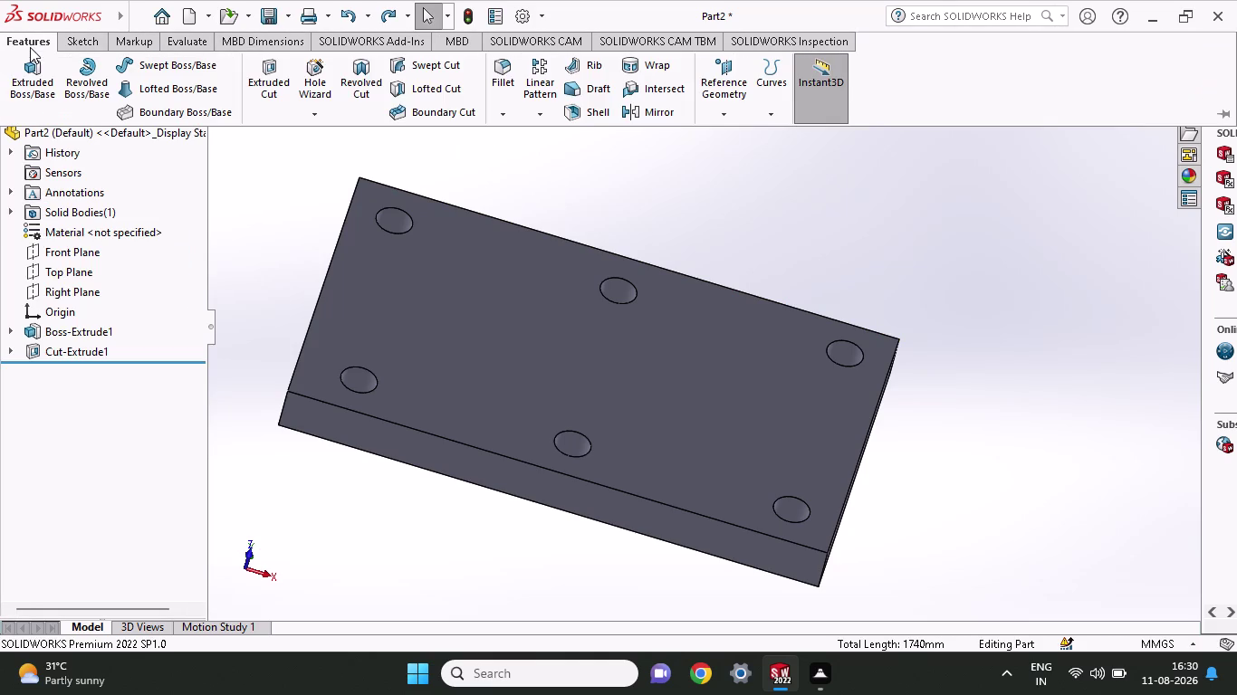
click(500, 68)
middle_drag(927, 543, 941, 432)
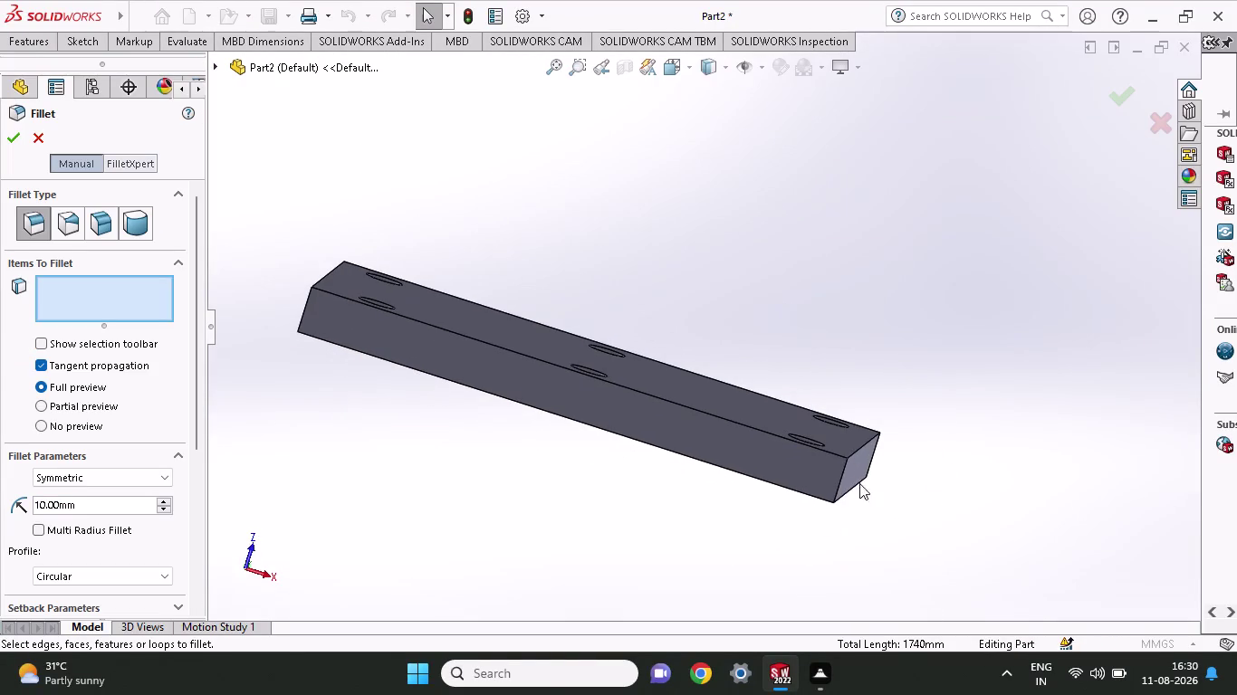
Add the plate's four vertical corner edges to the fillet selection.
click(839, 481)
middle_drag(994, 474, 972, 473)
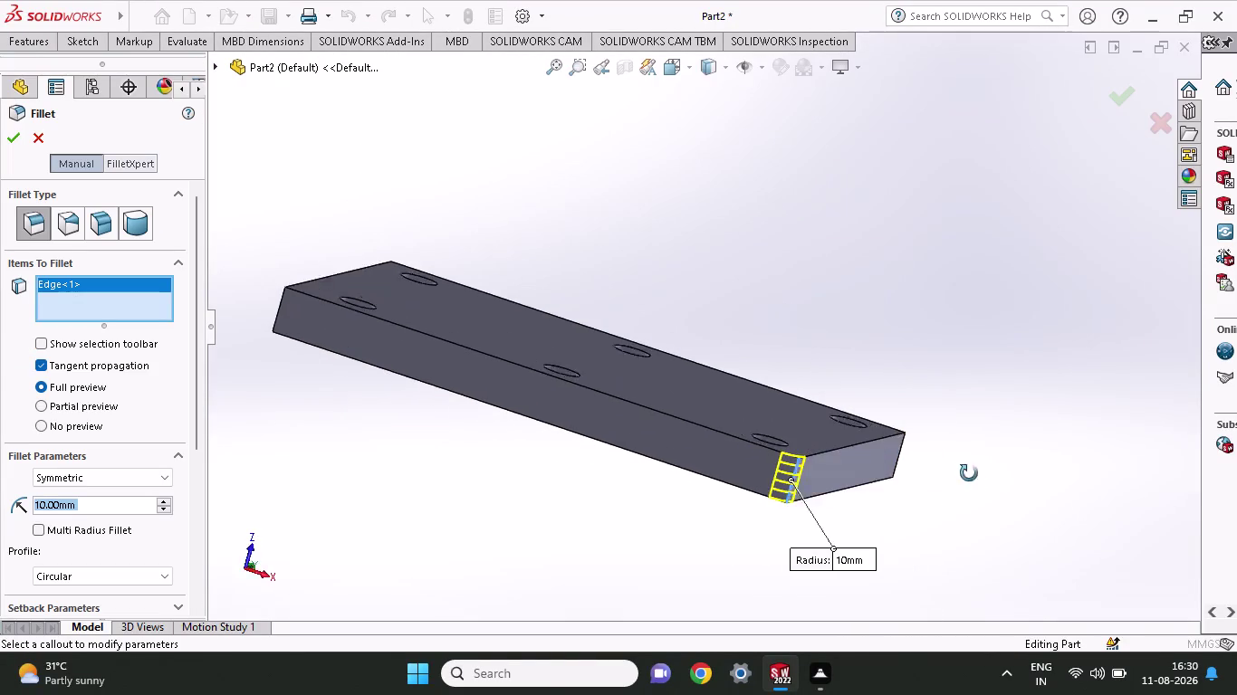
middle_drag(972, 474, 830, 488)
click(663, 478)
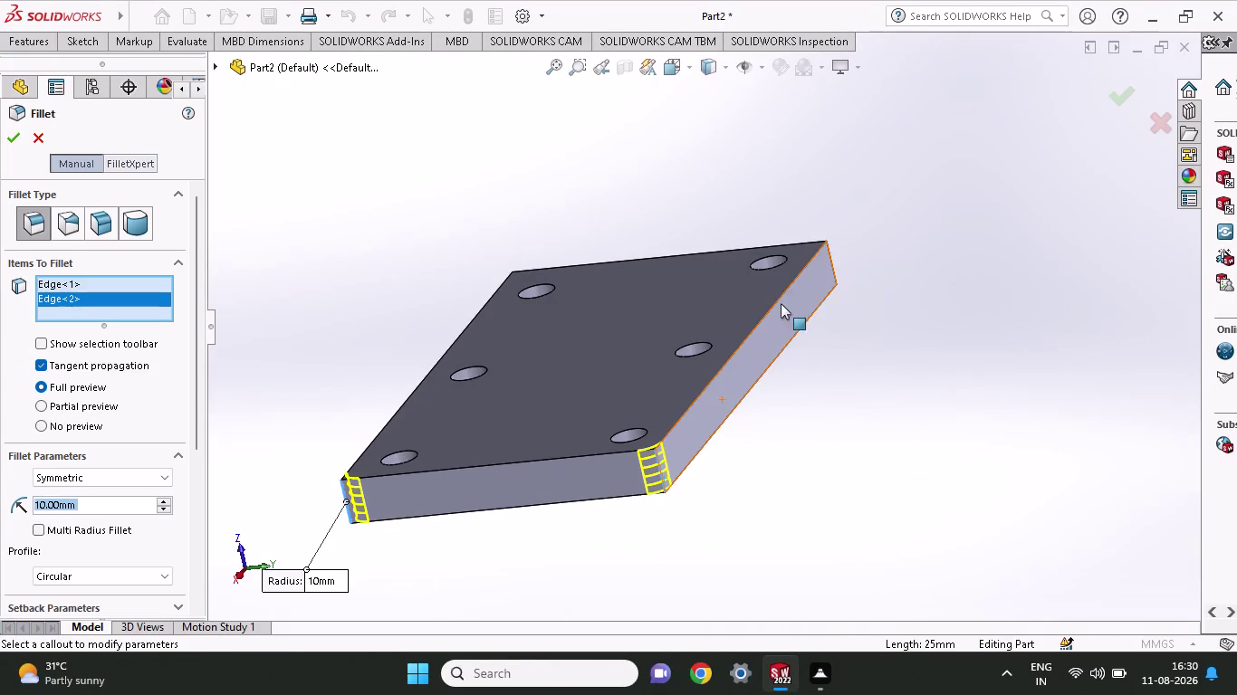
click(833, 267)
middle_drag(861, 395, 958, 368)
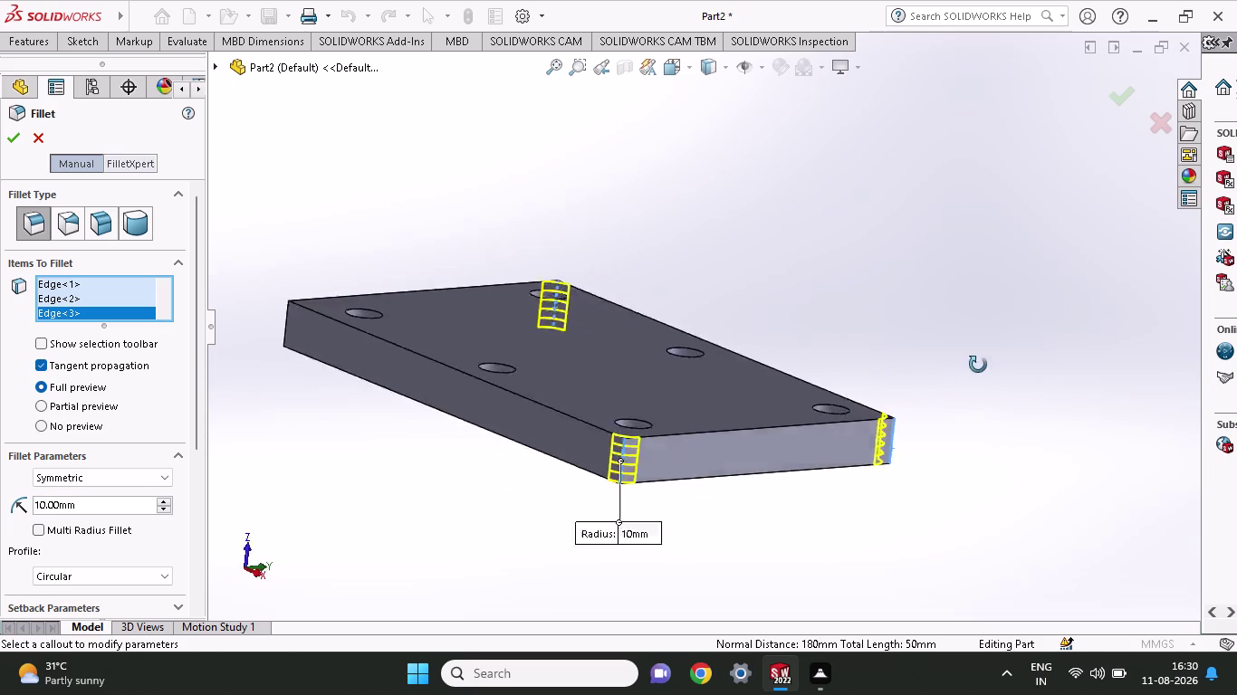
middle_drag(957, 368, 1044, 362)
click(336, 332)
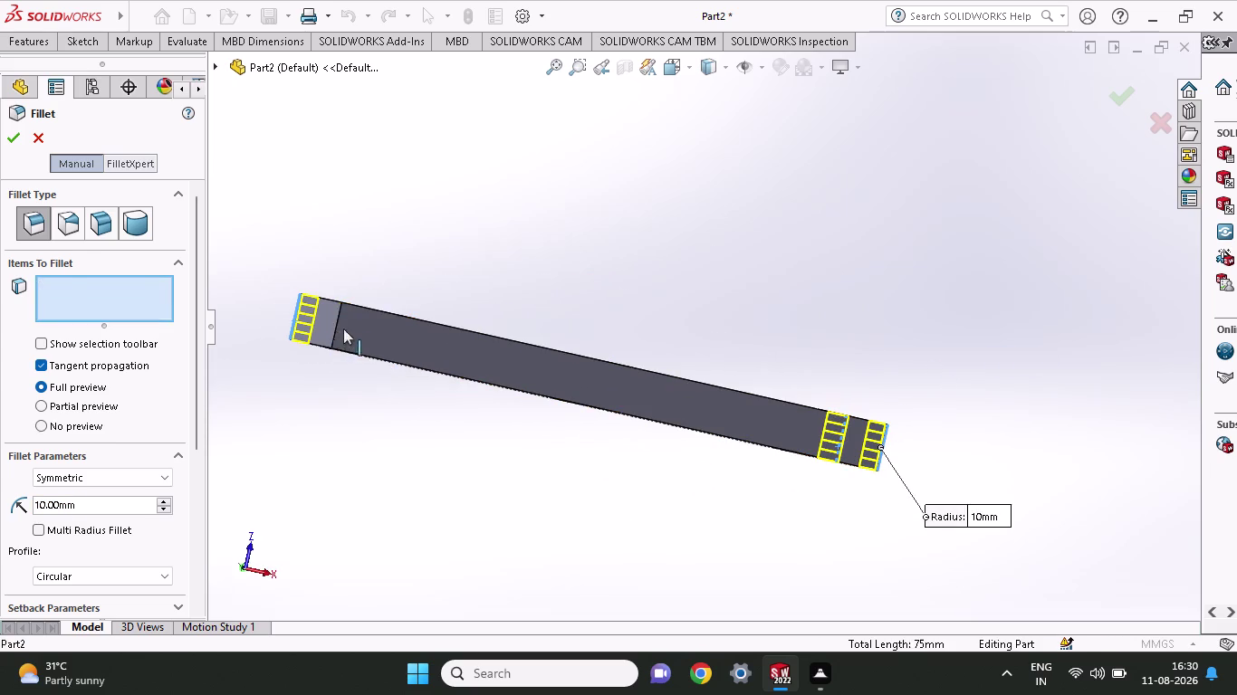
Add seven of the plate's top perimeter edges to the fillet selection.
middle_drag(694, 247, 687, 353)
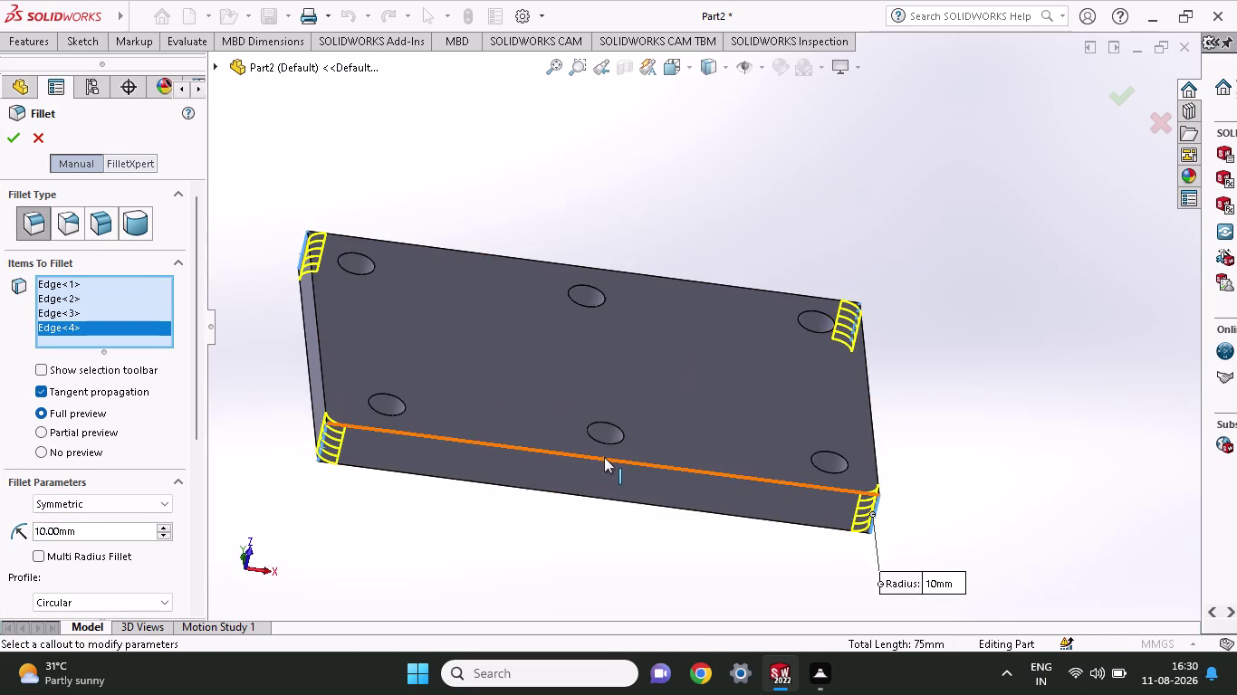
click(604, 457)
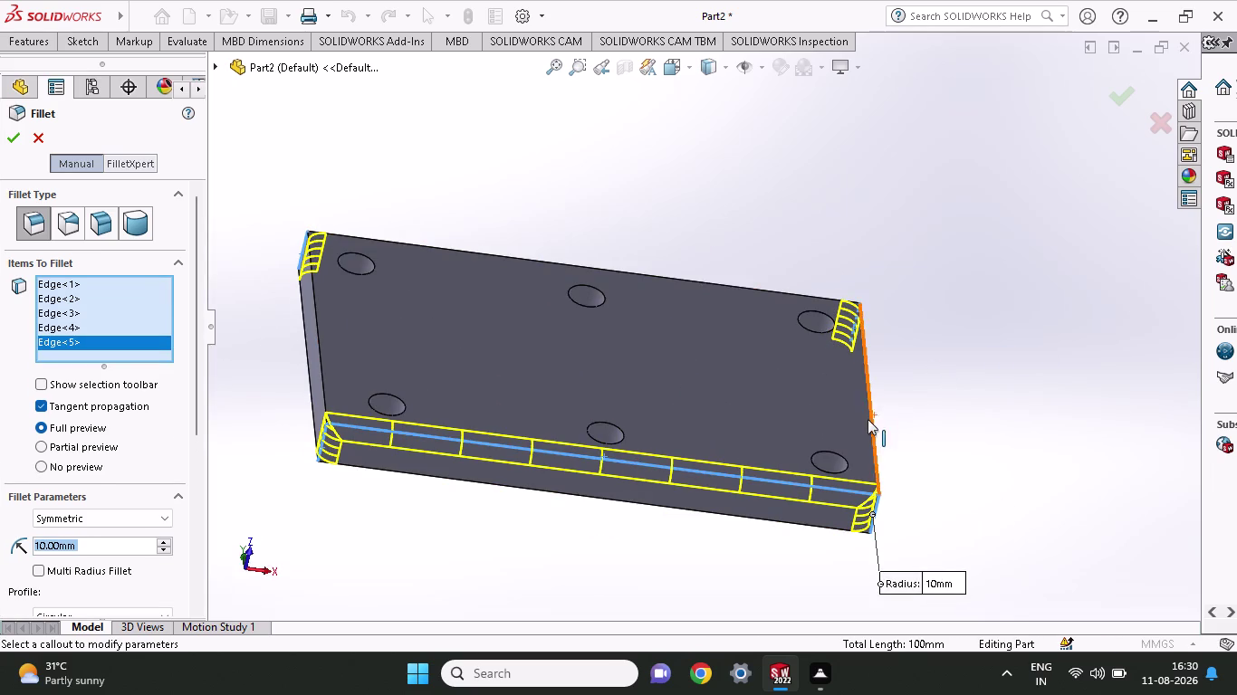
click(871, 419)
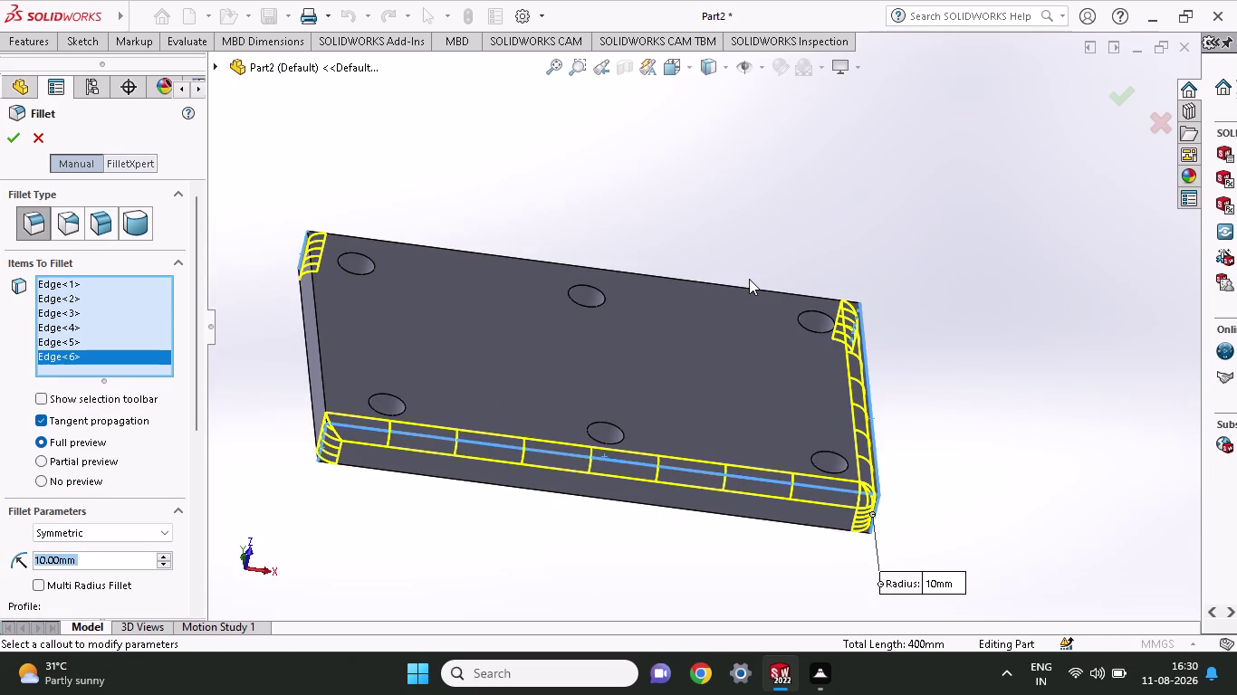
click(746, 290)
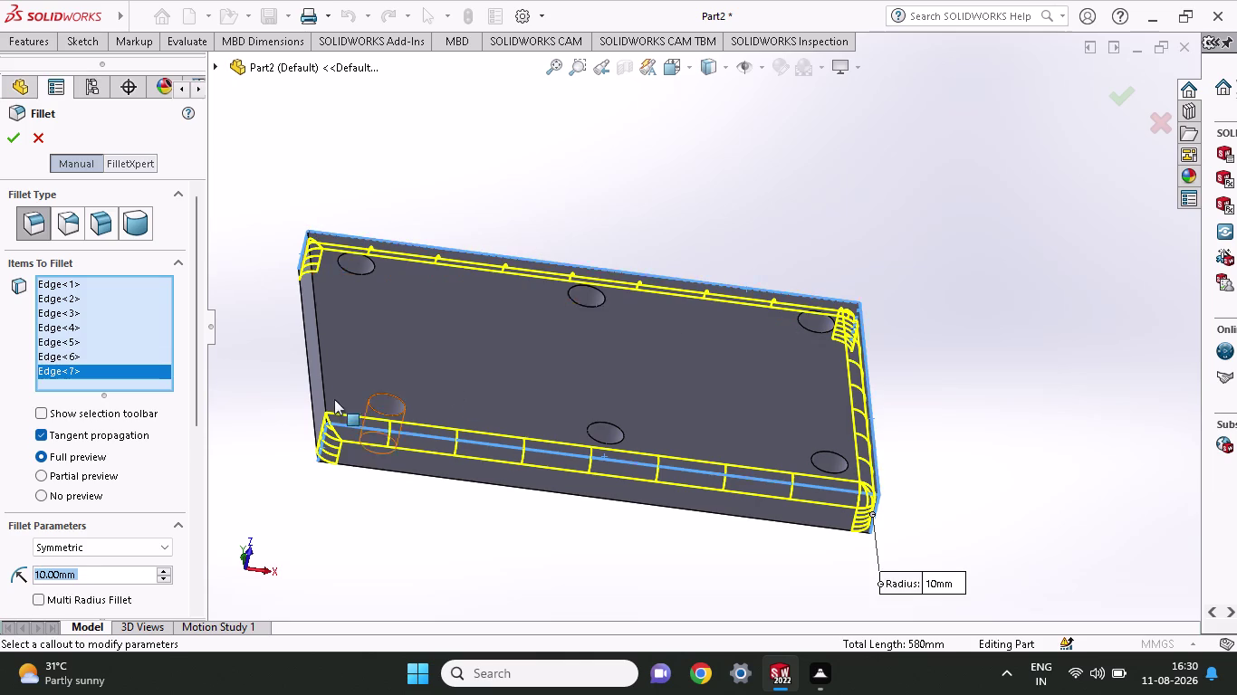
click(325, 373)
middle_drag(496, 493, 574, 261)
click(387, 205)
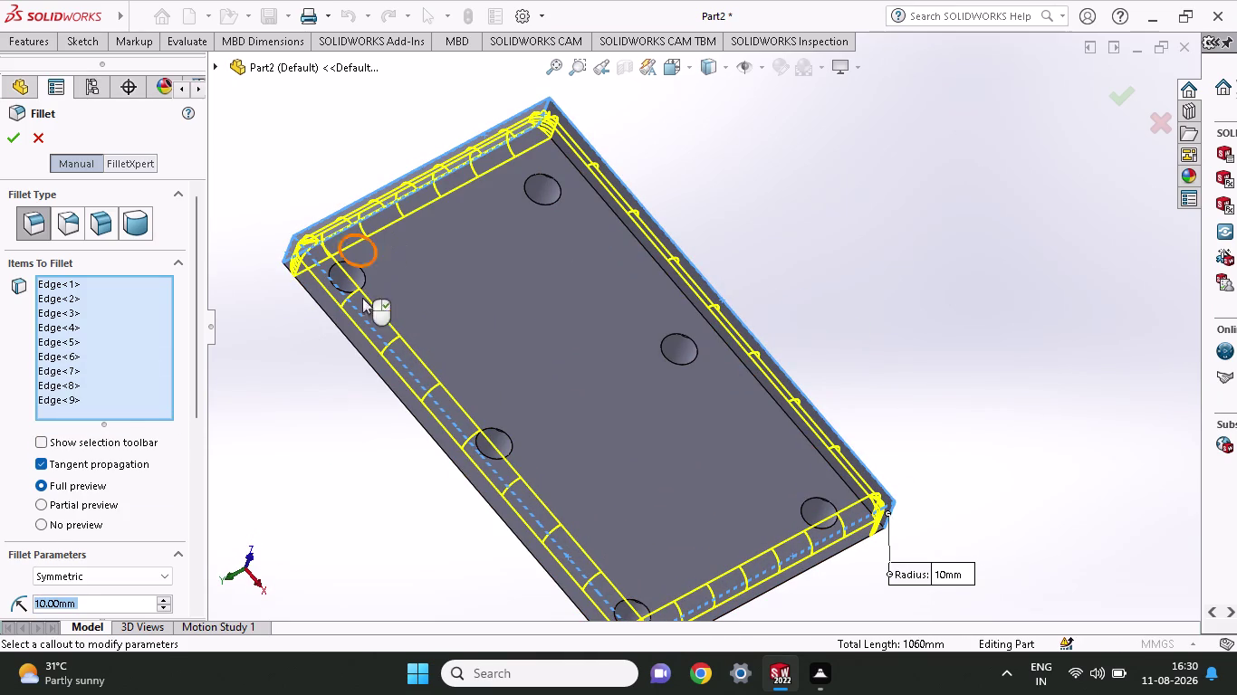
click(370, 369)
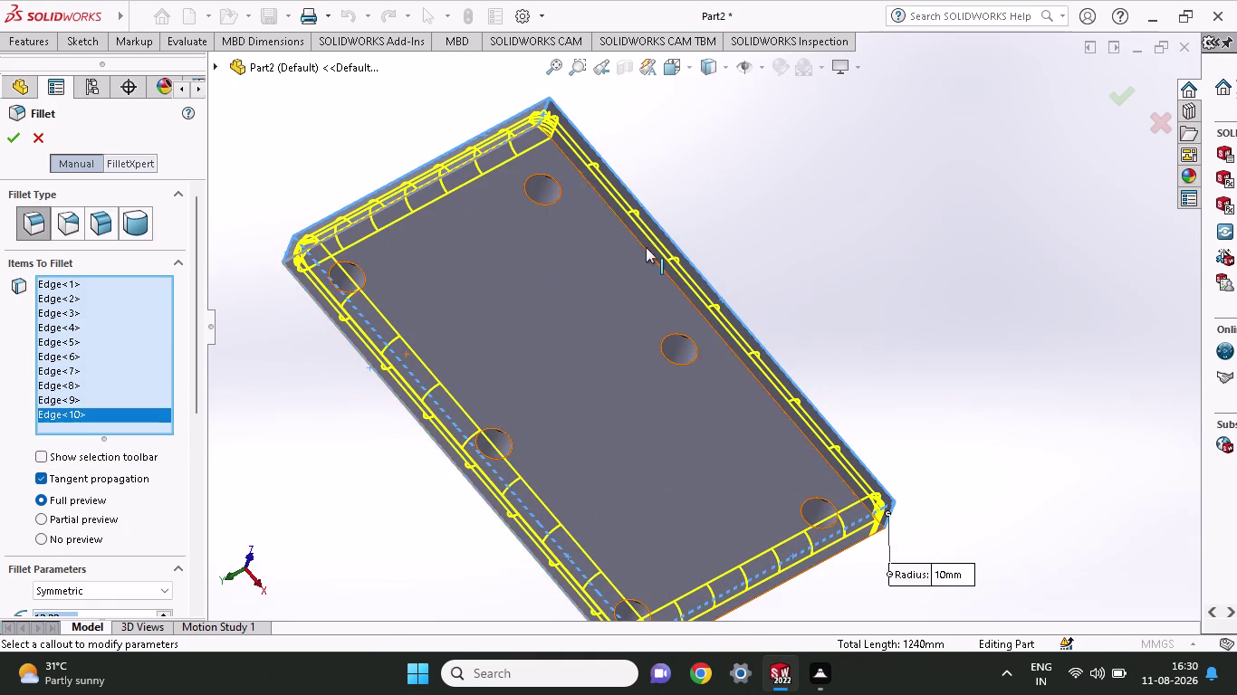
click(646, 247)
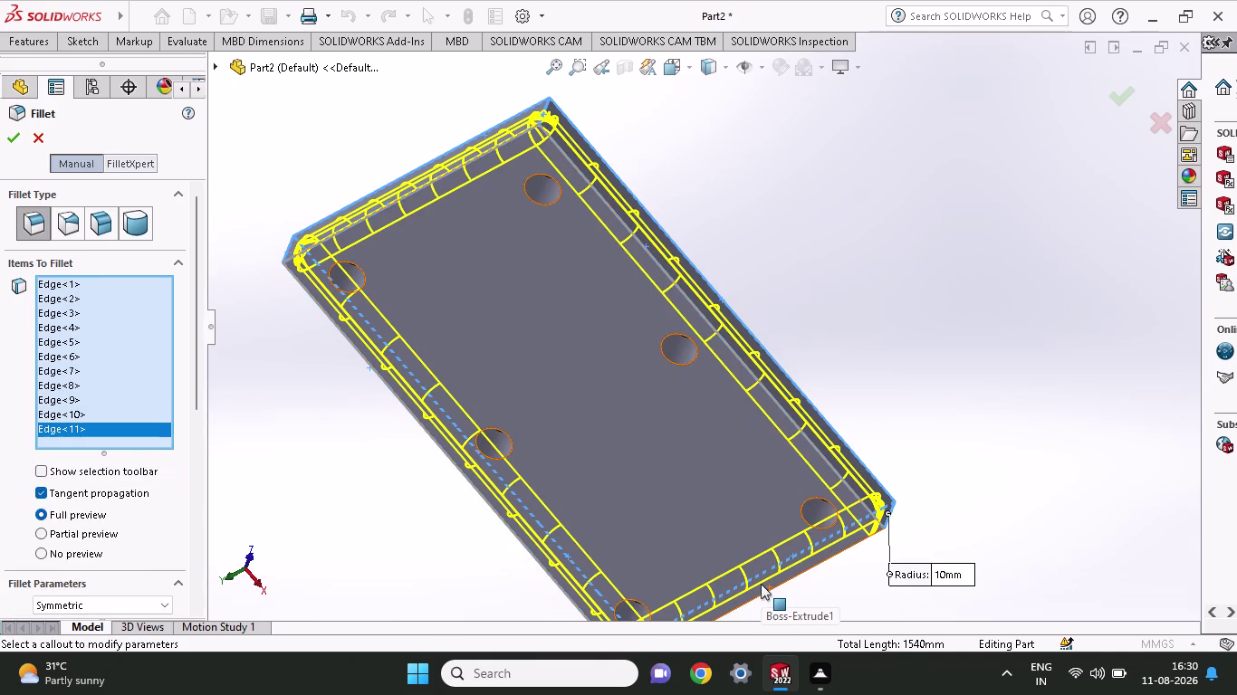
Remove the accidentally added top face and add the last top edge.
click(763, 590)
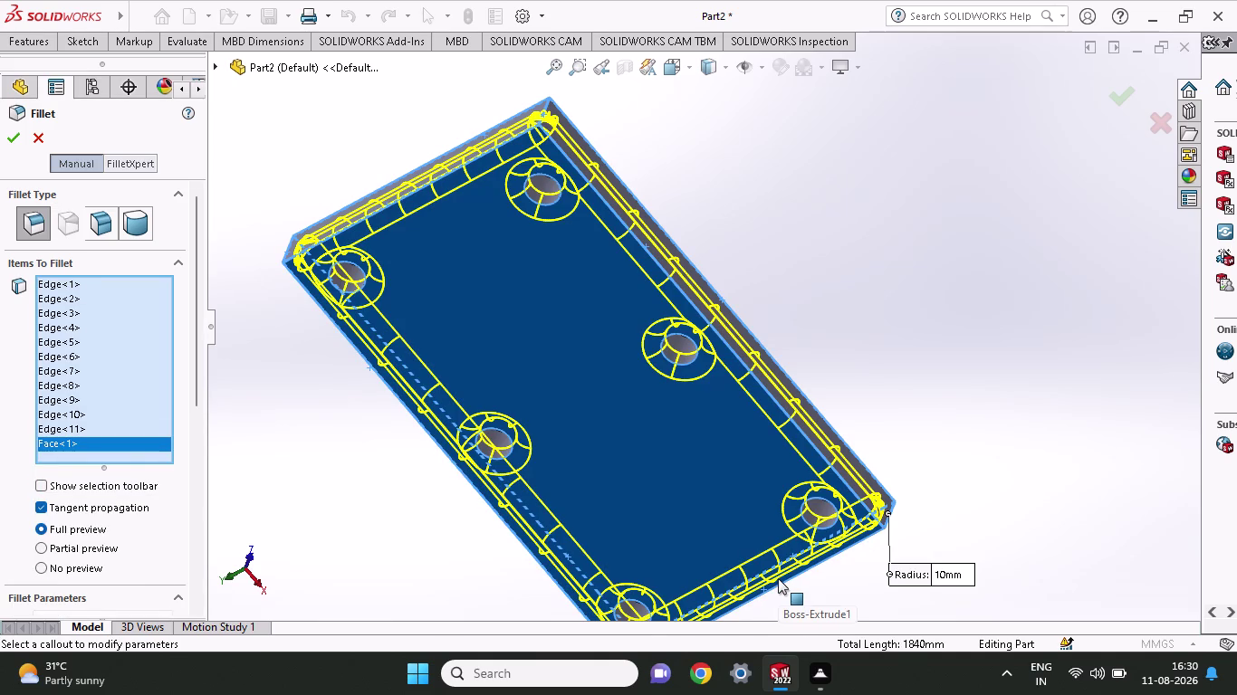
right_click(88, 446)
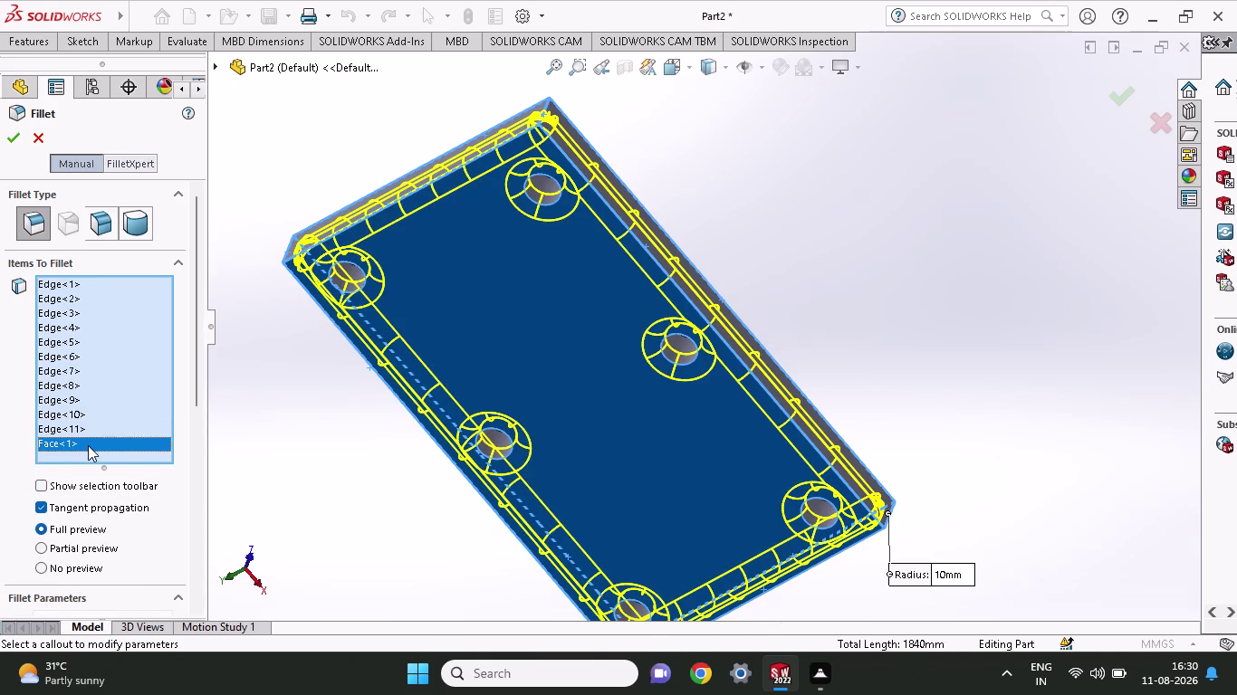
click(120, 480)
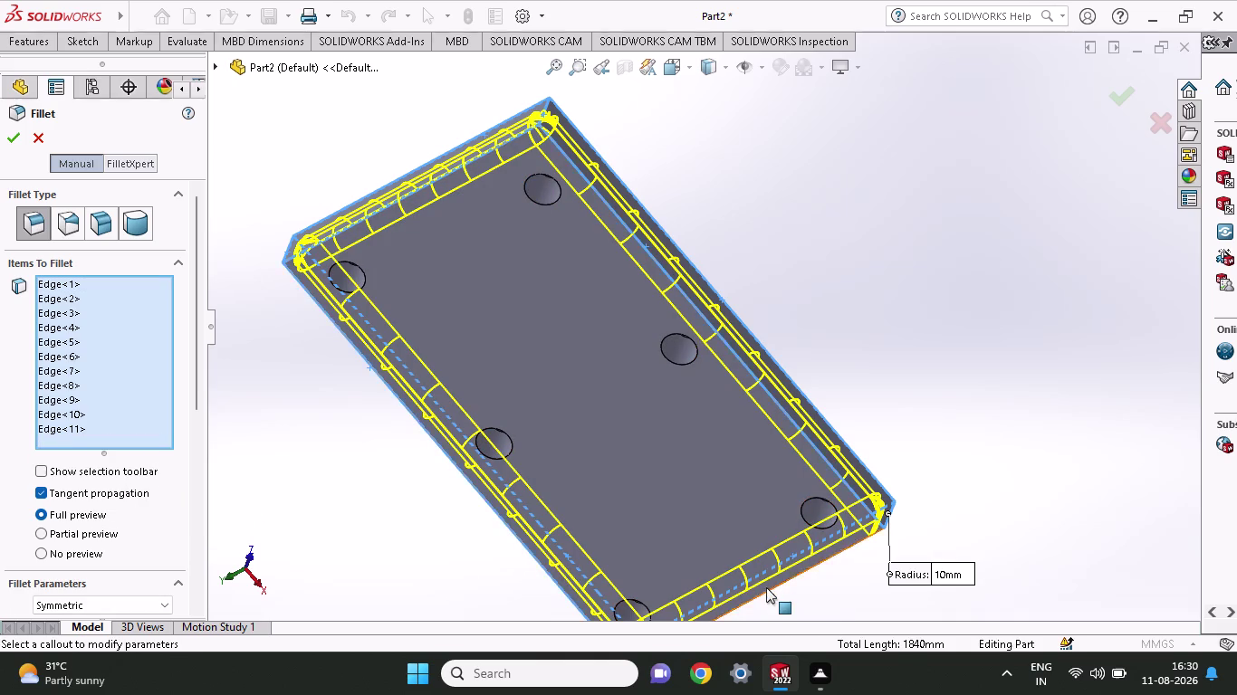
click(771, 590)
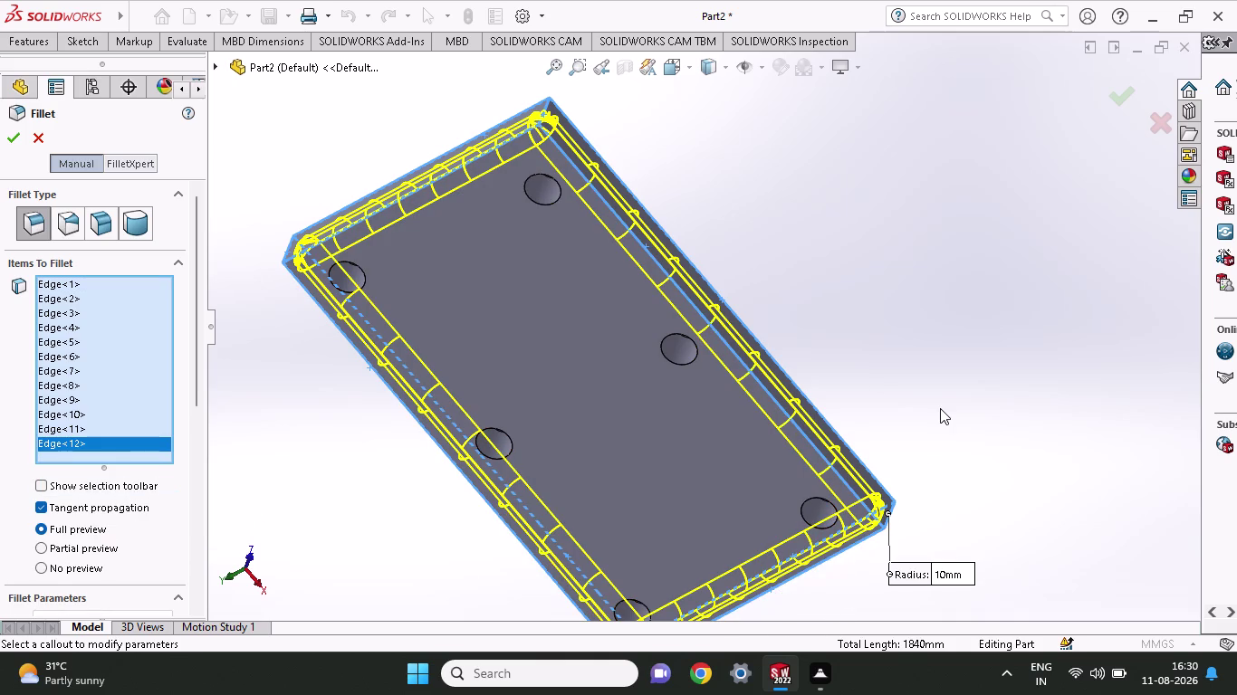
scroll(down, 3)
scroll(down, 3)
Change the fillet radius to 2 mm and apply it to the twelve edges as Fillet3.
drag(200, 386, 206, 528)
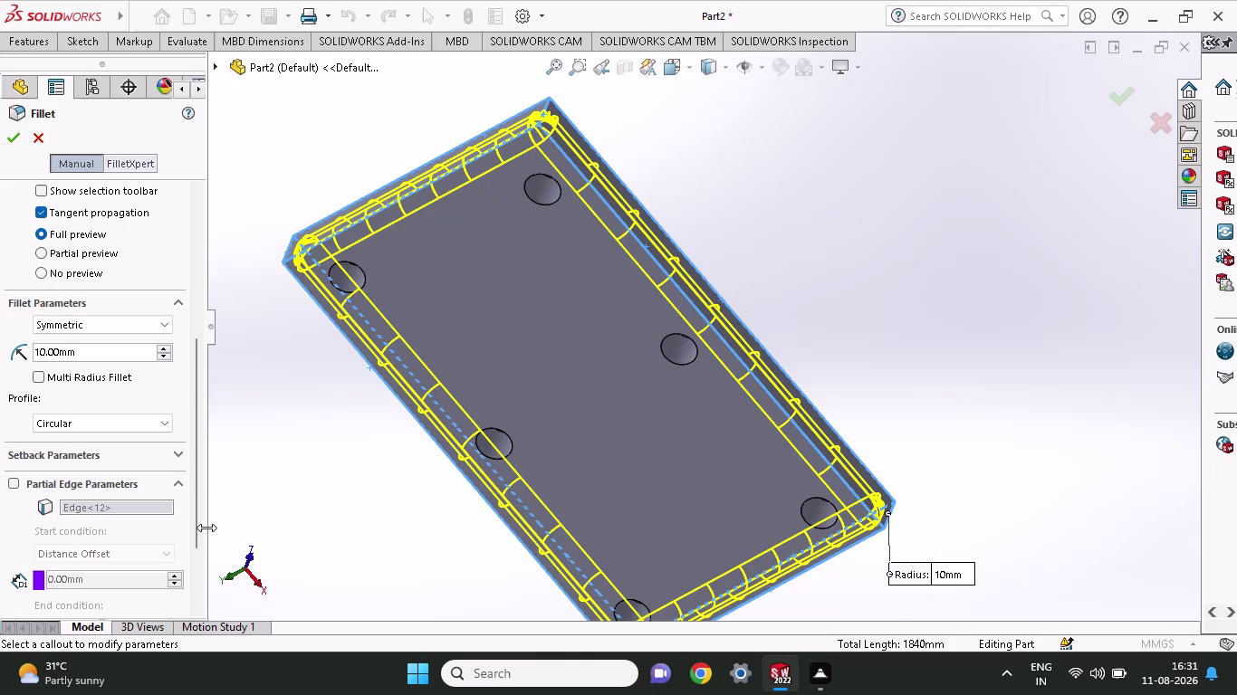
drag(102, 358, 2, 345)
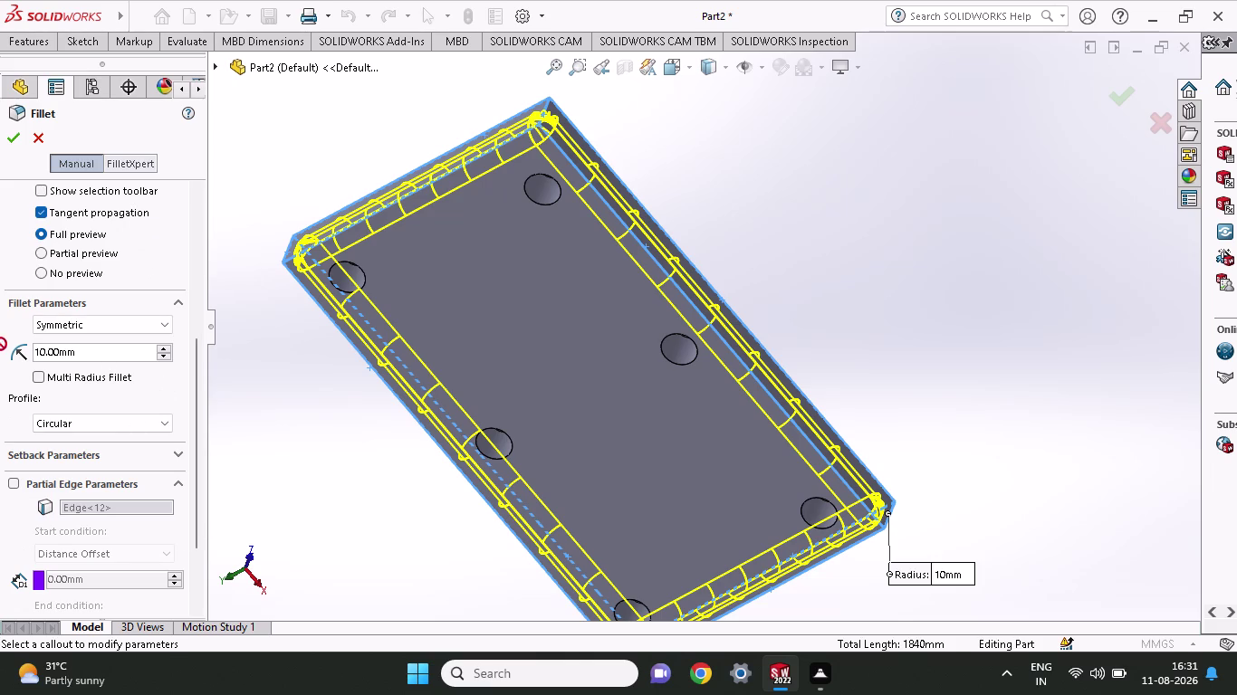
drag(2, 345, 0, 344)
key(2)
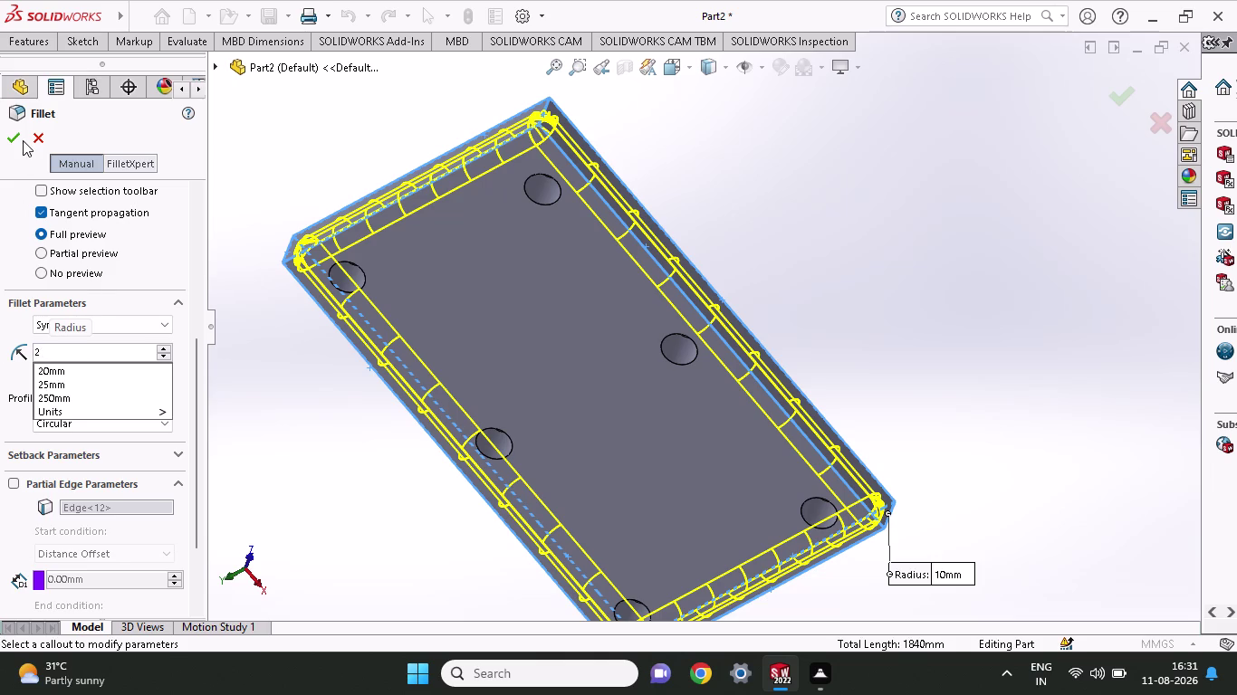
click(2, 137)
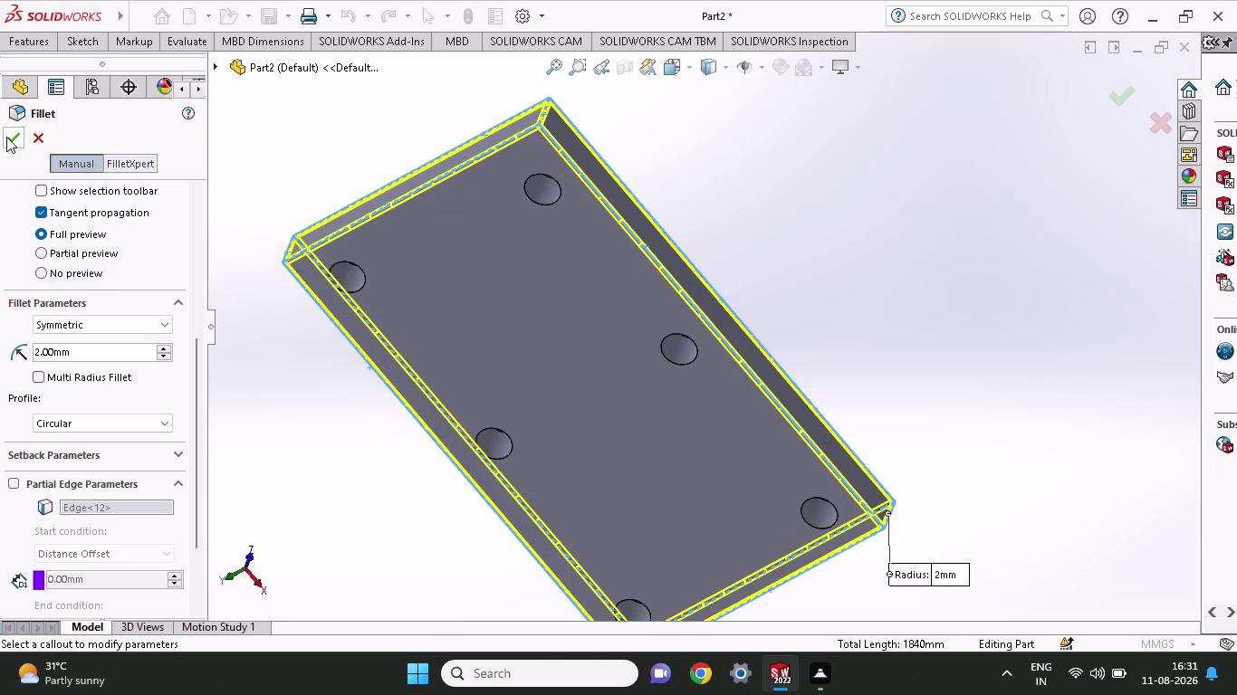
click(10, 139)
middle_drag(818, 238, 686, 538)
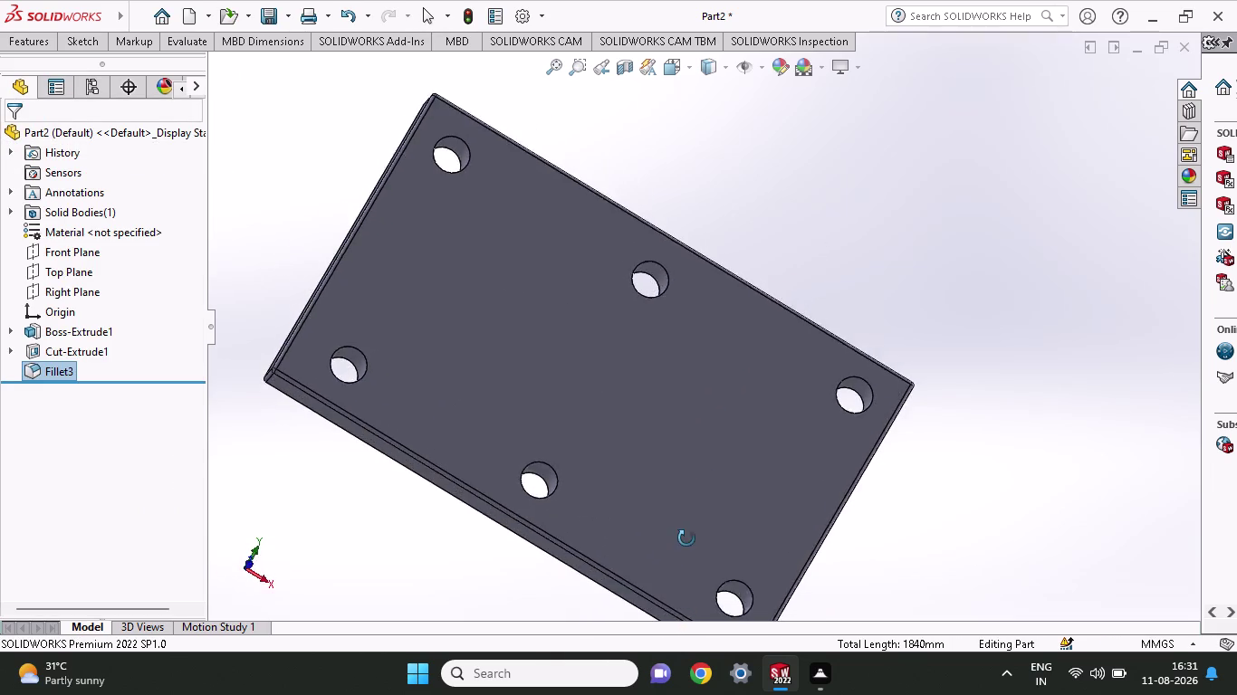
Undo Fillet3 with Ctrl+Z, leaving Cut-Extrude1 as the plate's last feature.
middle_drag(686, 539, 693, 279)
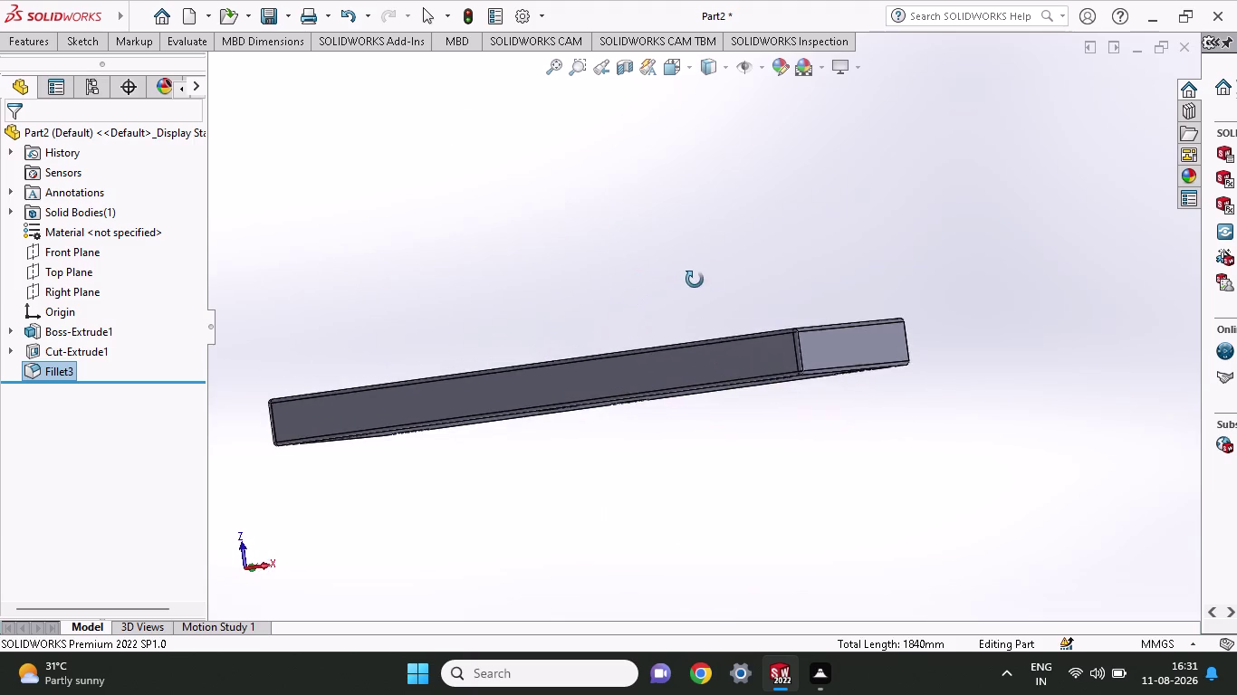
middle_drag(693, 280, 726, 349)
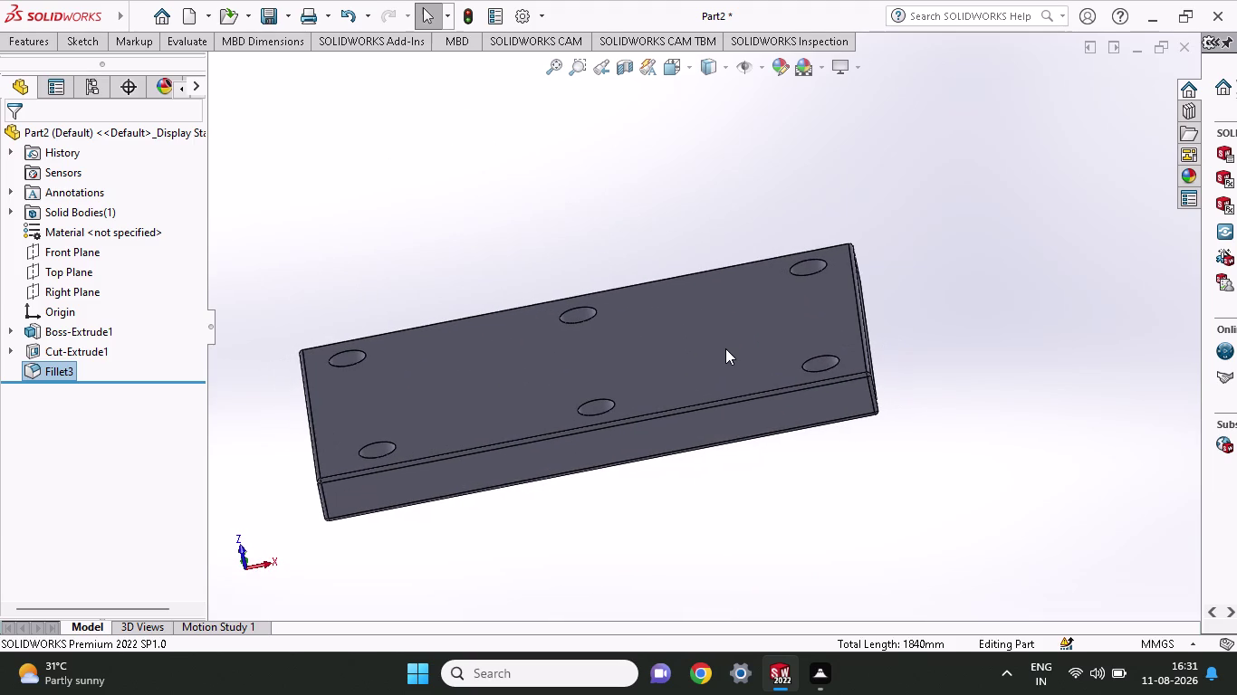
key(ctrl+z)
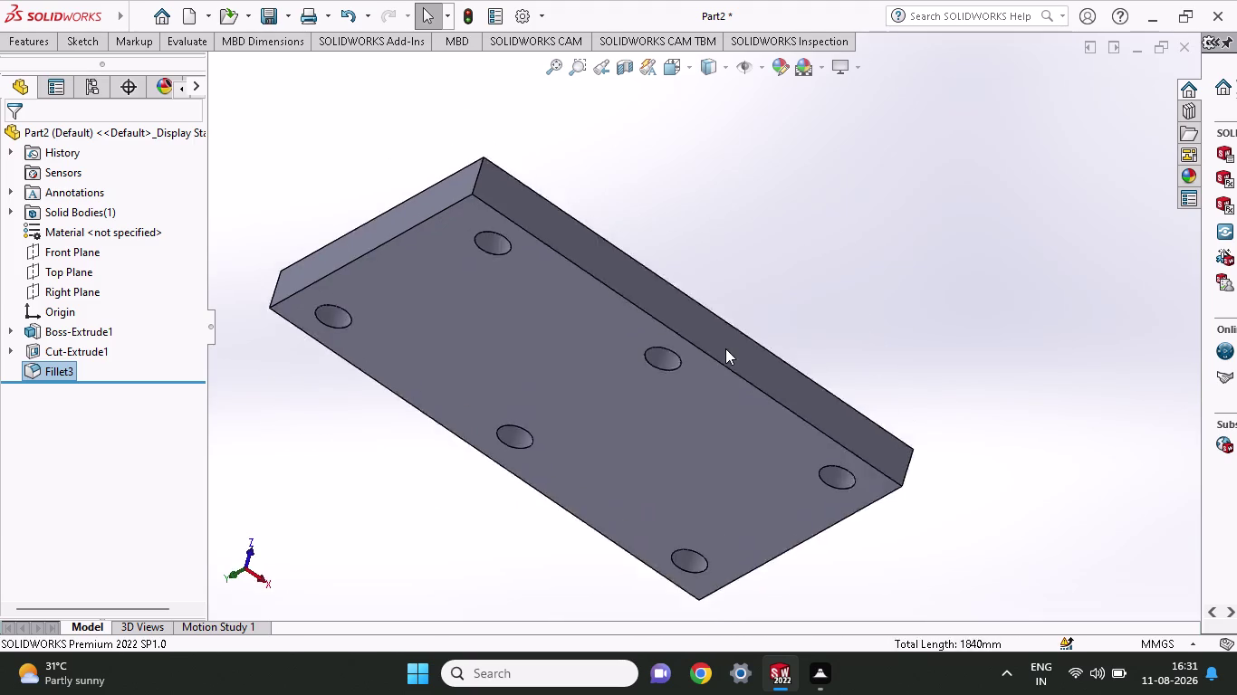
middle_drag(772, 246, 647, 426)
scroll(down, 3)
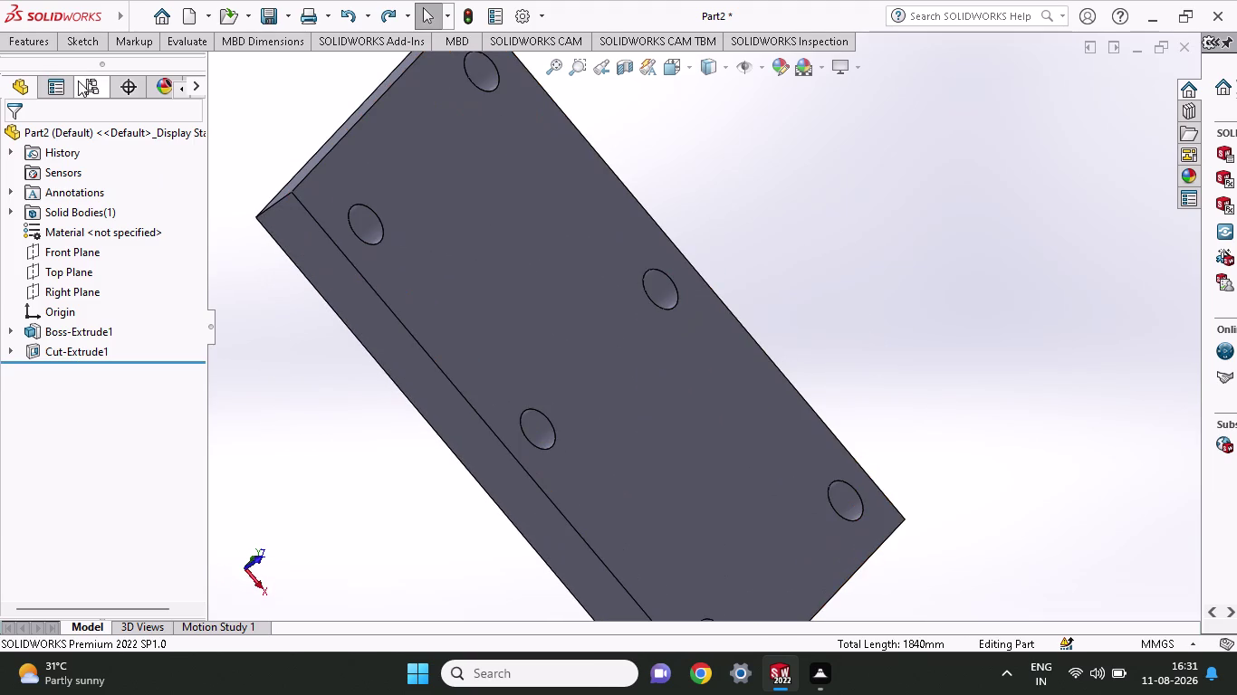
click(44, 42)
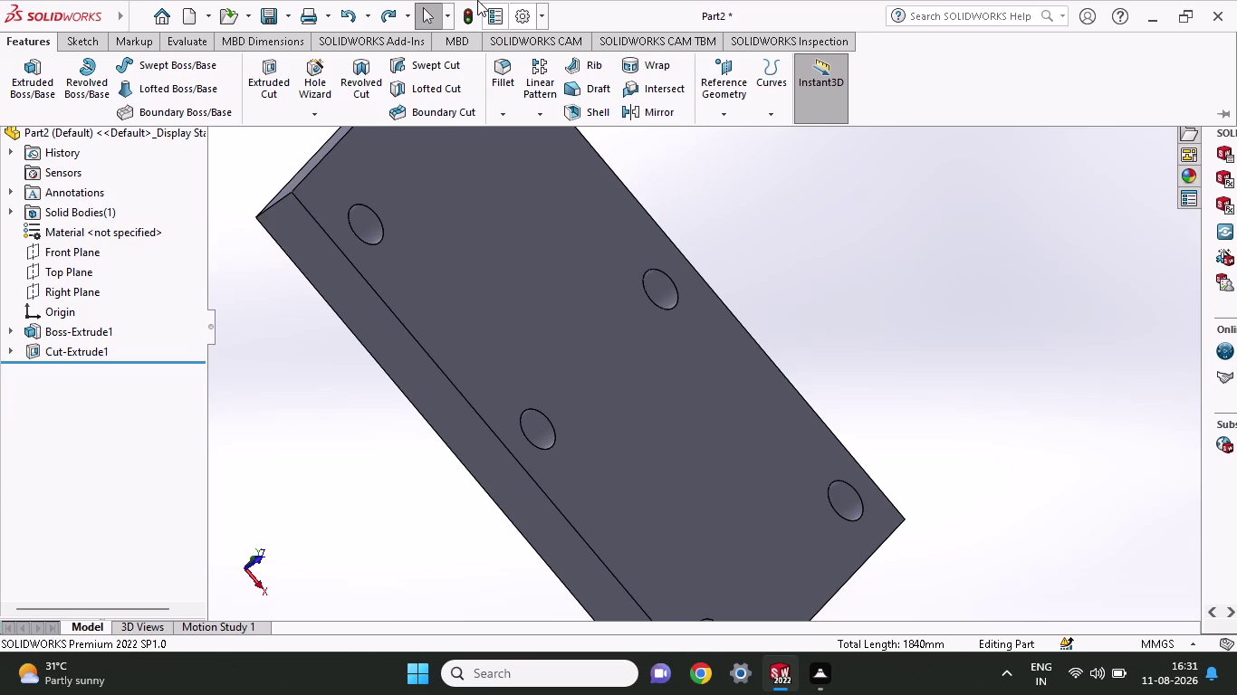
Start a fillet and settle on the Constant Size fillet type.
click(506, 79)
middle_drag(828, 200, 684, 405)
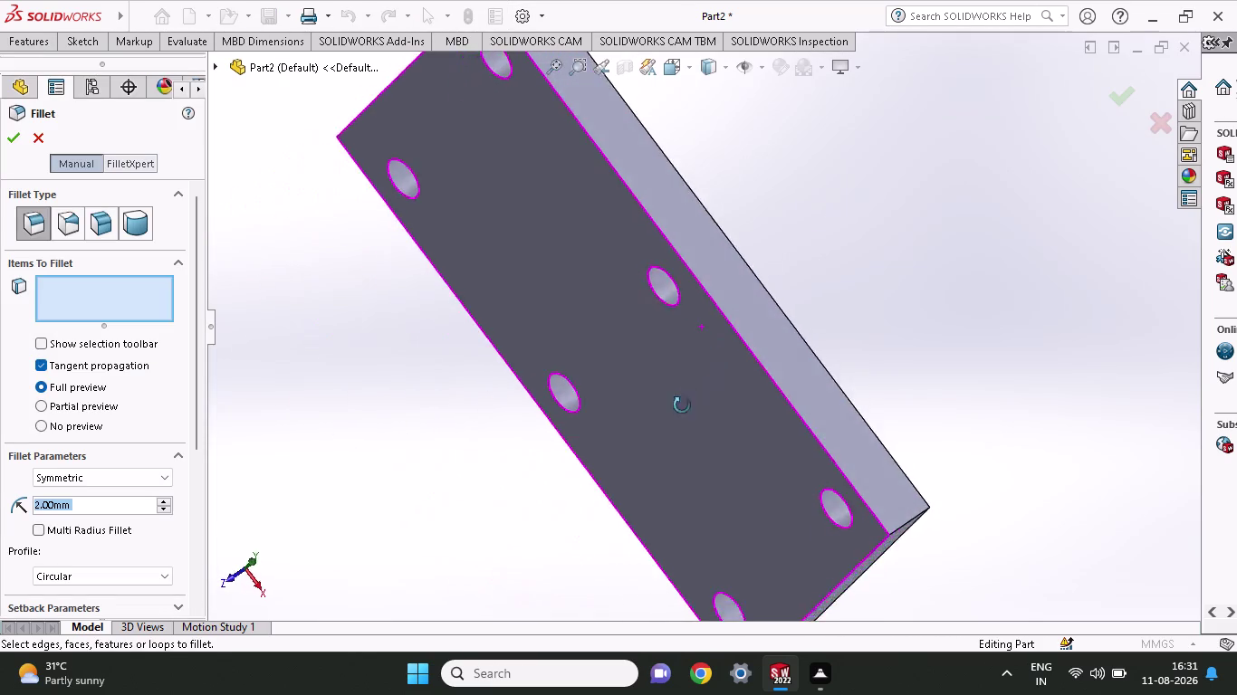
middle_drag(684, 405, 869, 222)
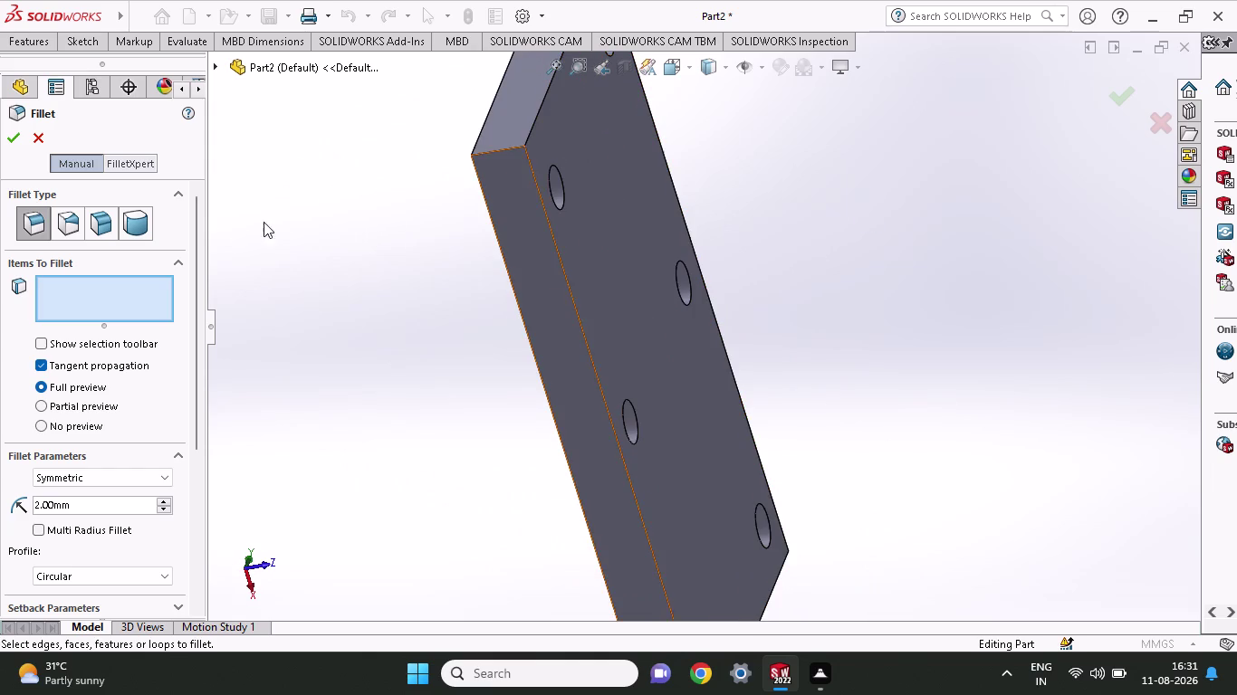
click(122, 166)
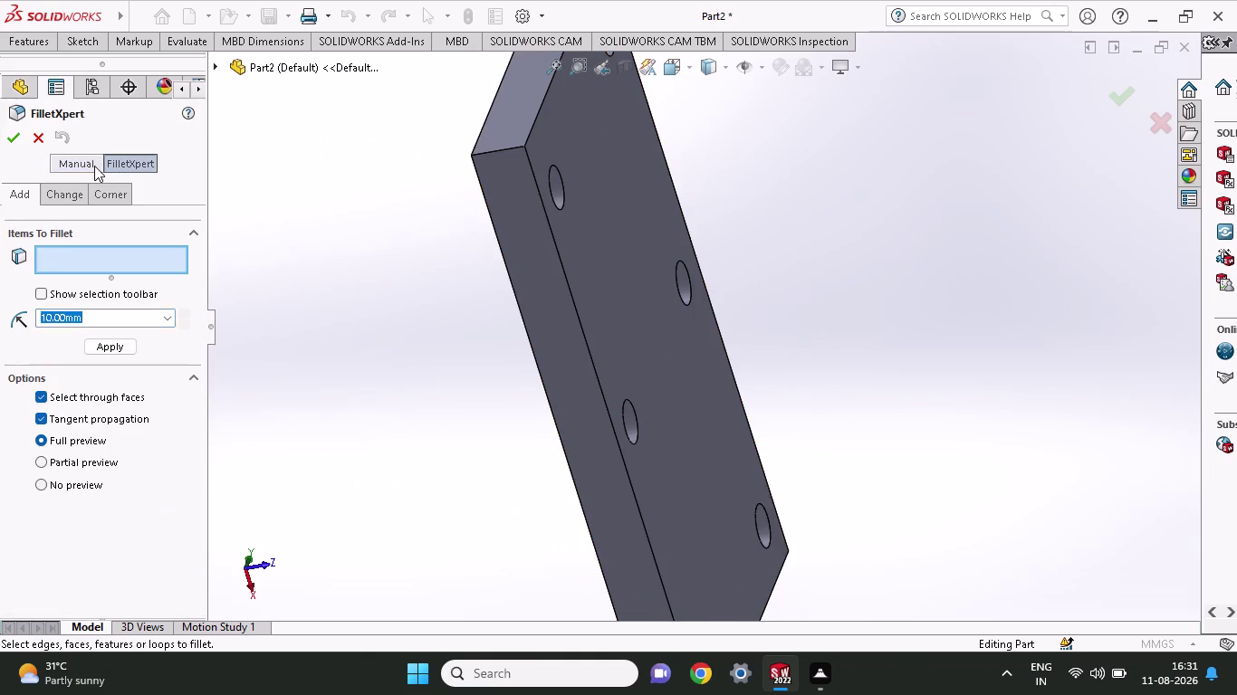
click(94, 166)
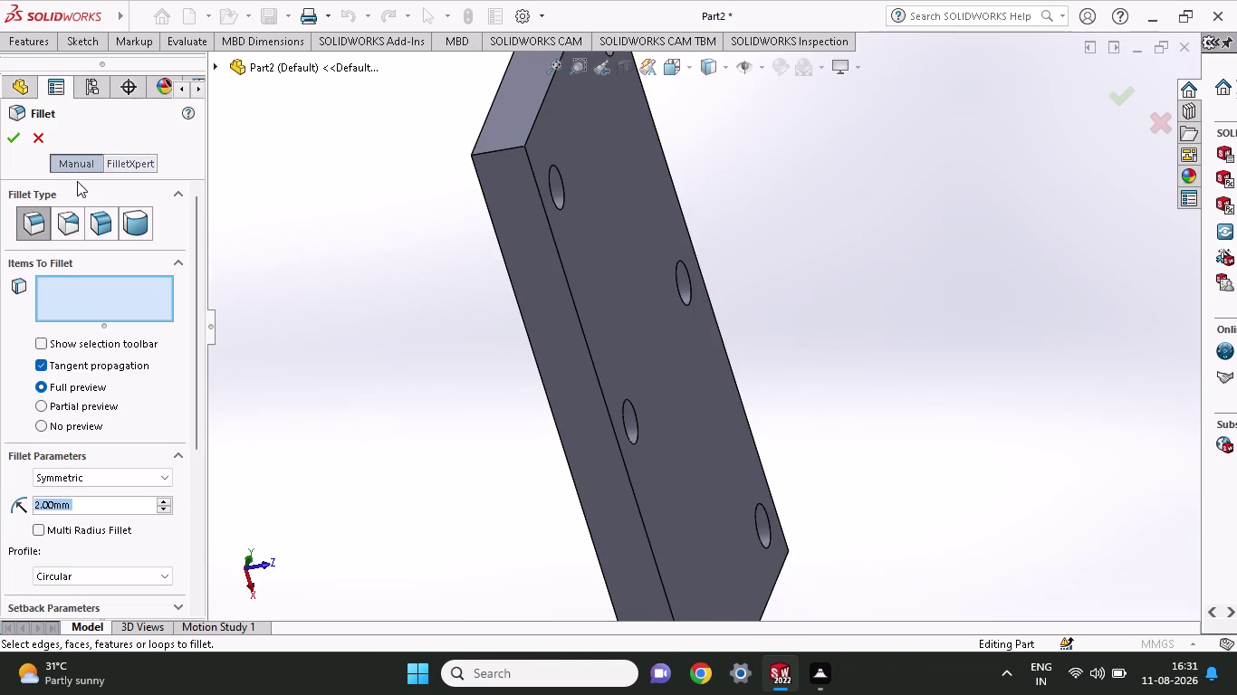
click(62, 231)
click(89, 225)
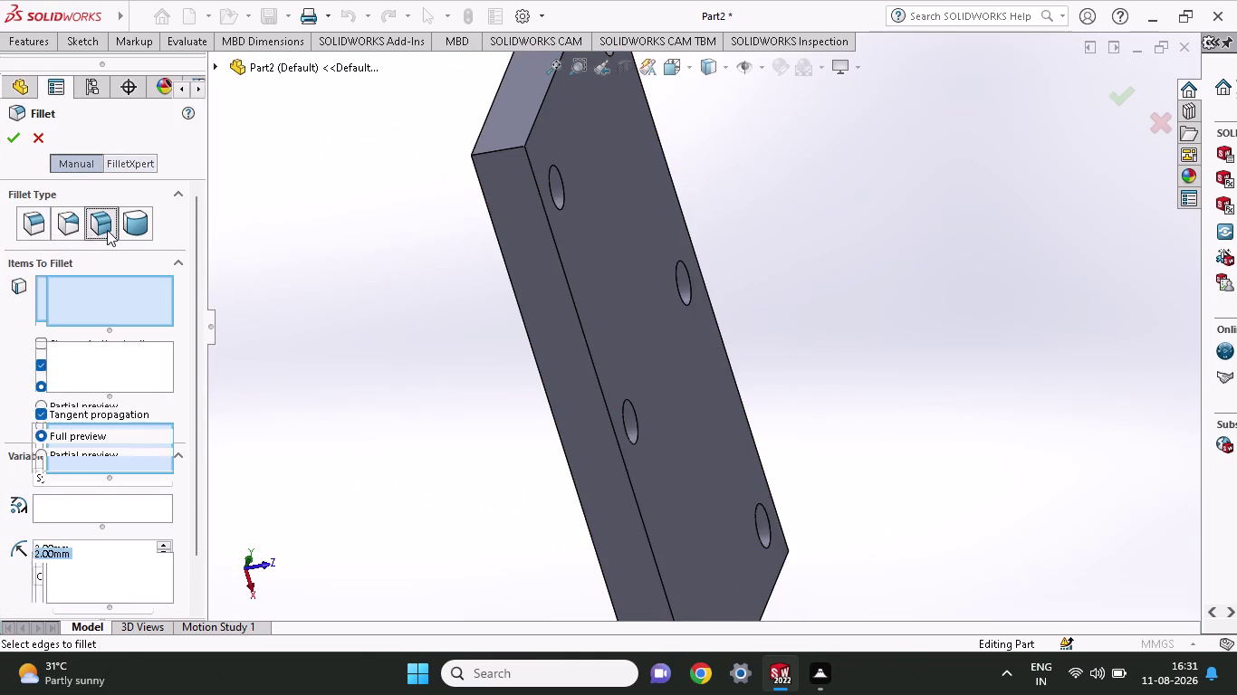
click(142, 232)
click(32, 230)
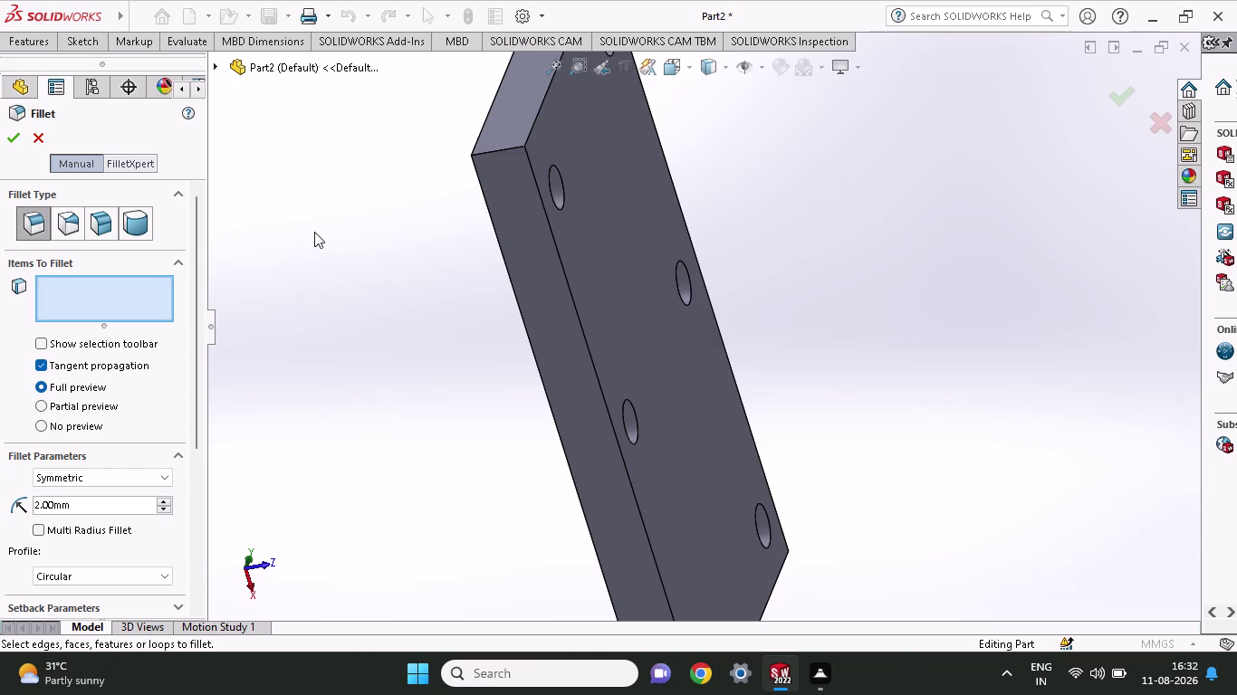
Select the plate's four vertical corner edges, removing a wrongly picked side face.
middle_drag(776, 212, 817, 100)
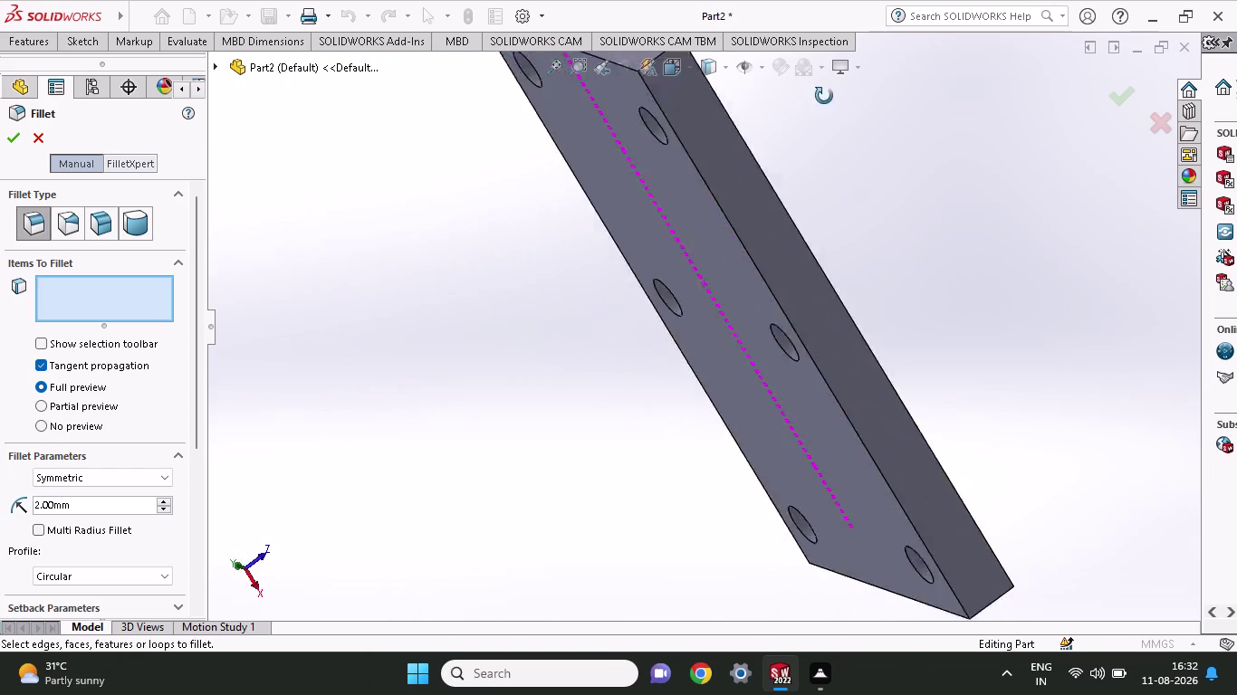
middle_drag(817, 100, 756, 236)
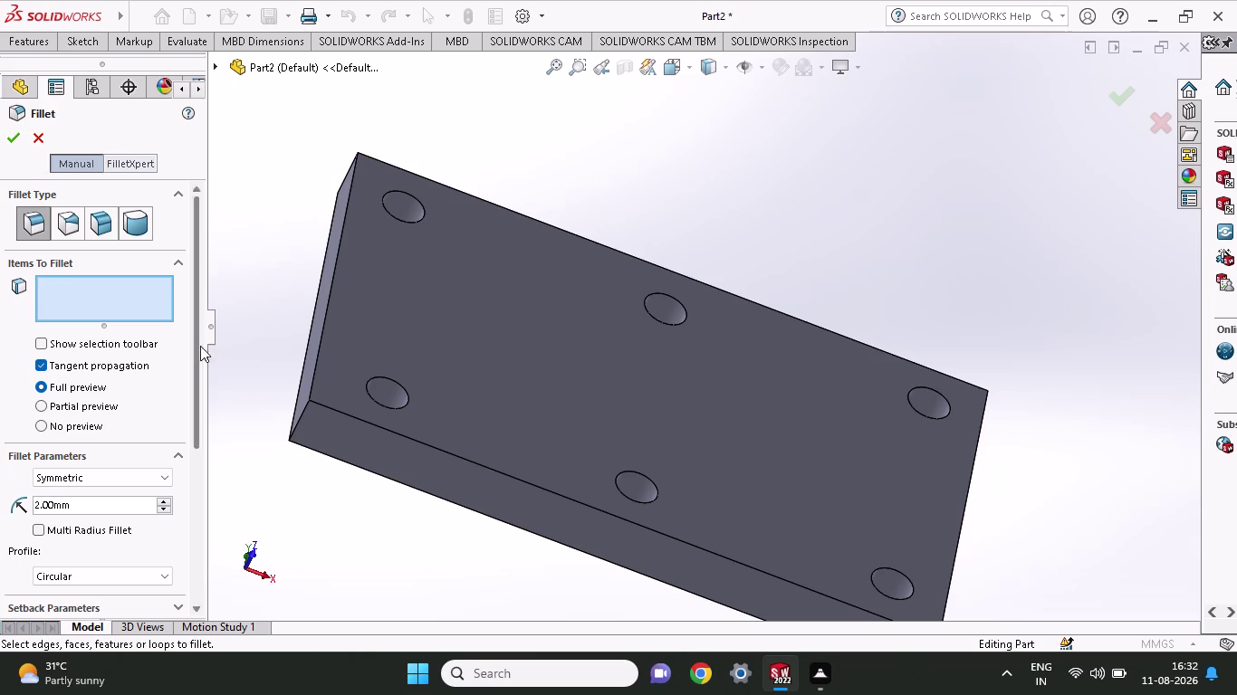
click(297, 425)
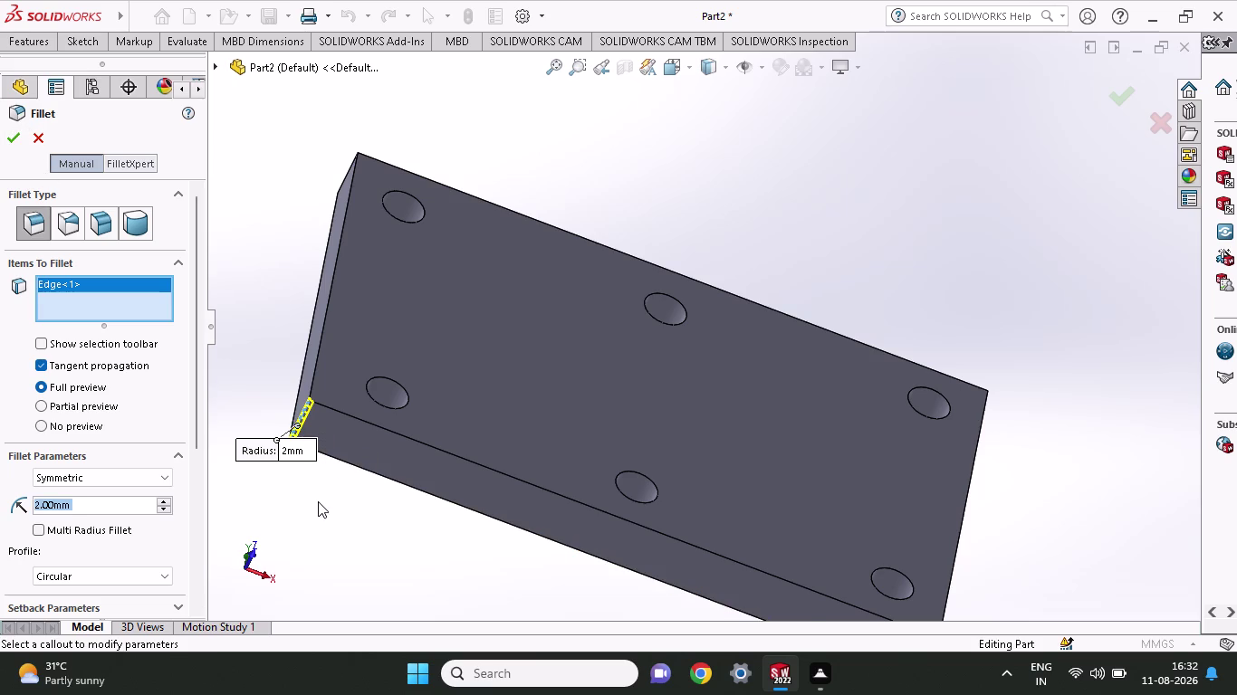
middle_drag(390, 517, 467, 535)
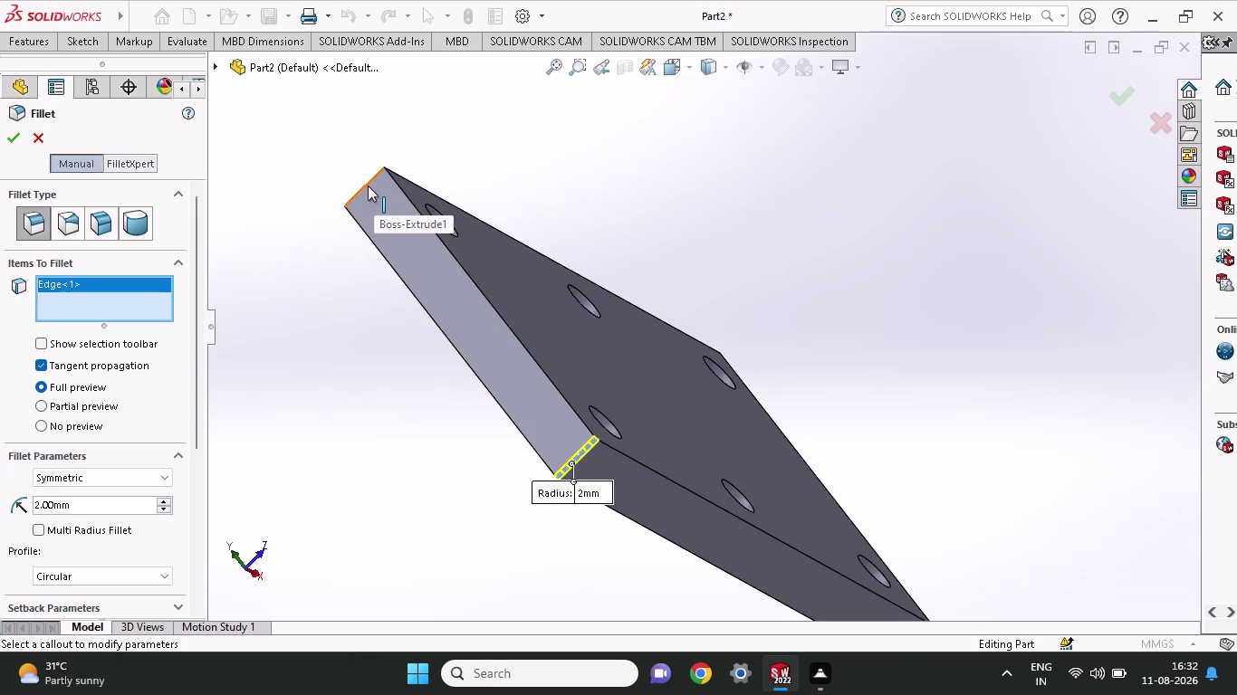
click(368, 185)
middle_drag(961, 390, 852, 266)
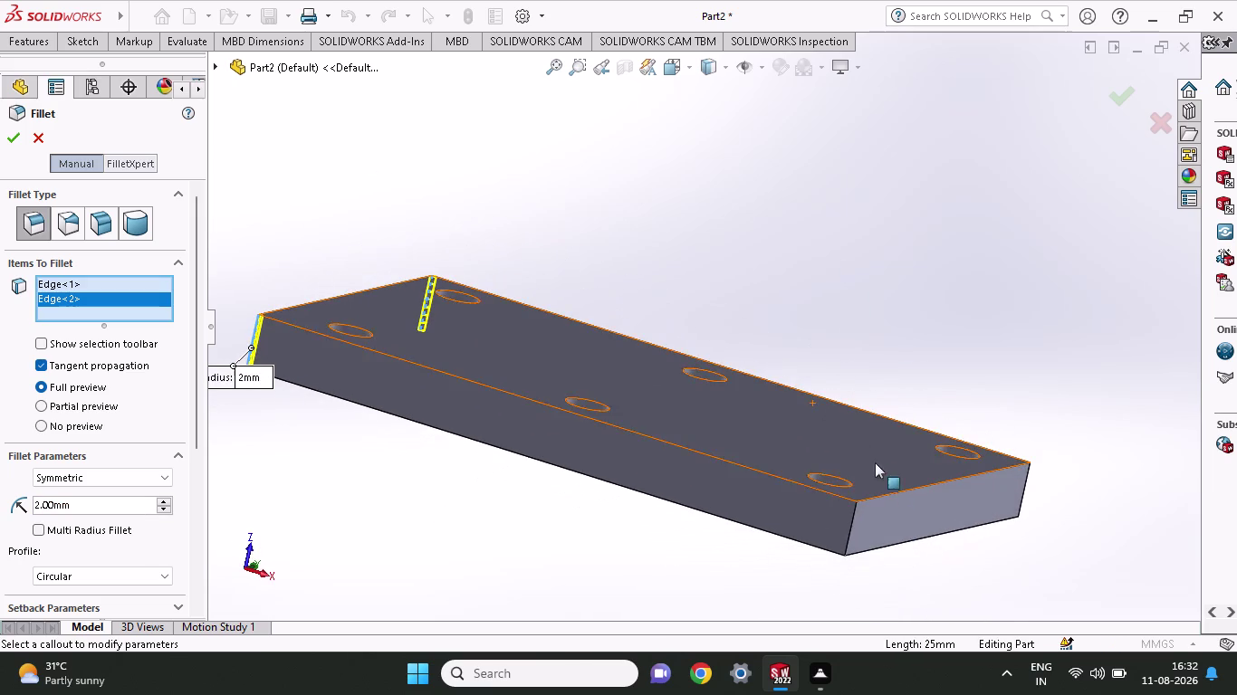
click(847, 523)
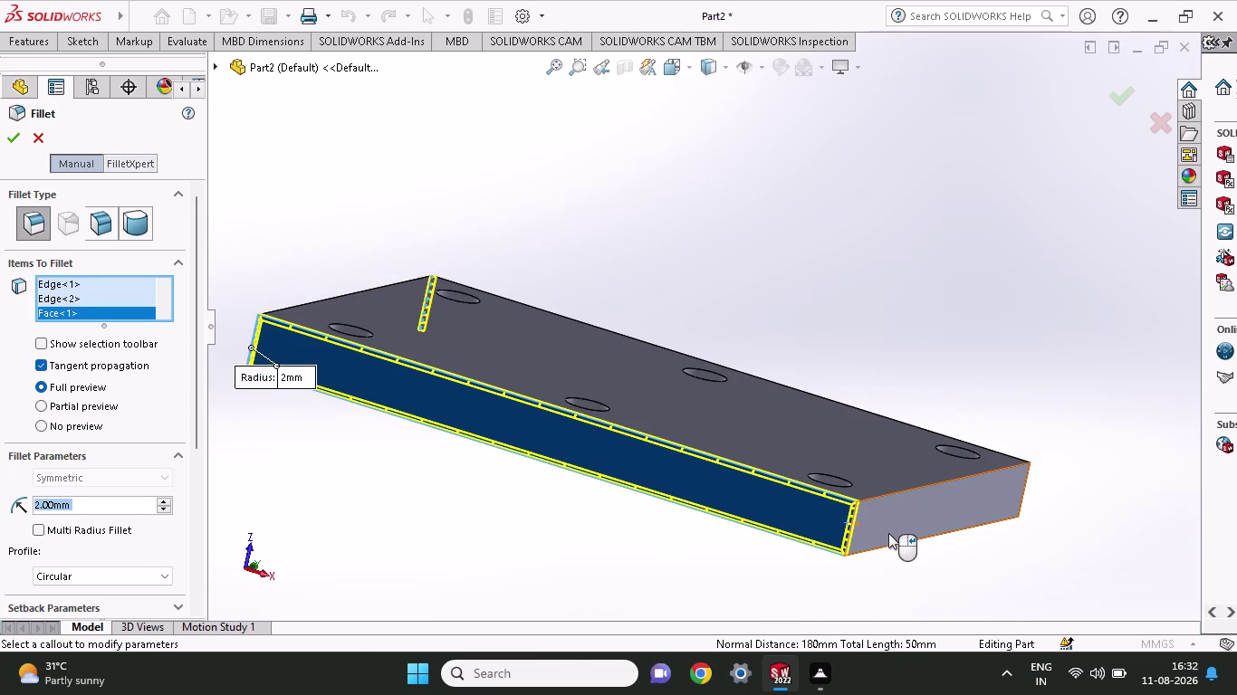
key(ctrl+z)
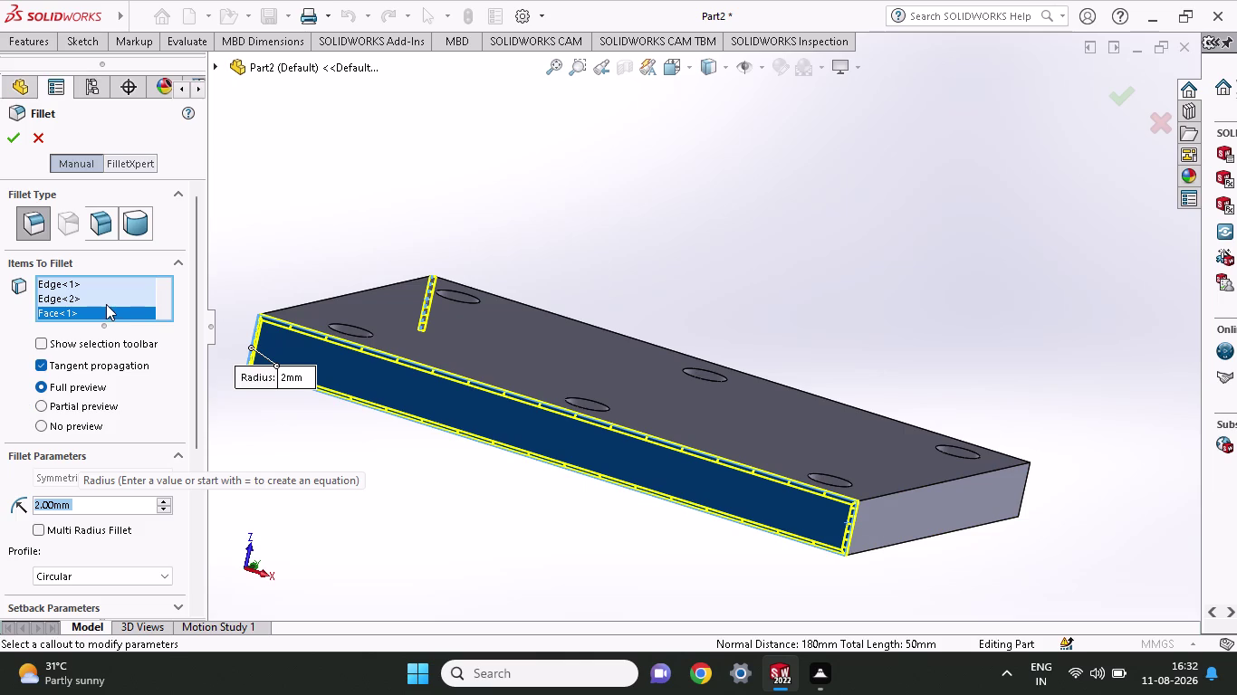
right_click(104, 316)
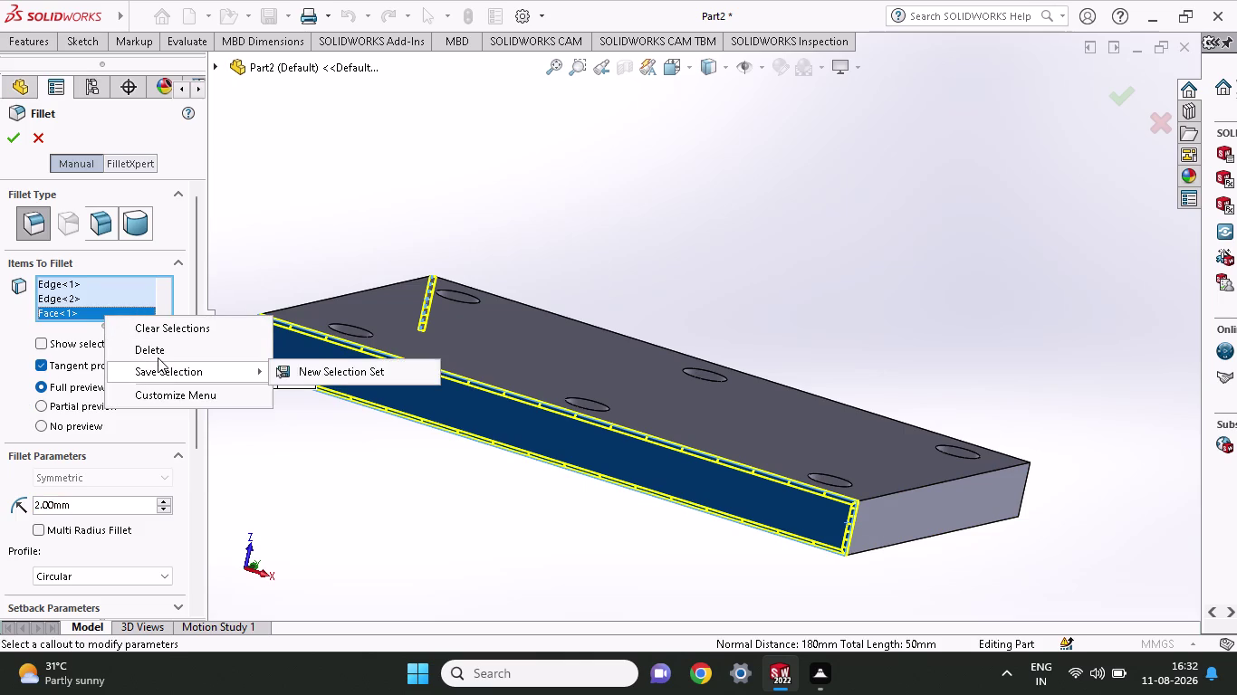
click(157, 358)
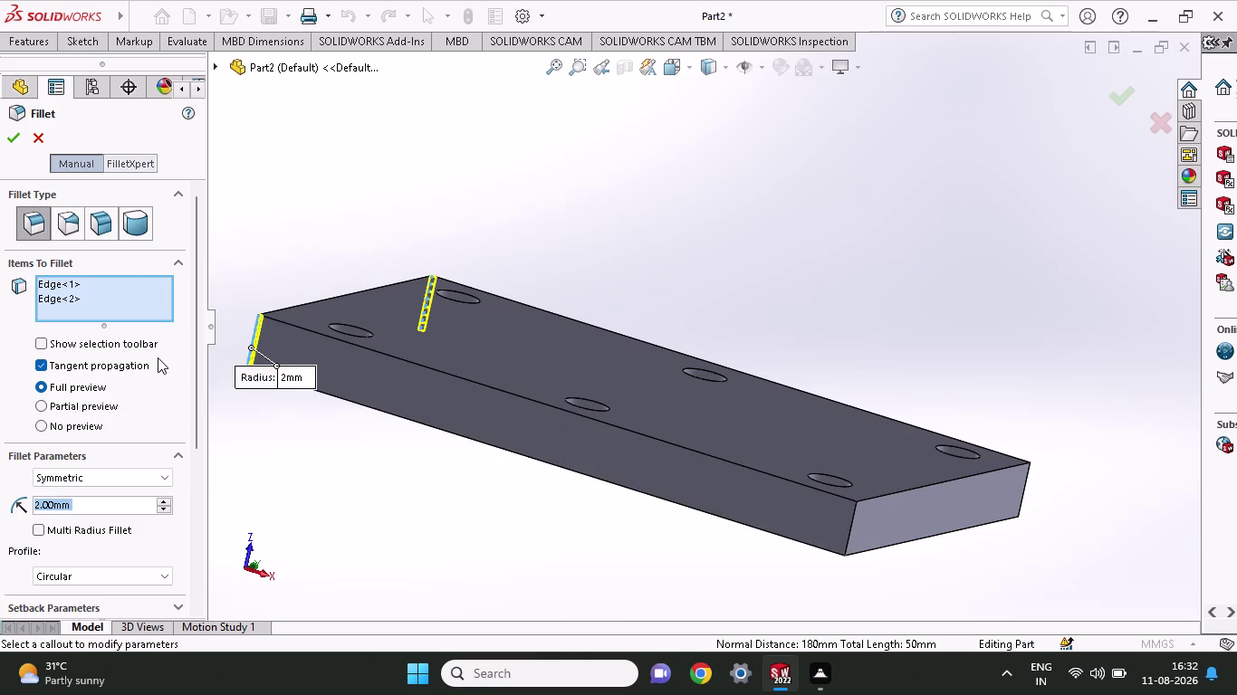
click(852, 535)
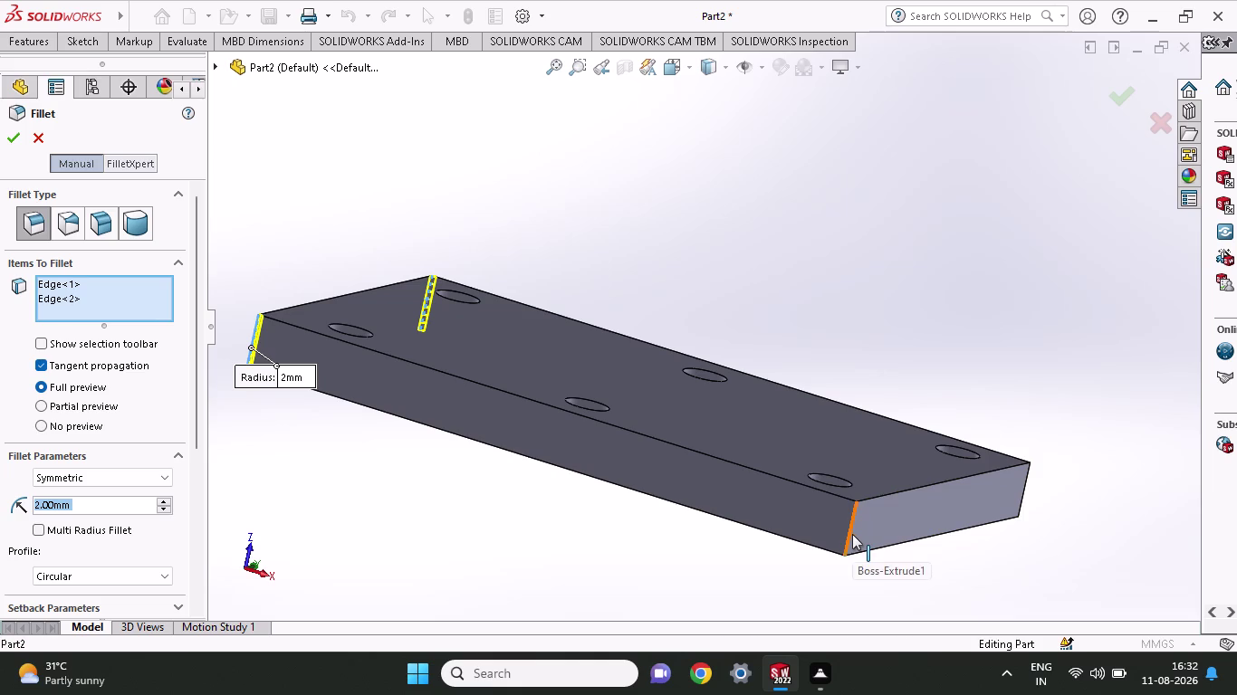
middle_drag(1166, 516, 1104, 532)
click(972, 507)
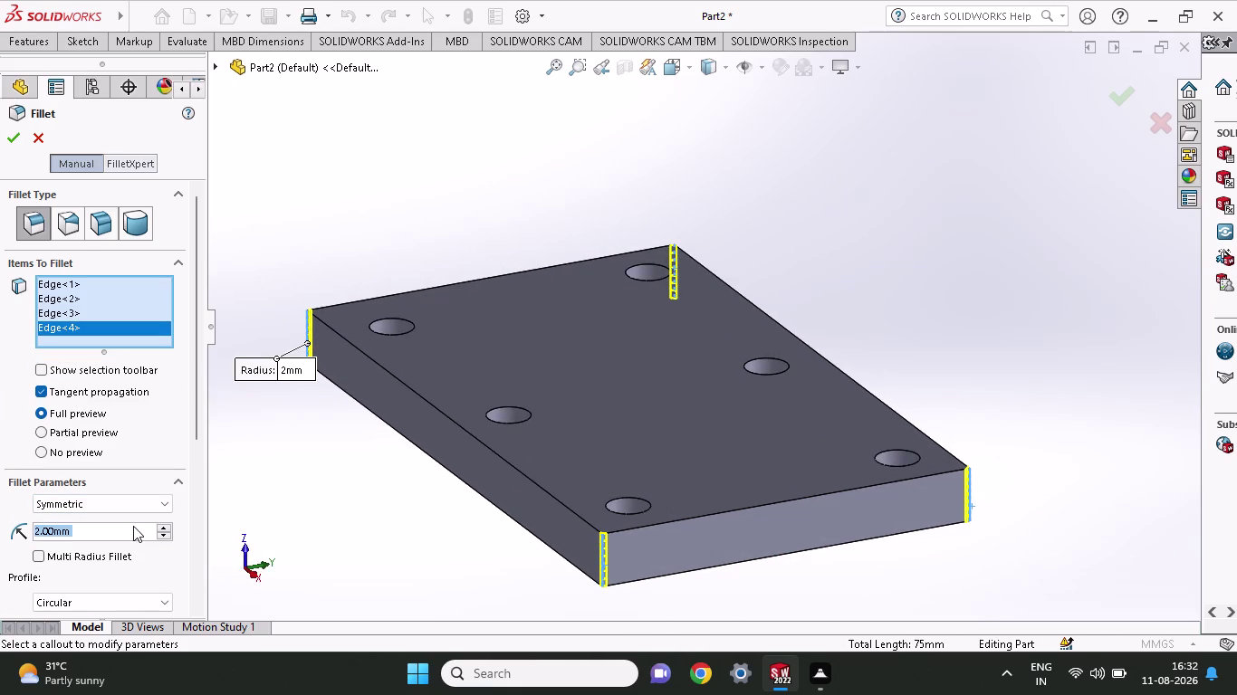
Set the fillet radius to 10 mm and confirm, creating Fillet4.
text(100)
key(BackSpace)
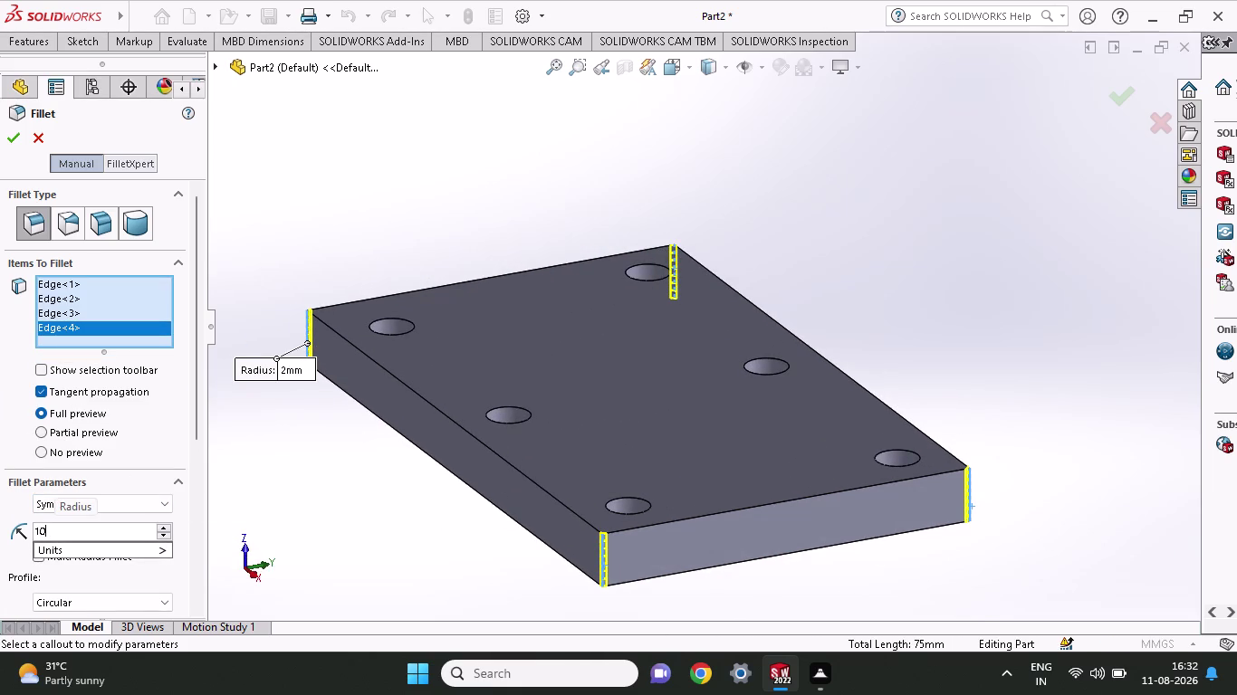
click(15, 141)
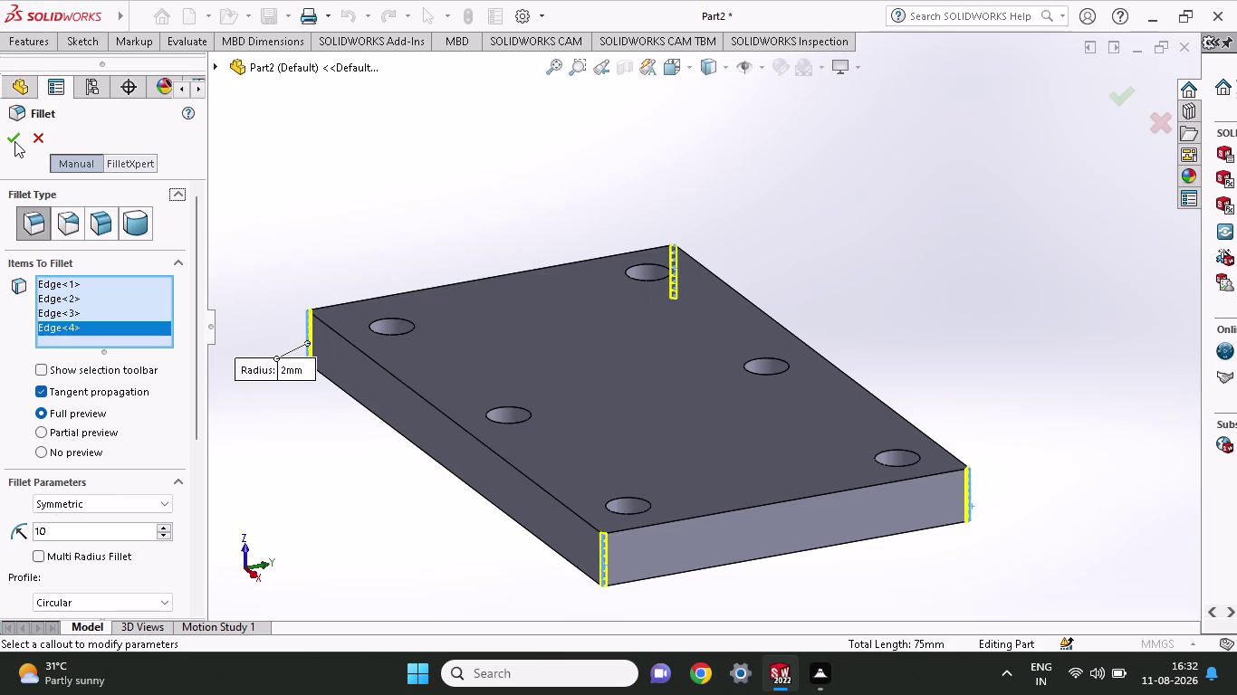
click(15, 141)
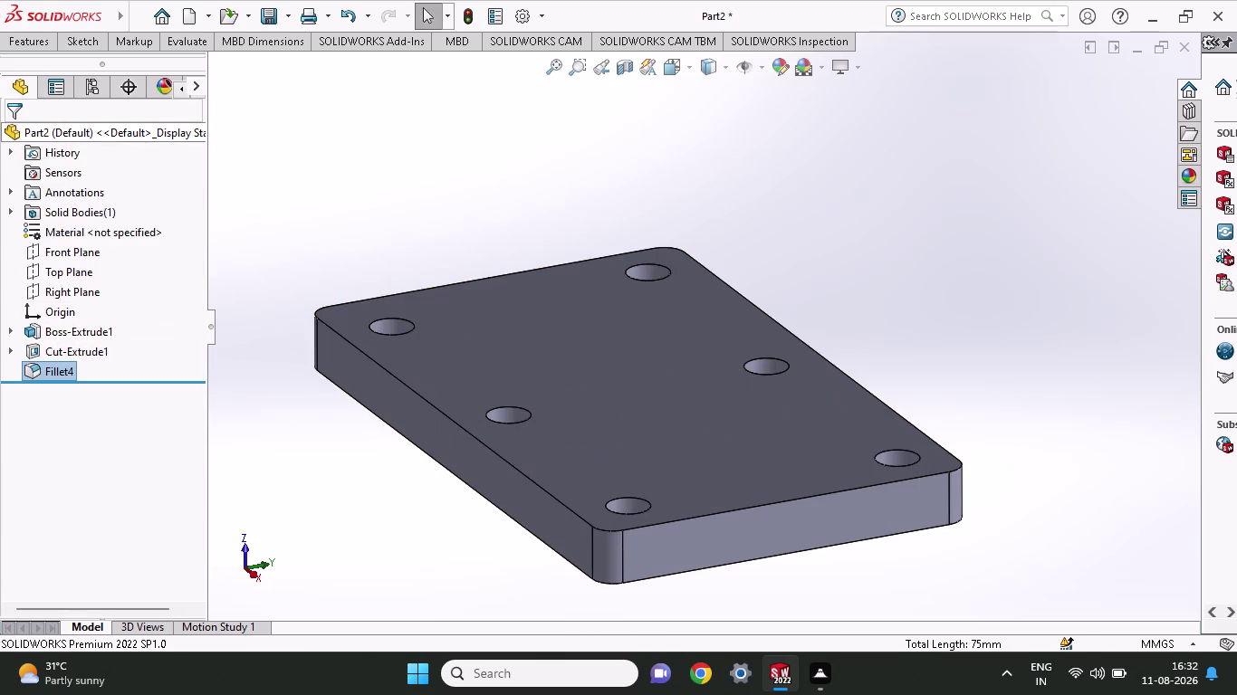
Start the Chamfer tool from the part features.
click(101, 37)
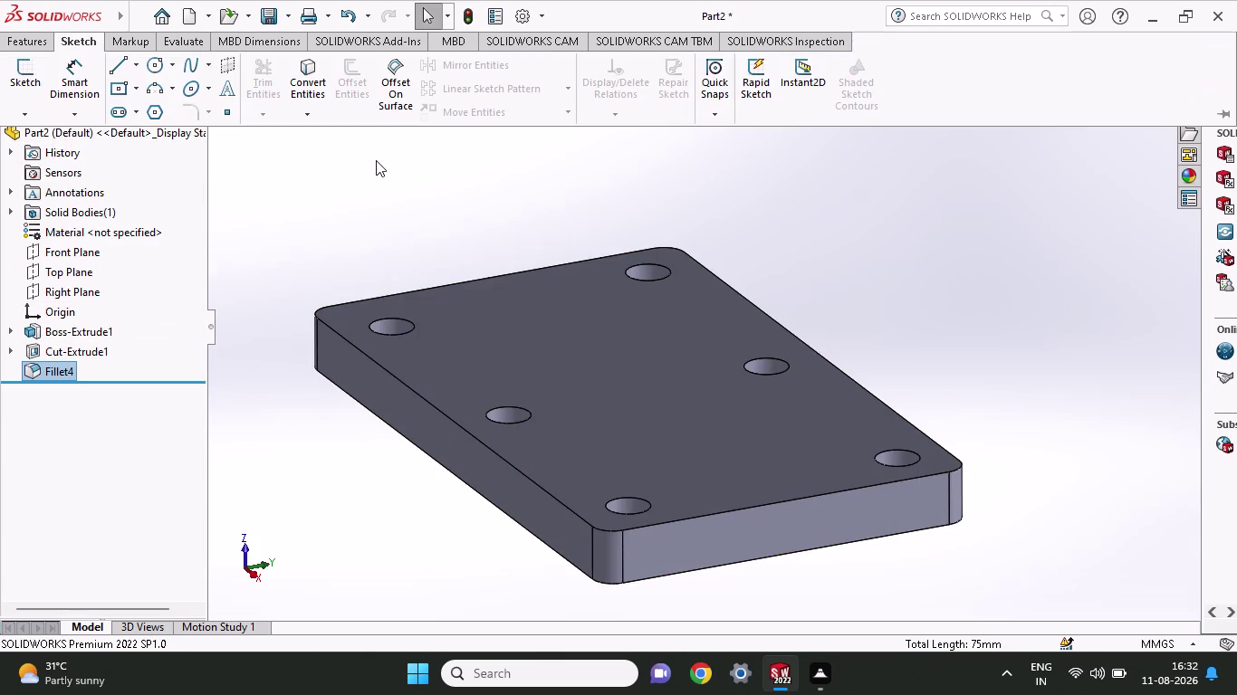
click(42, 40)
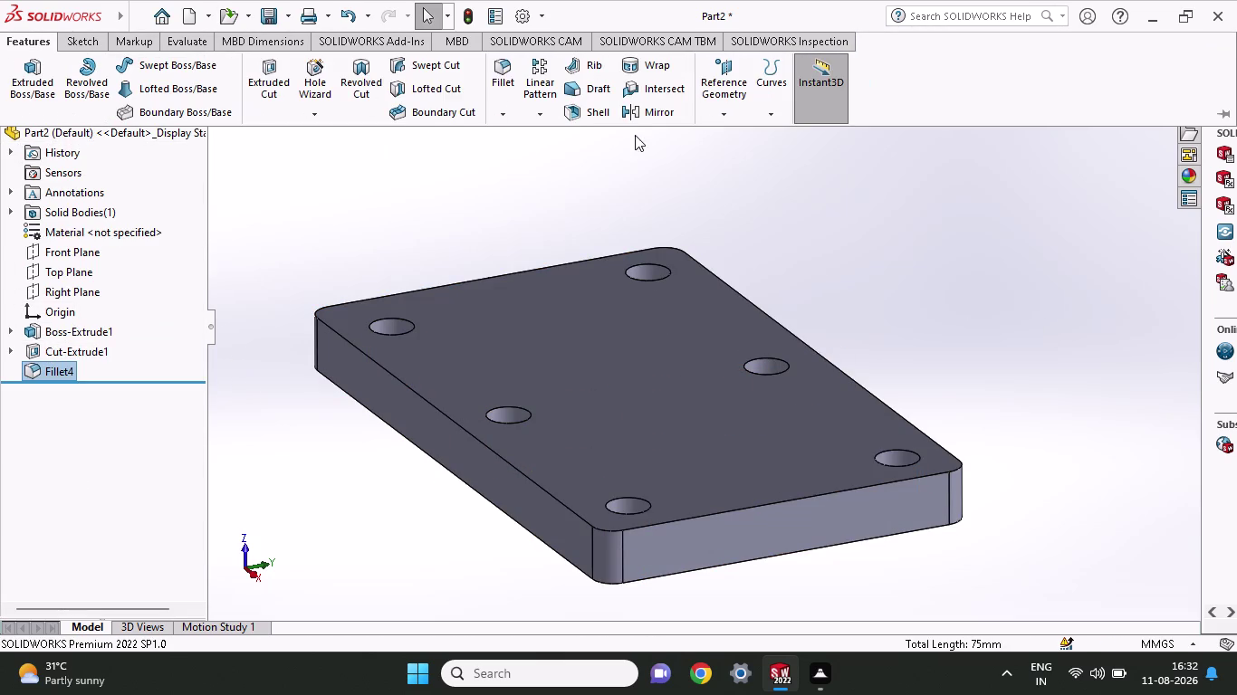
click(495, 114)
click(510, 160)
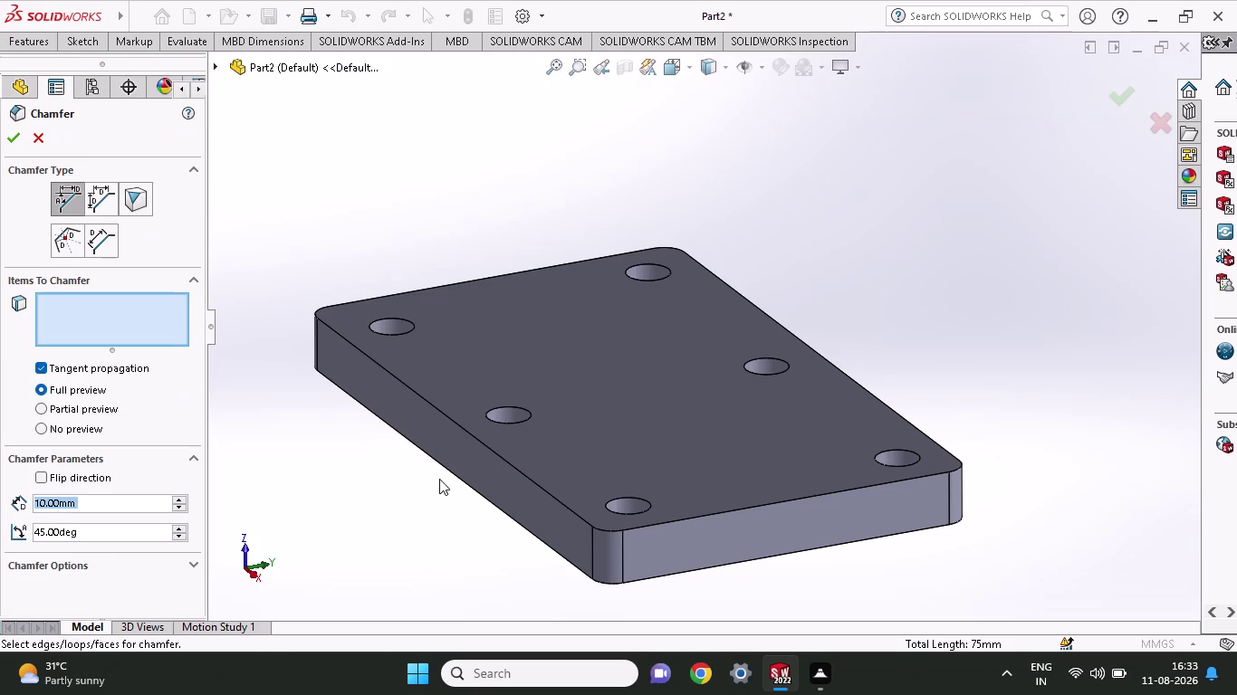
Select the plate's top edges for the chamfer, checking the preview from several angles.
click(485, 450)
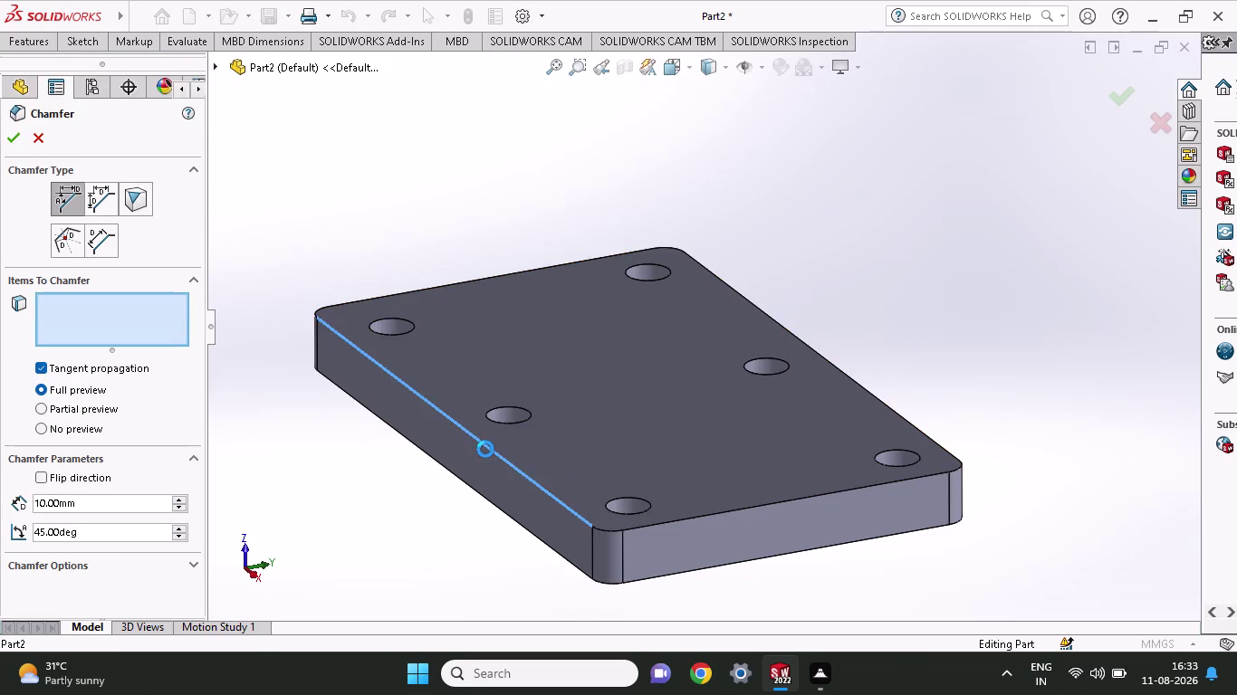
middle_drag(1022, 336, 935, 374)
scroll(up, 3)
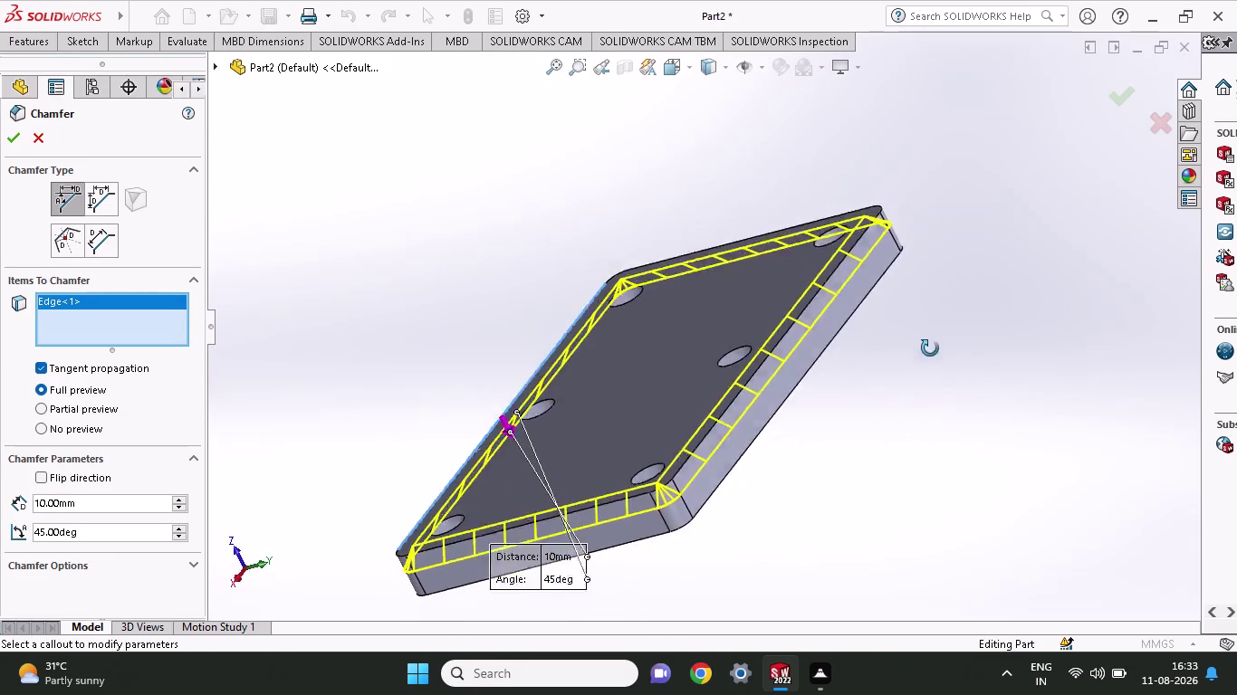
middle_drag(935, 375, 948, 71)
click(768, 249)
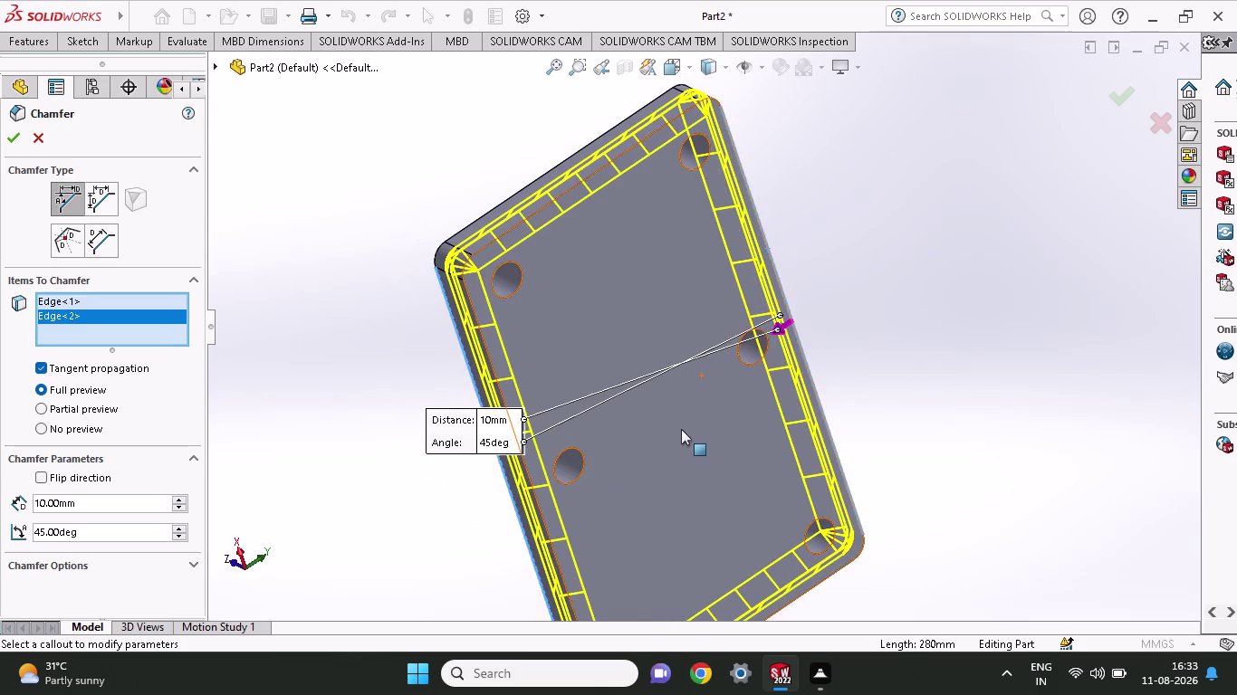
scroll(down, 3)
scroll(up, 3)
middle_drag(1038, 184, 1154, 332)
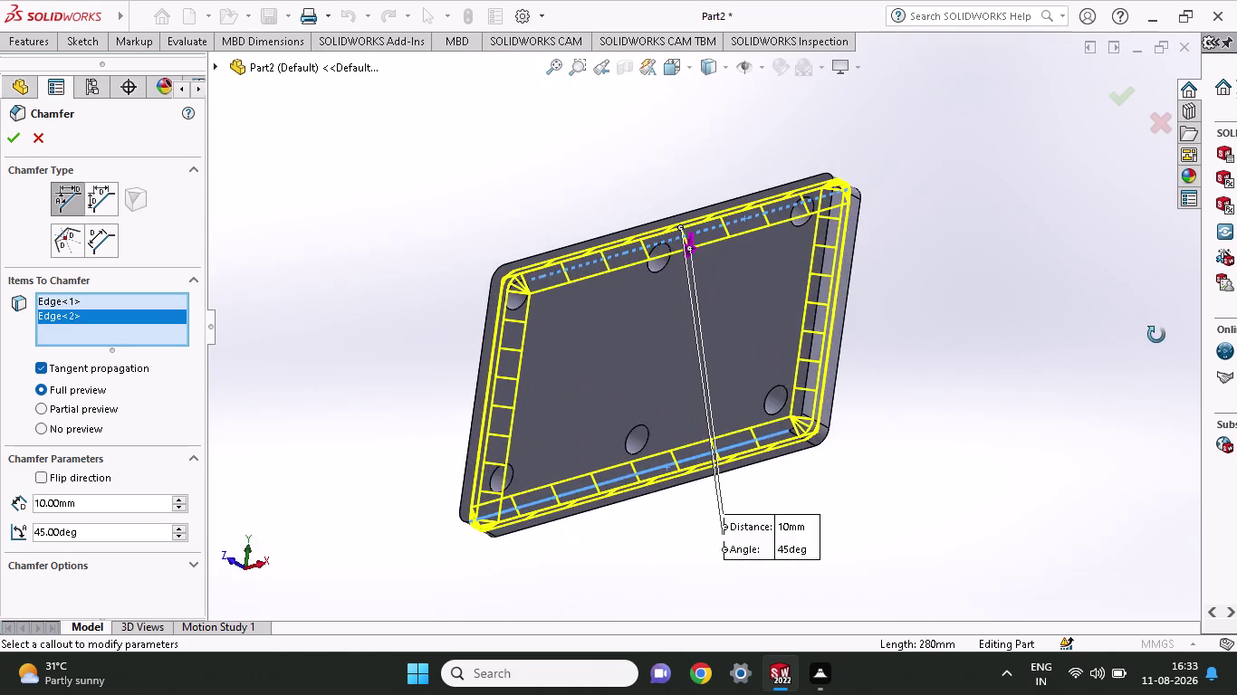
middle_drag(1155, 331, 1157, 335)
middle_drag(1018, 338, 929, 325)
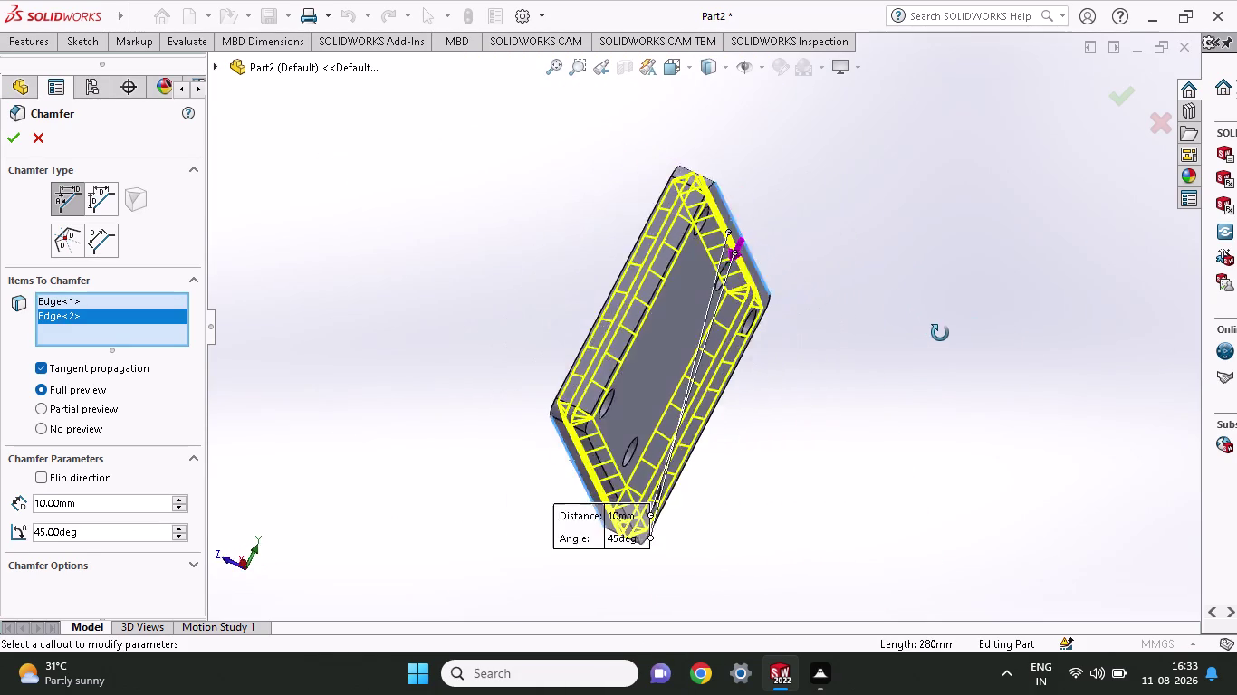
middle_drag(929, 324, 884, 345)
Change the chamfer distance to 2, keep 45 degrees, and confirm to create Chamfer1.
drag(116, 502, 0, 481)
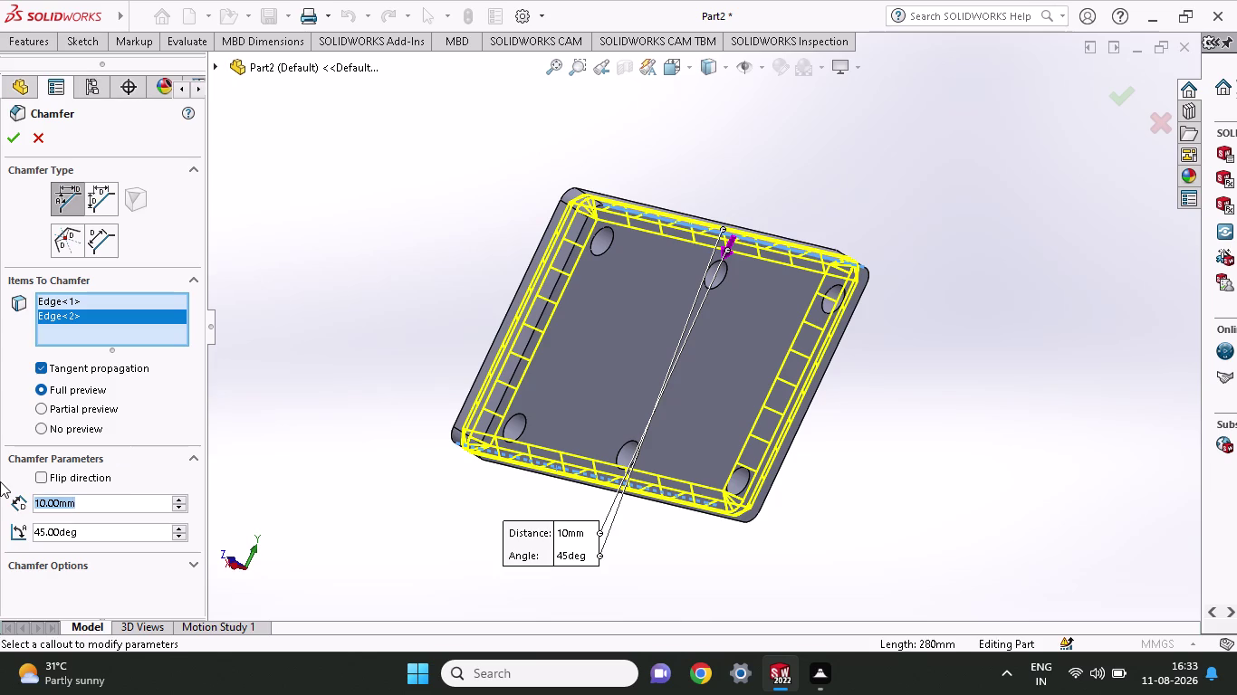
key(2)
scroll(up, 3)
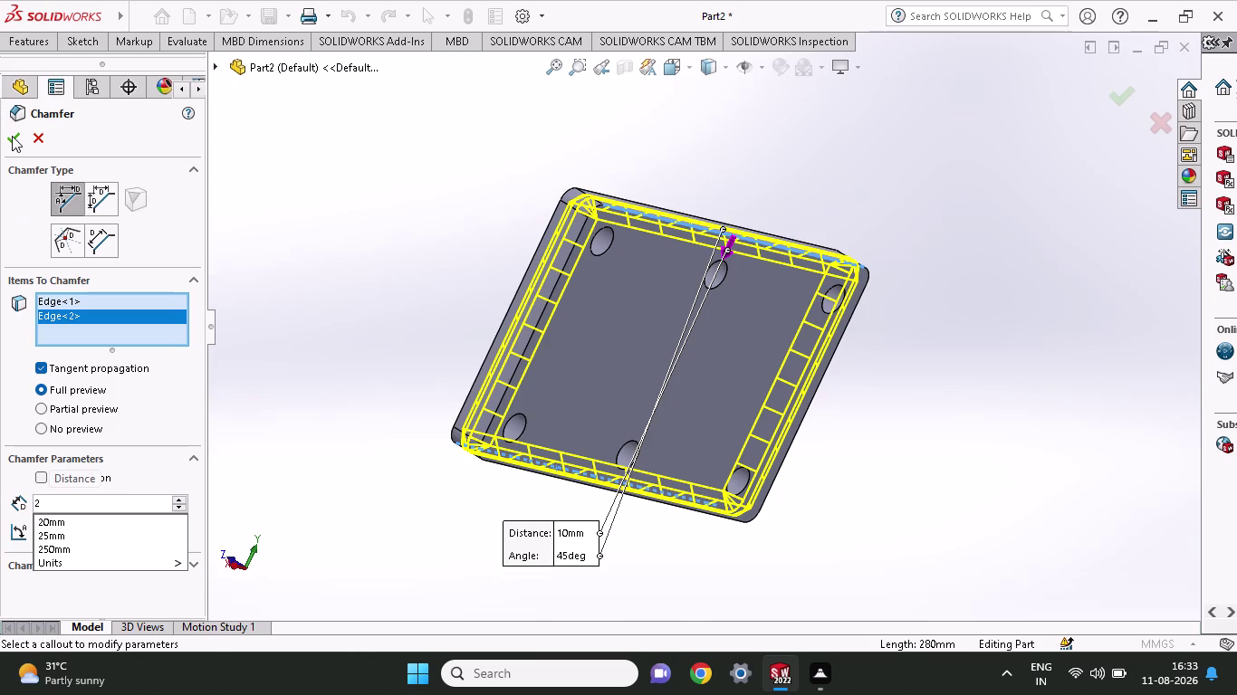
click(12, 136)
click(12, 136)
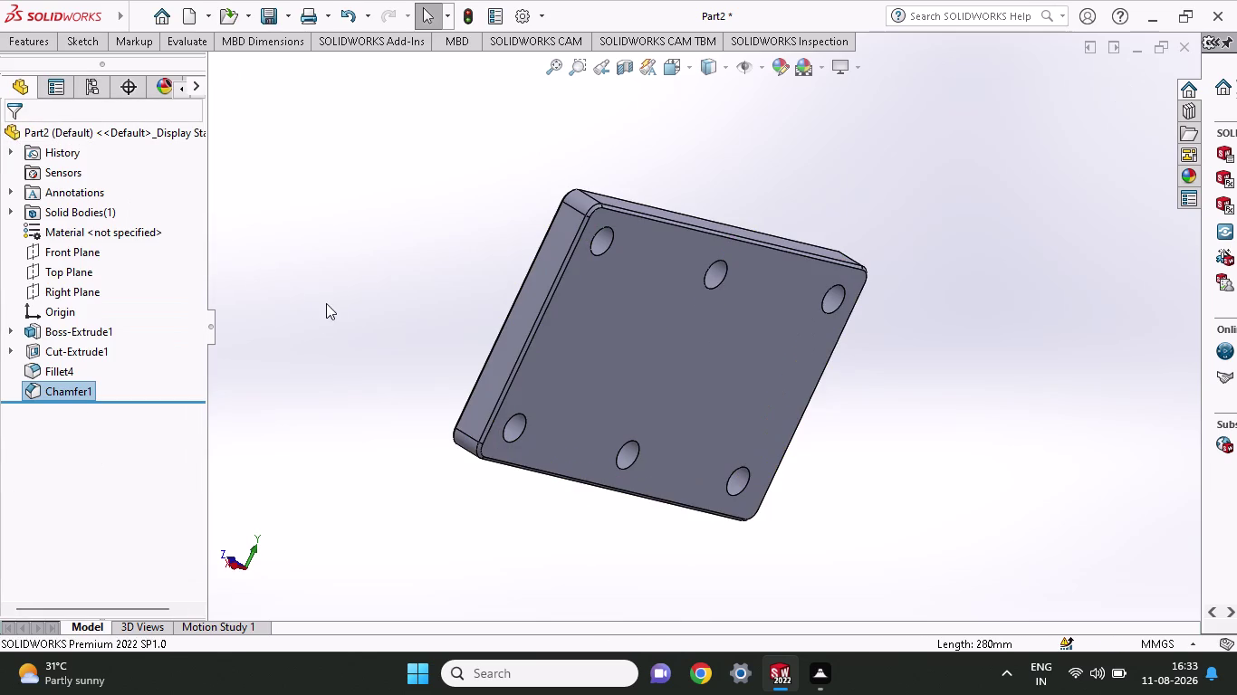
middle_drag(327, 303, 564, 275)
middle_drag(559, 279, 555, 282)
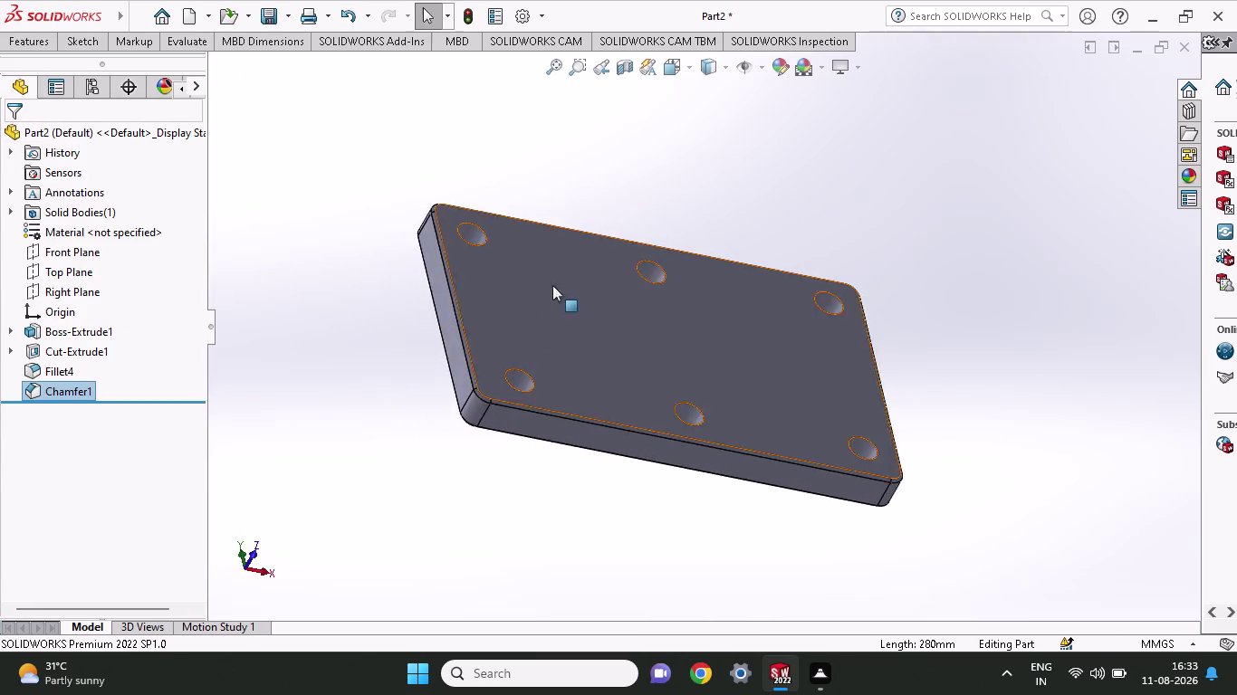
middle_drag(555, 282, 497, 339)
middle_drag(496, 341, 520, 310)
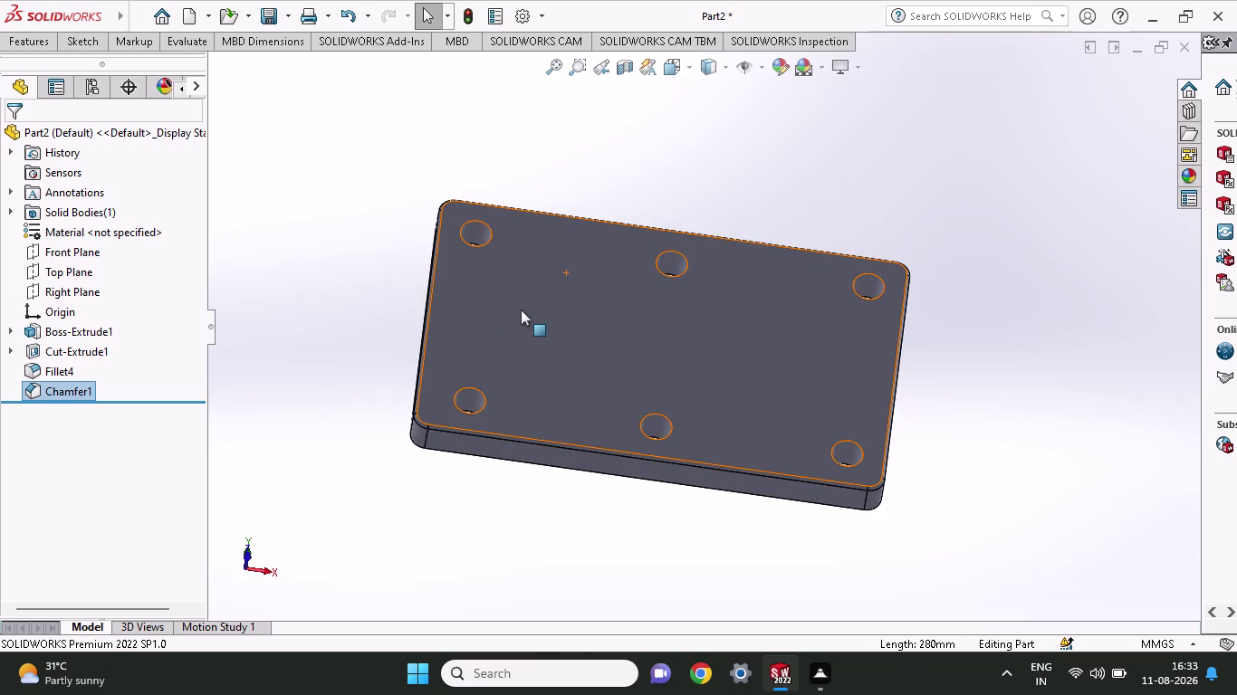
middle_drag(938, 448, 946, 172)
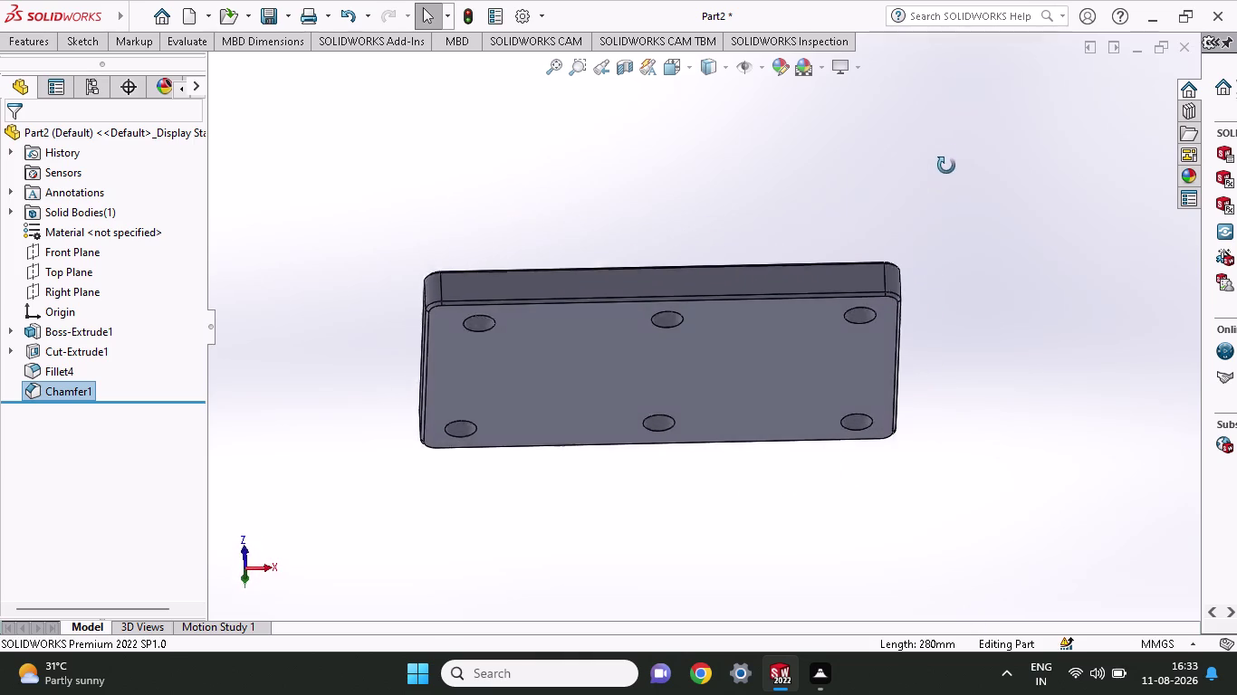
middle_drag(946, 172, 944, 326)
click(689, 70)
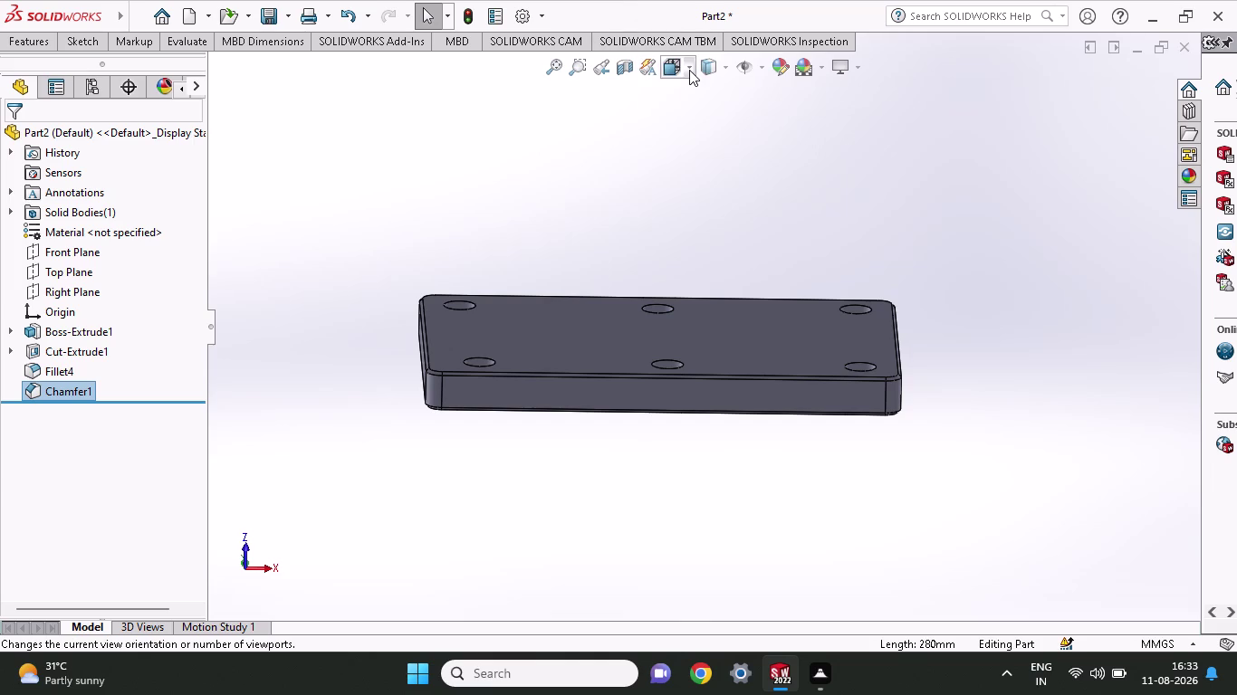
click(723, 65)
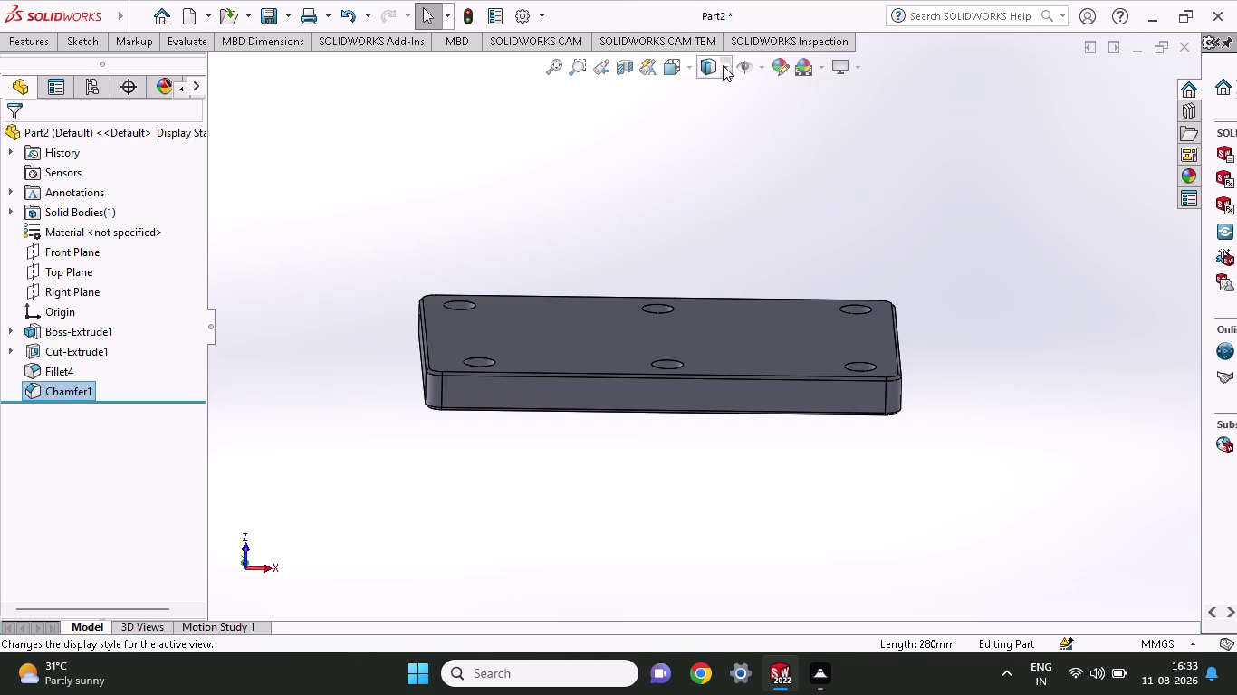
click(723, 66)
click(708, 110)
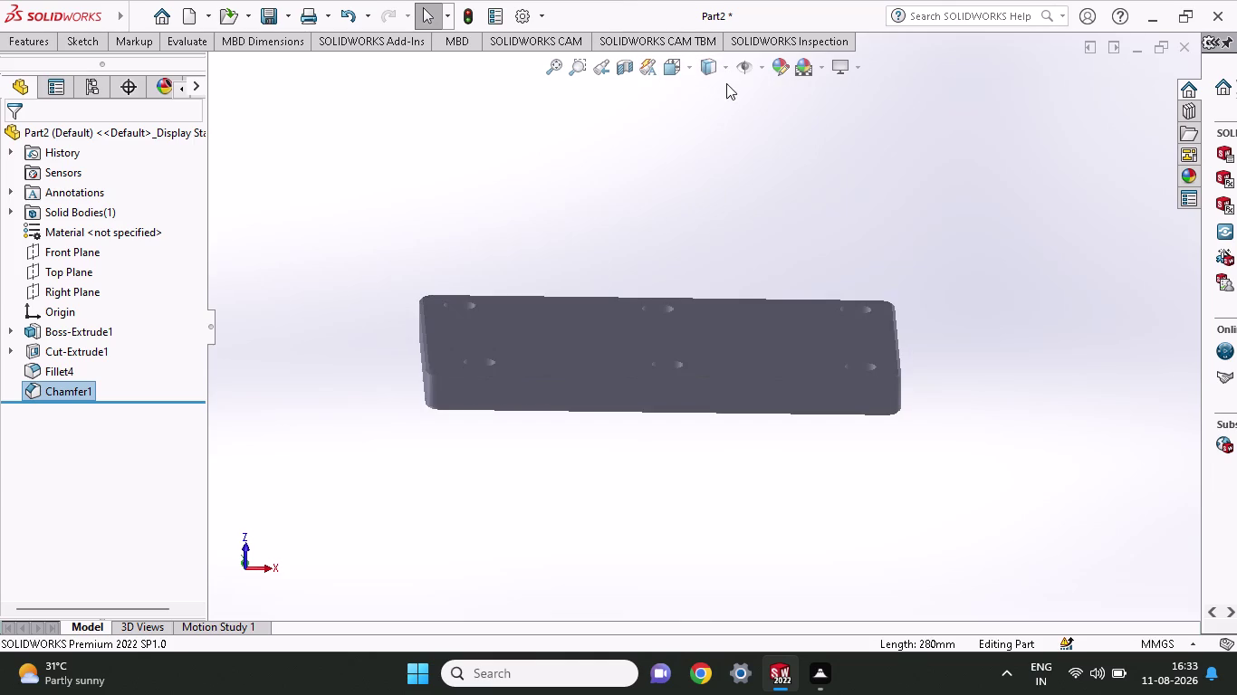
click(725, 60)
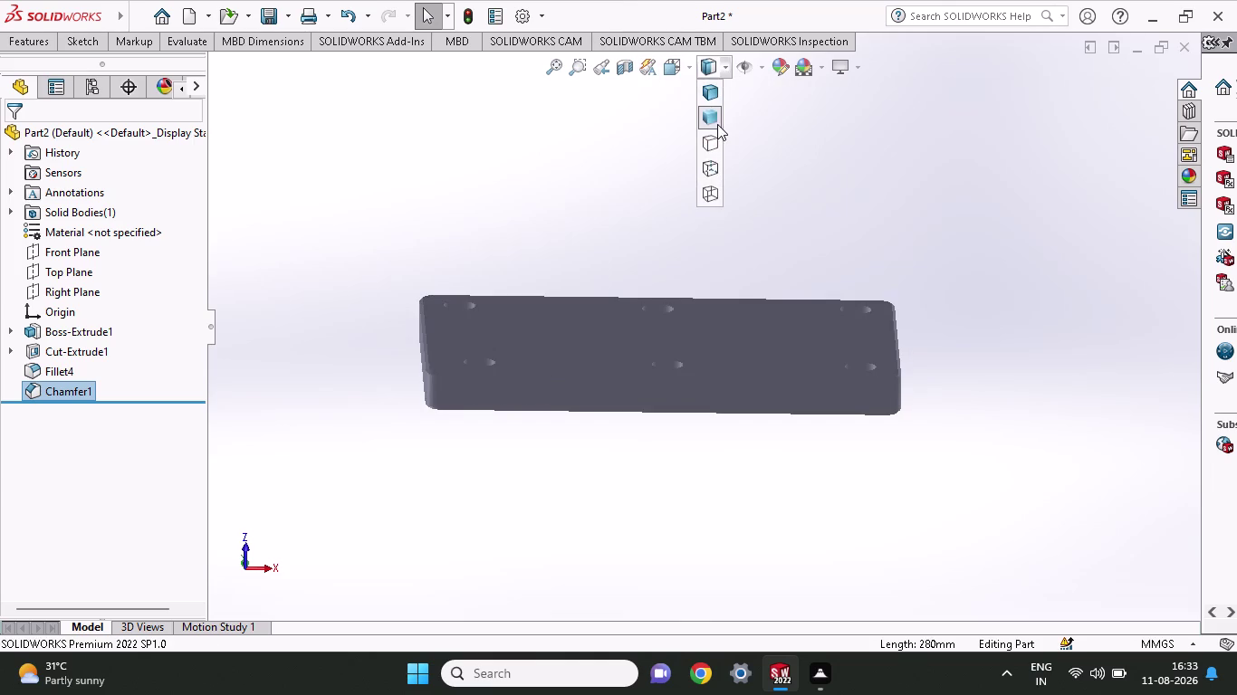
click(716, 145)
click(730, 70)
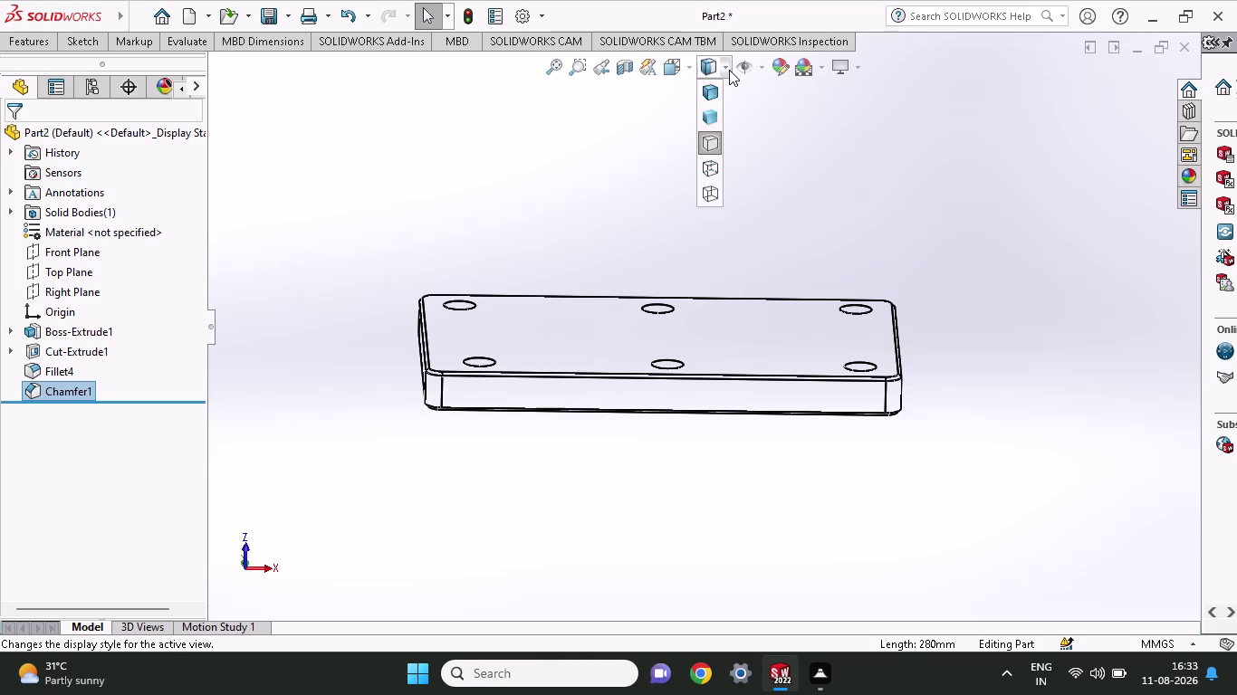
click(716, 84)
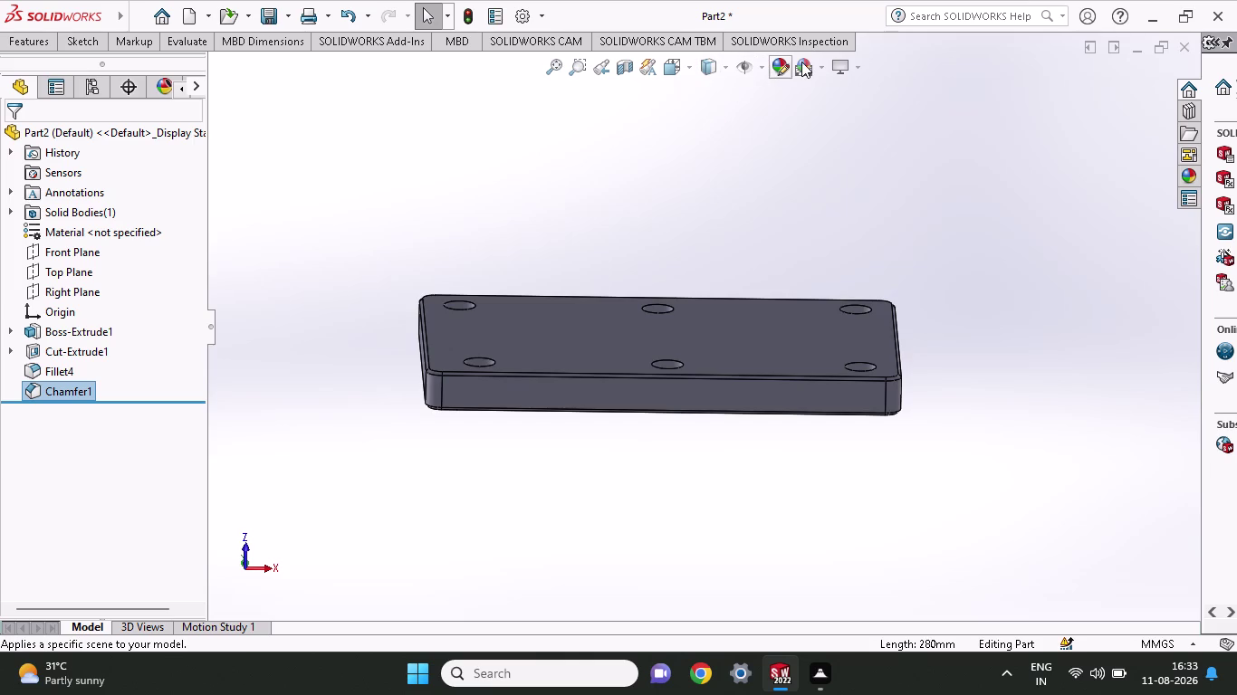
Apply the Plain White scene, toggle perspective, then switch to Soft Spotlight.
click(826, 71)
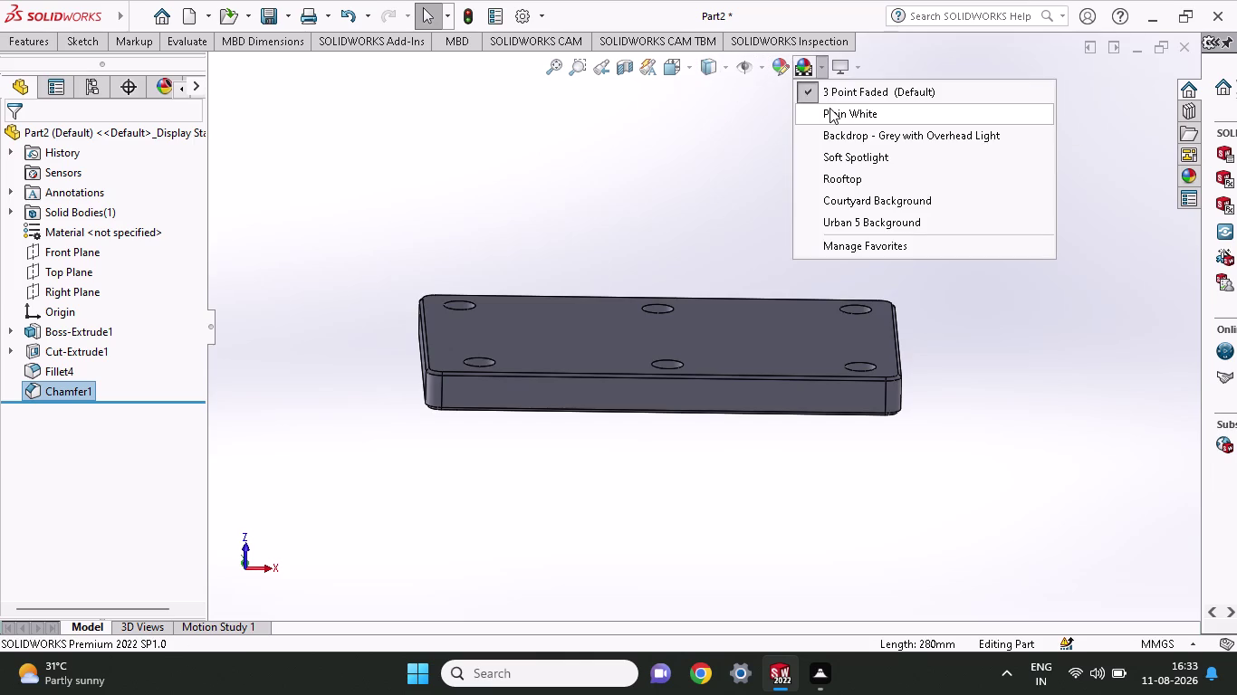
click(830, 108)
middle_drag(821, 158, 819, 195)
click(827, 70)
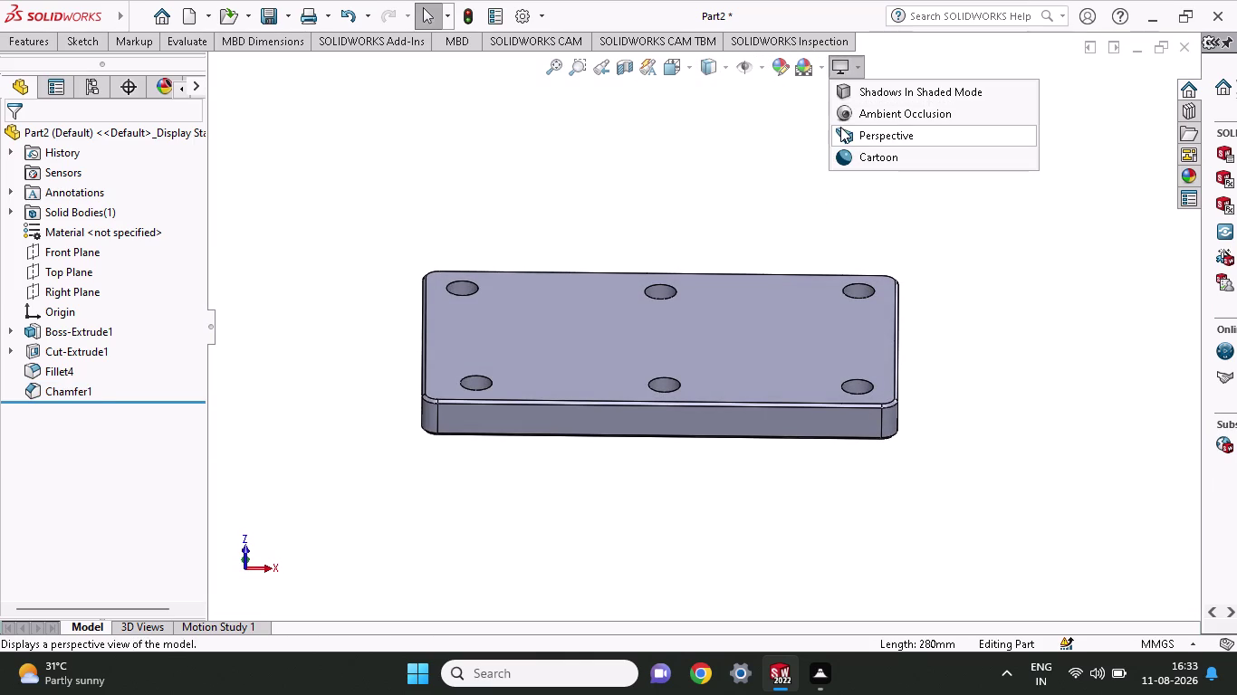
click(812, 75)
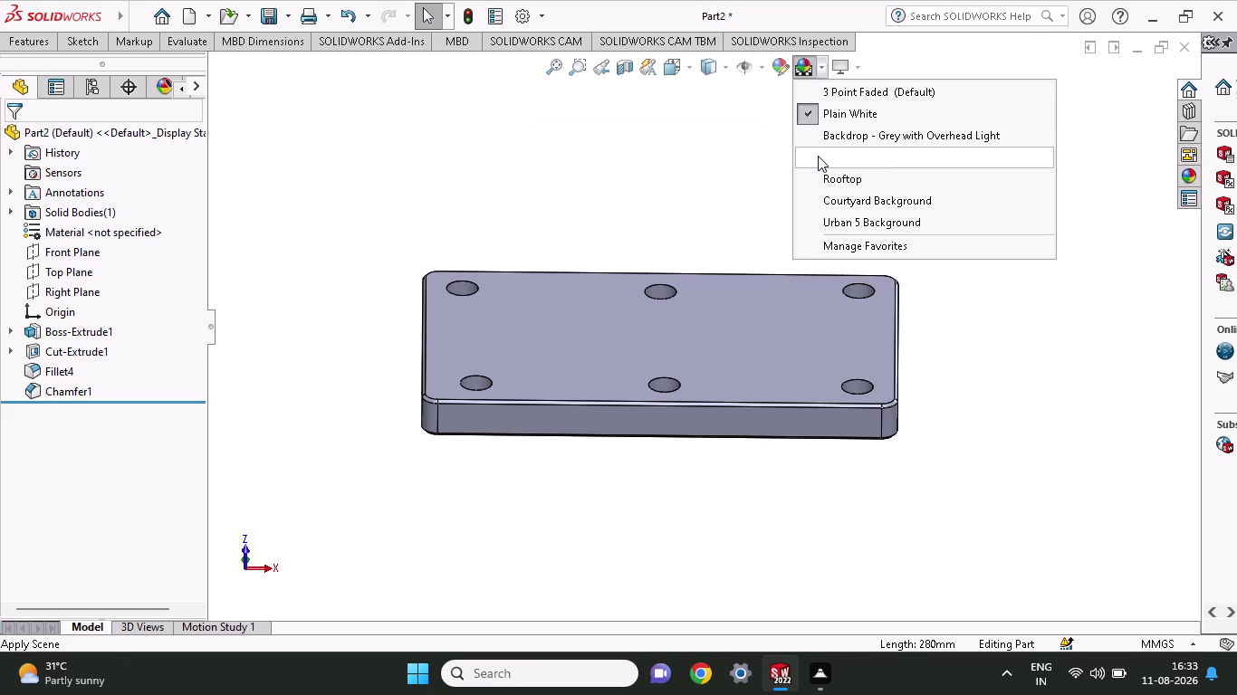
click(818, 156)
click(819, 74)
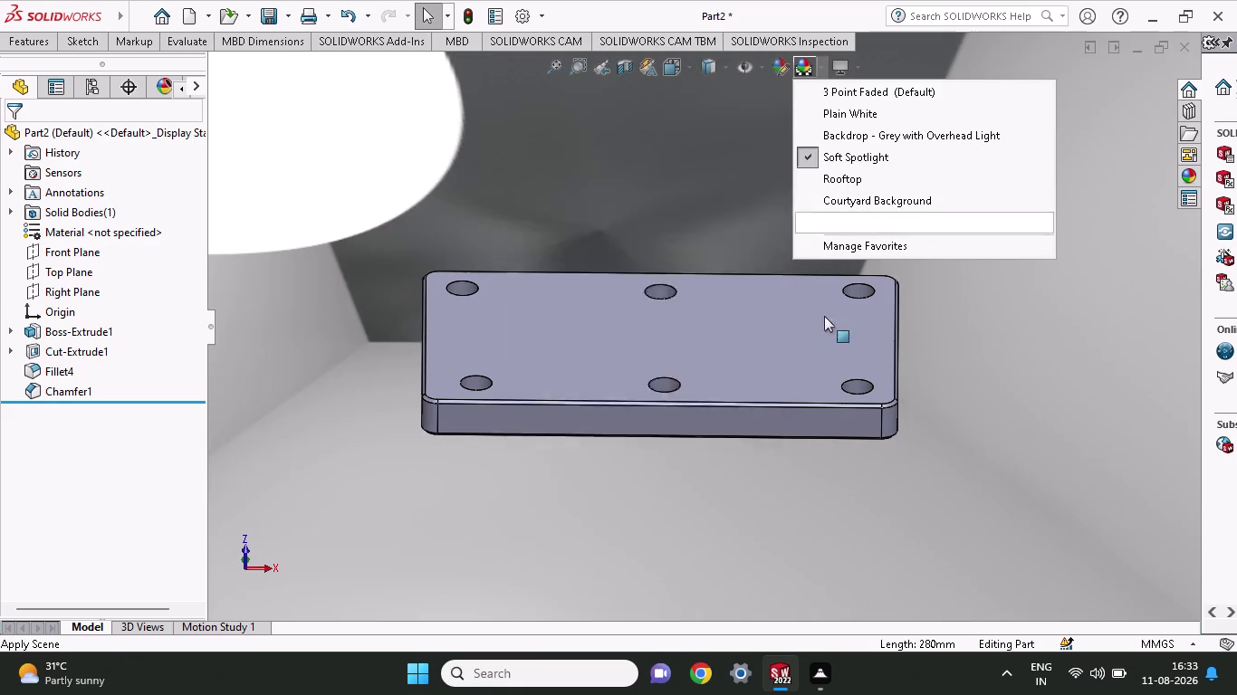
click(842, 186)
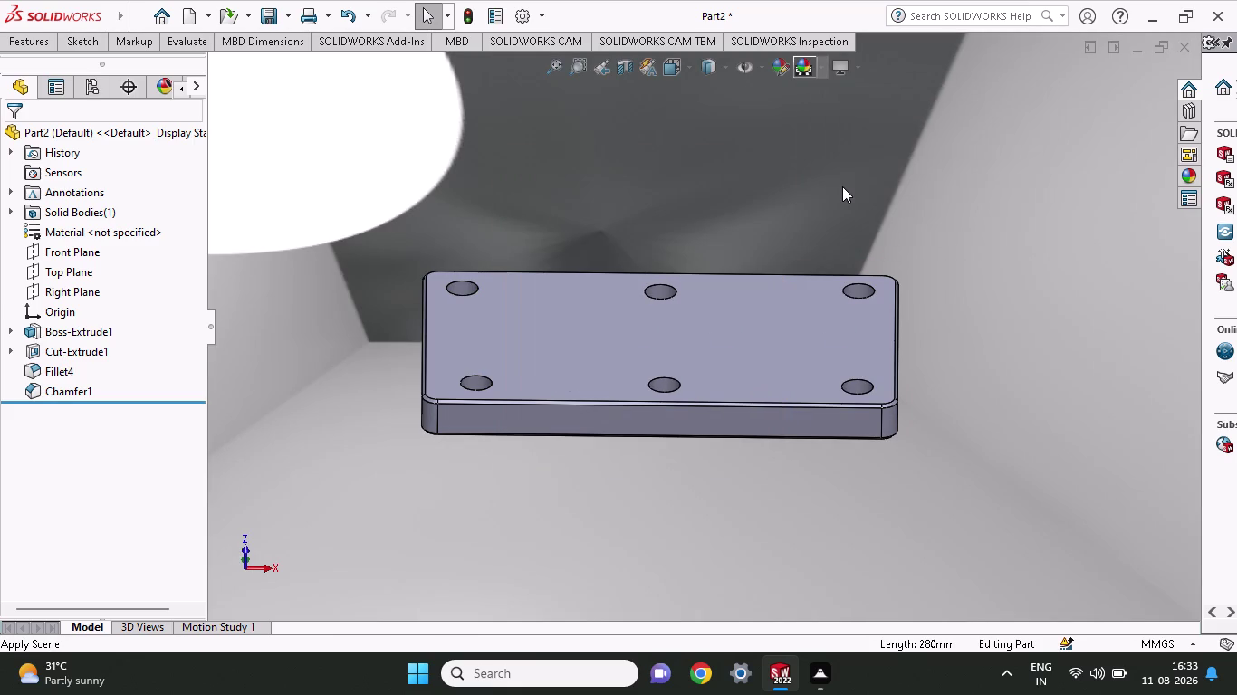
middle_drag(844, 187, 855, 230)
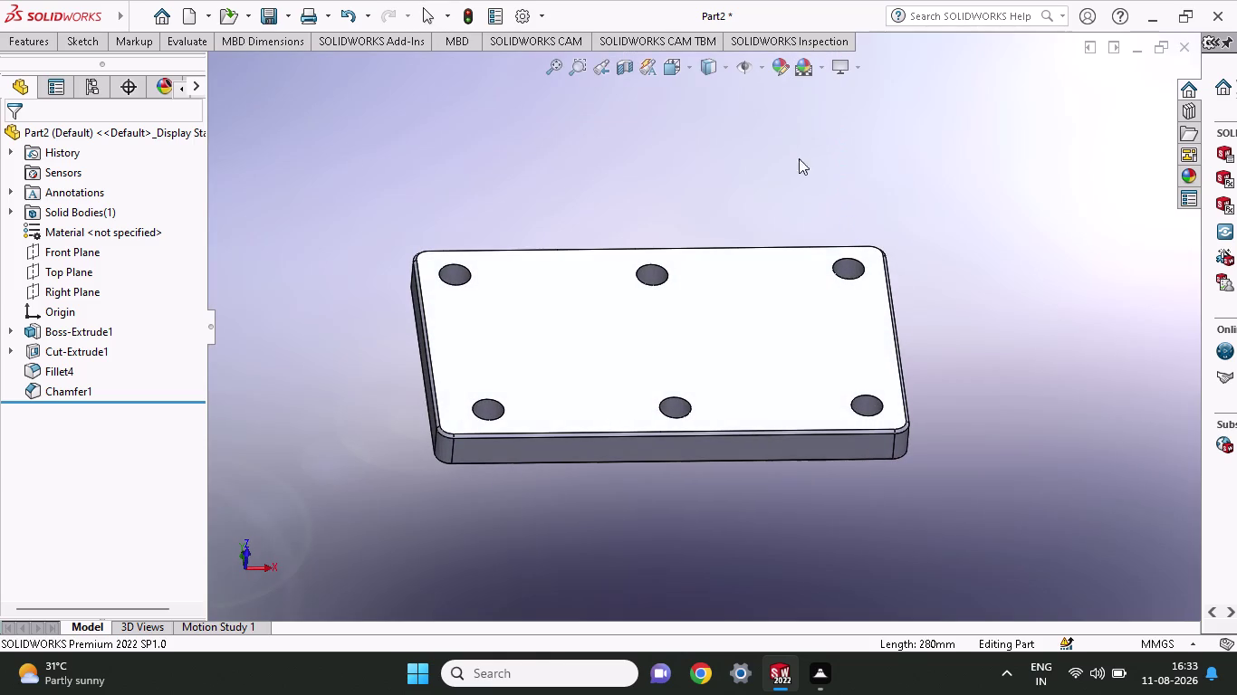
Apply the Courtyard Background scene and orbit the plate around within it.
click(816, 61)
click(840, 201)
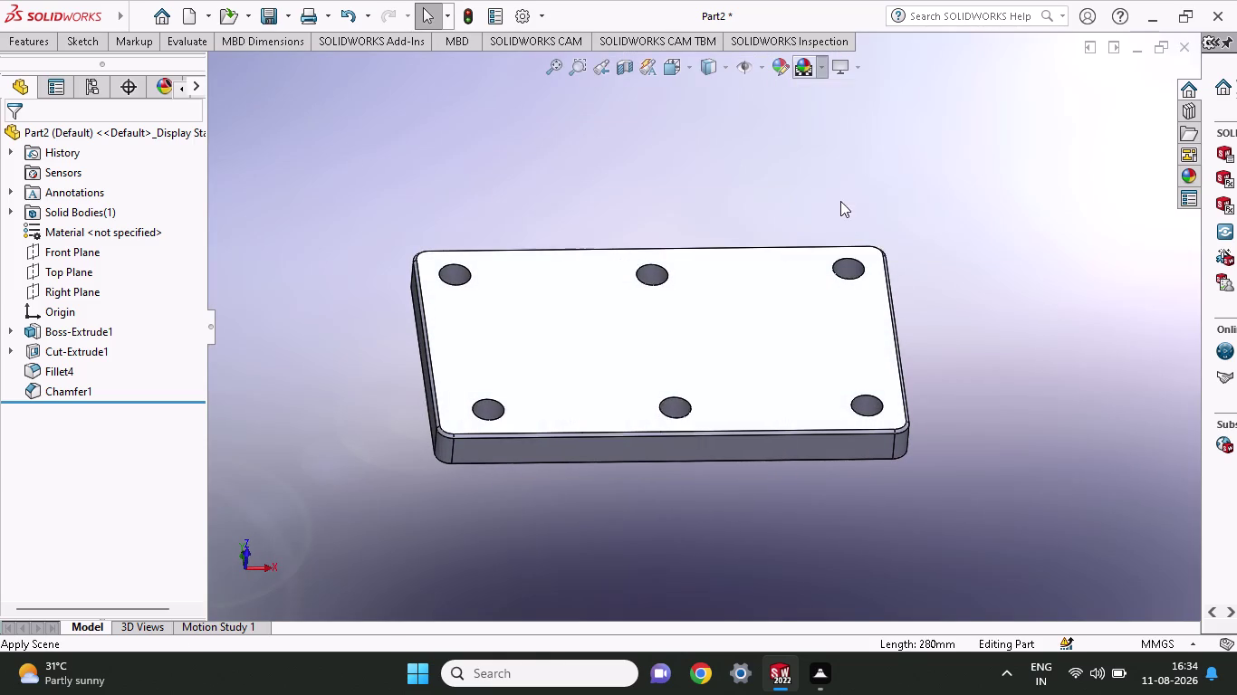
middle_drag(841, 201, 847, 312)
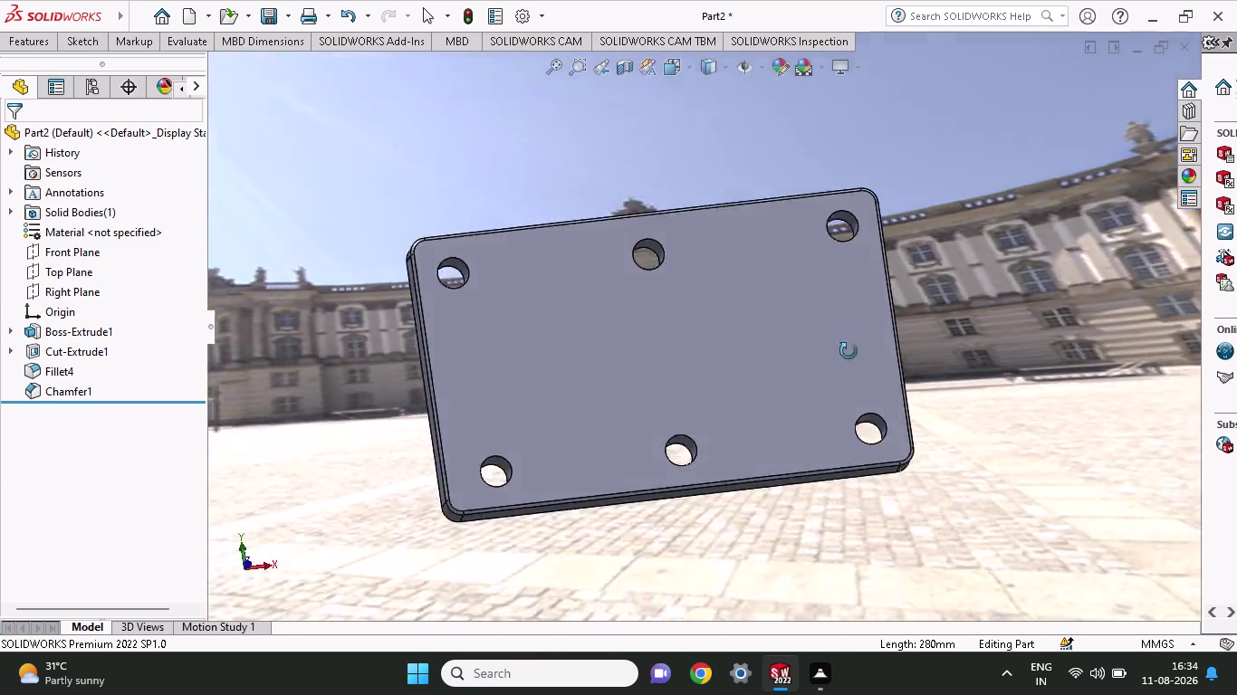
middle_drag(846, 312, 1019, 271)
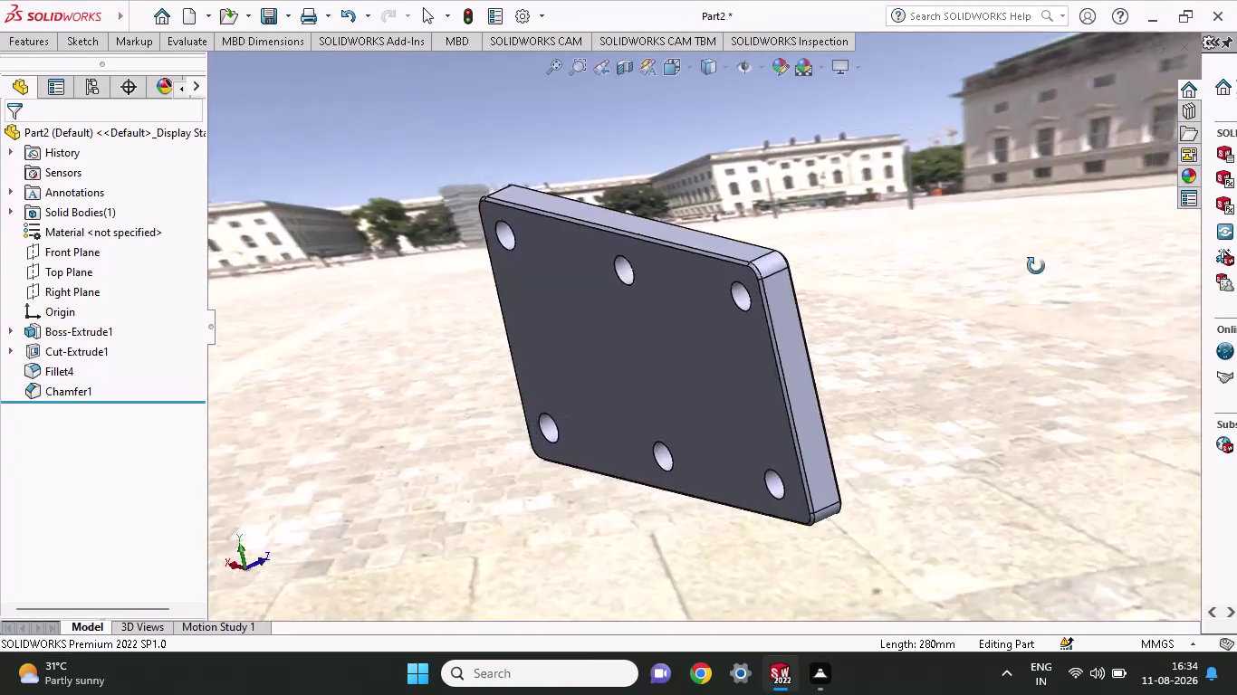
middle_drag(1019, 272, 840, 375)
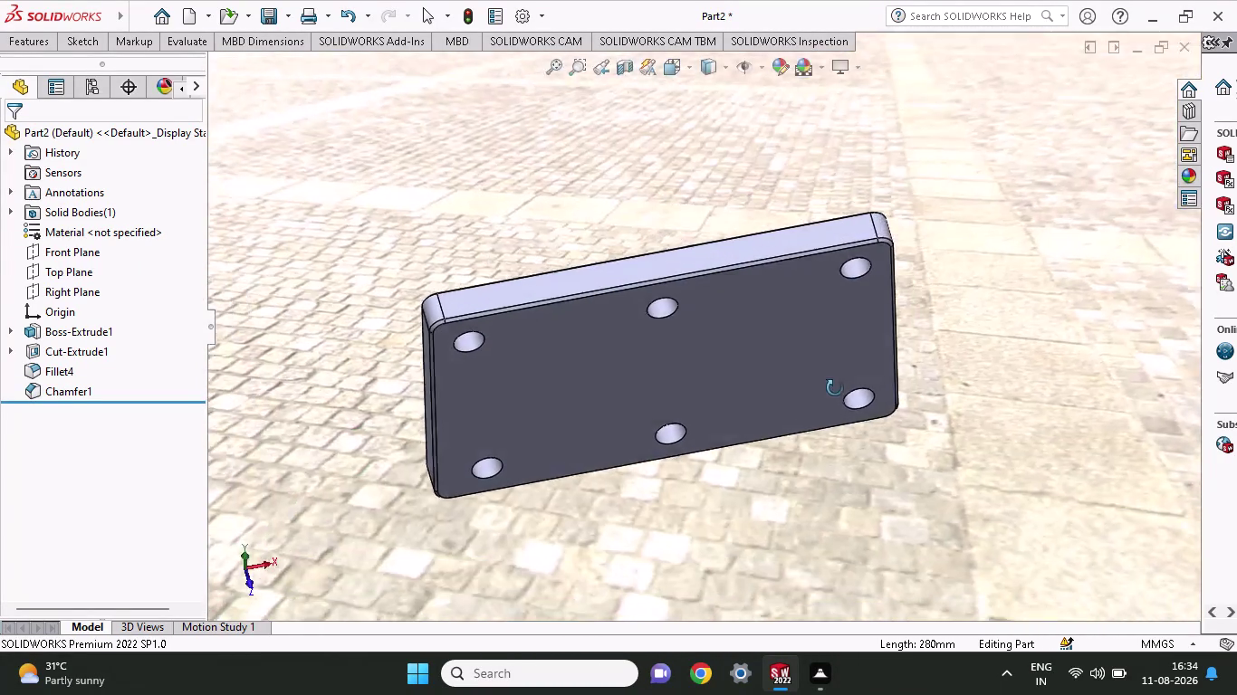
middle_drag(840, 376, 553, 195)
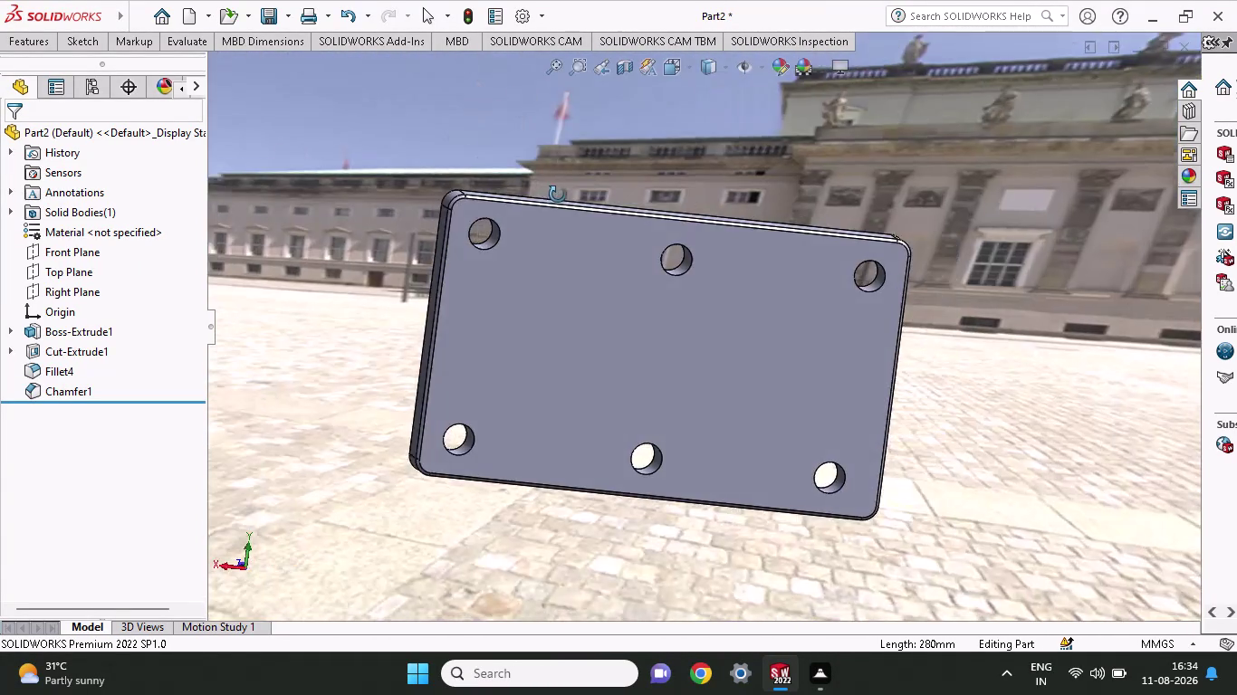
middle_drag(554, 194, 793, 224)
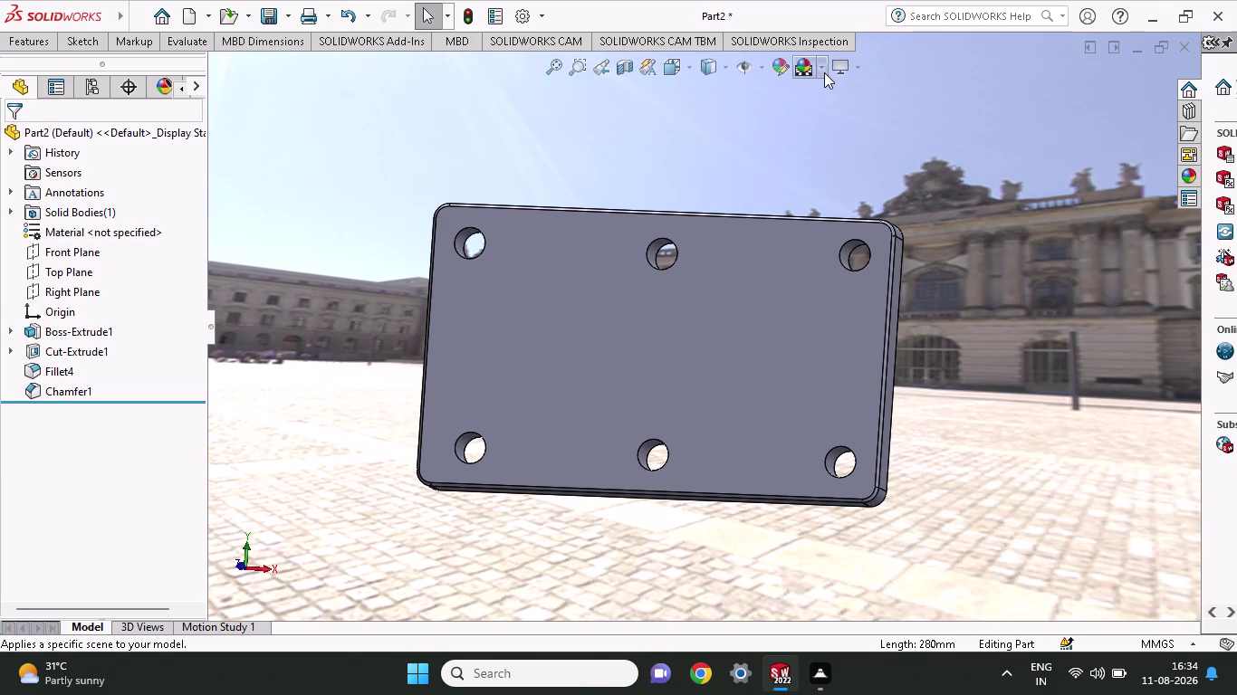
Try the Urban 5 Background scene, then restore the default 3 Point Faded scene.
click(824, 73)
click(849, 221)
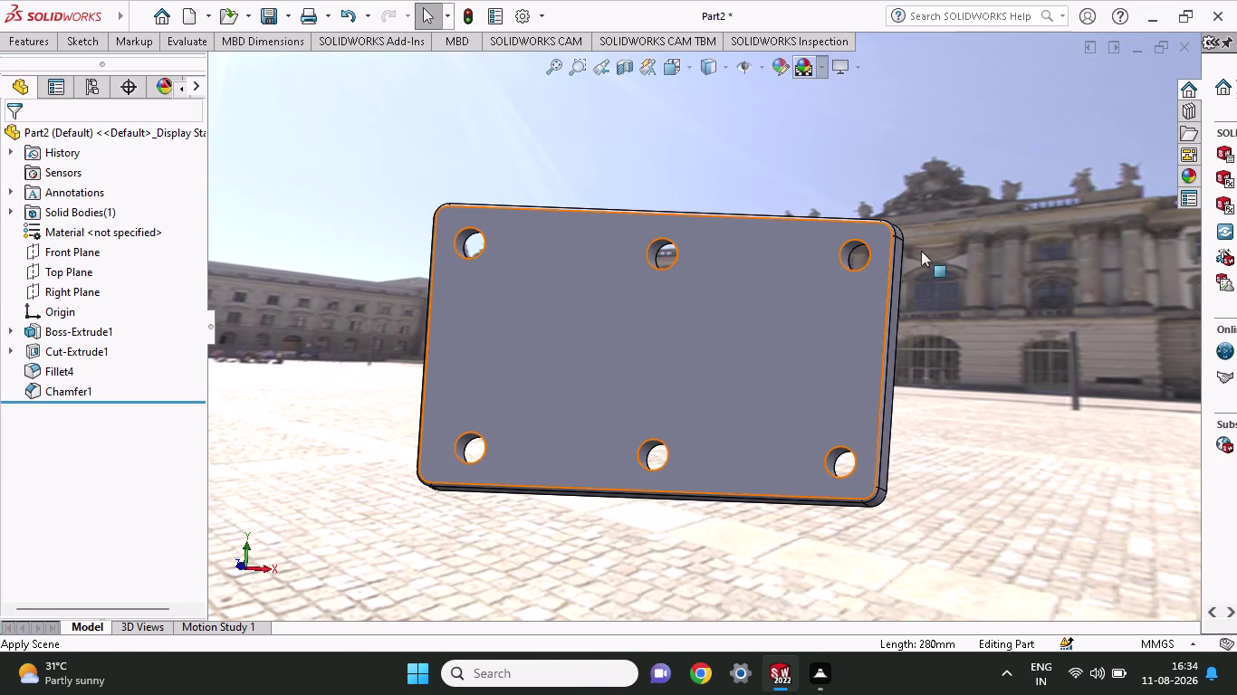
middle_drag(927, 247, 953, 286)
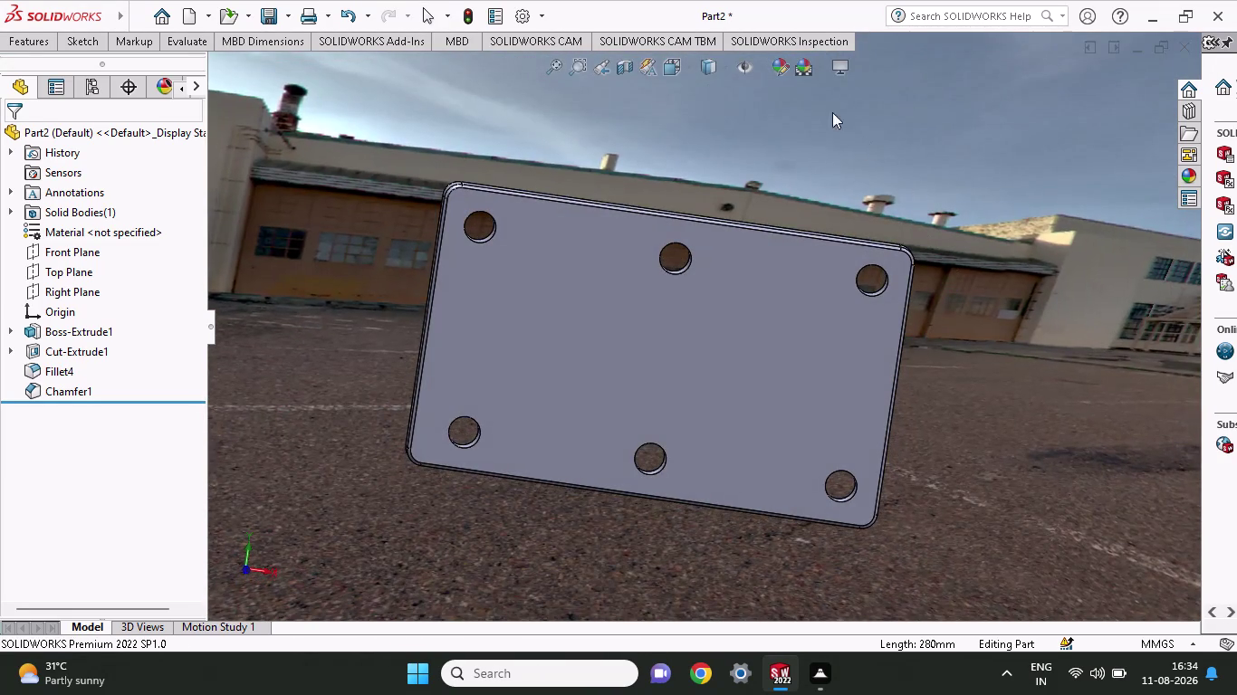
click(820, 68)
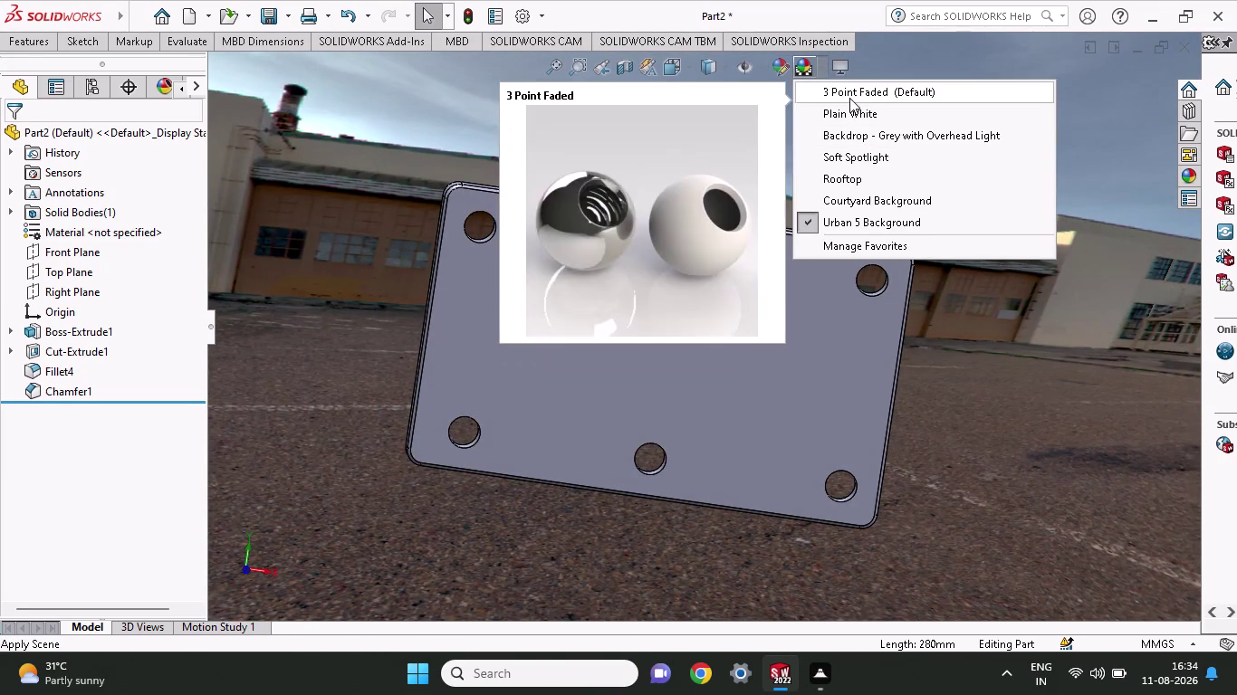
click(850, 98)
middle_drag(912, 230, 902, 109)
scroll(up, 3)
middle_drag(902, 109, 919, 91)
click(785, 63)
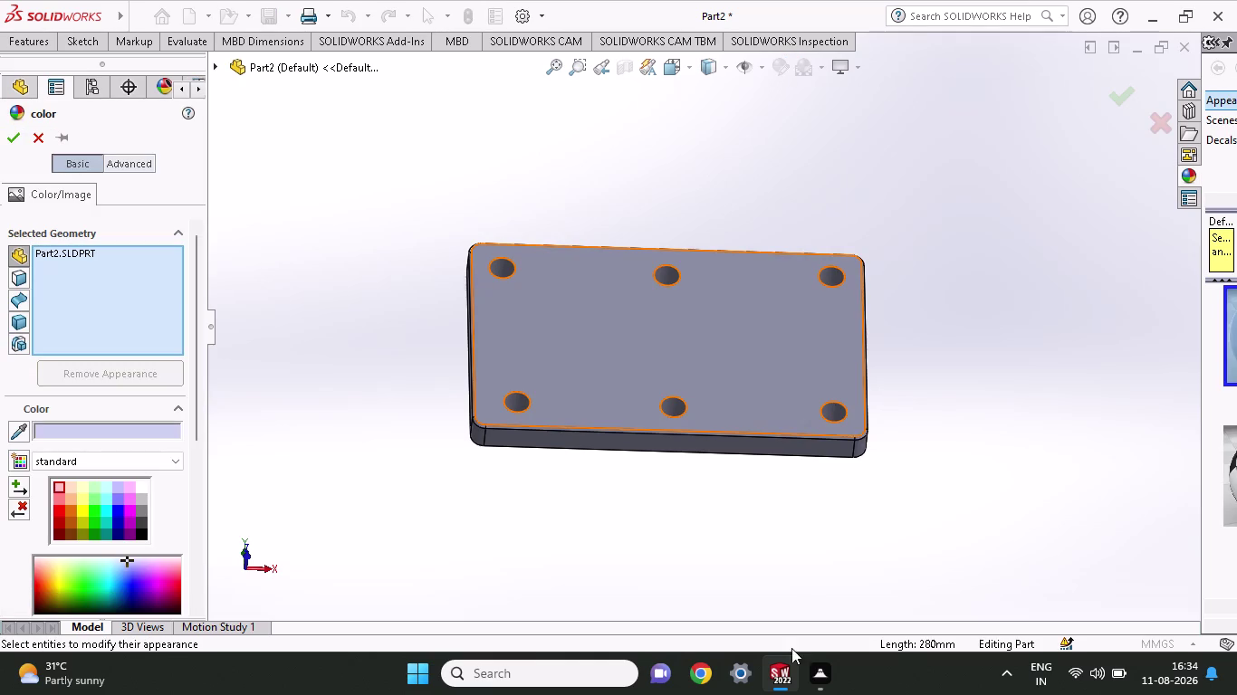
Preview the open SOLIDWORKS documents from the taskbar.
click(792, 665)
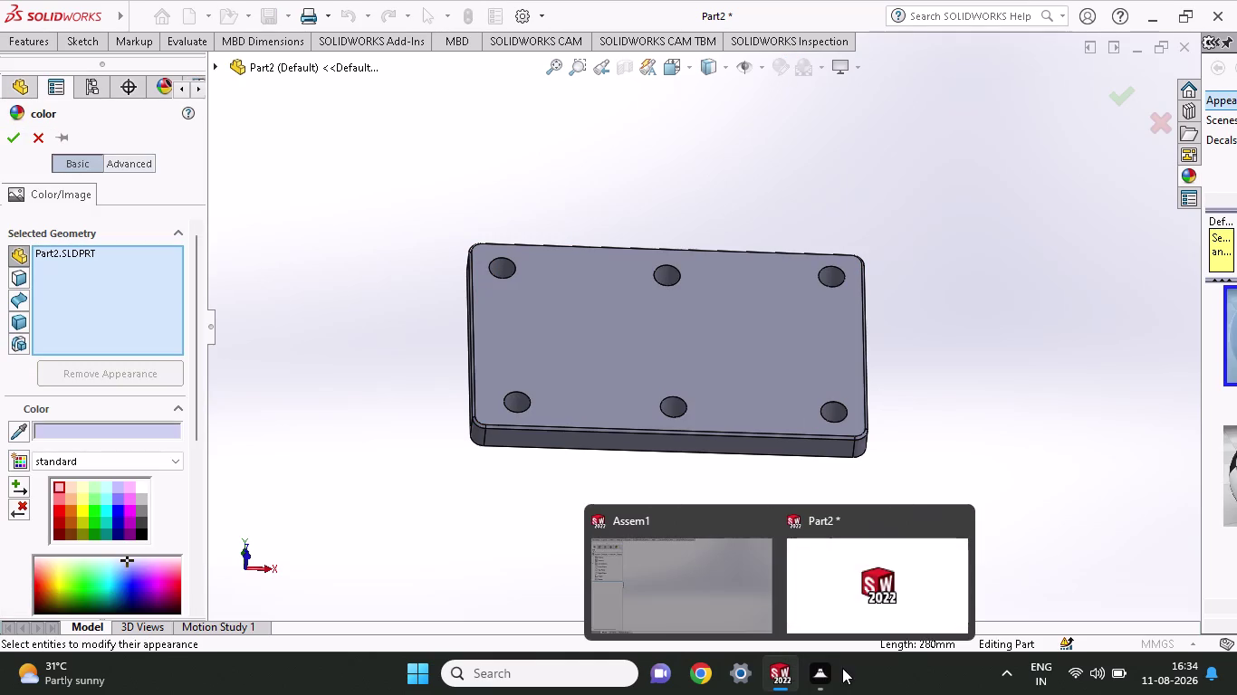